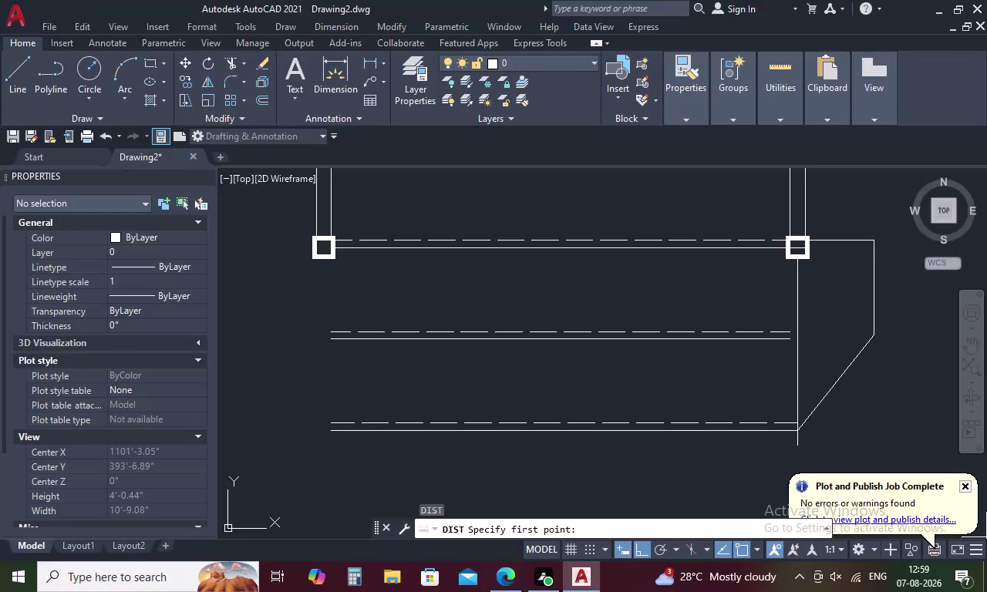
Cancel the distance check and undo the old chamfer diagonal, edge extension and earlier lines.
click(875, 335)
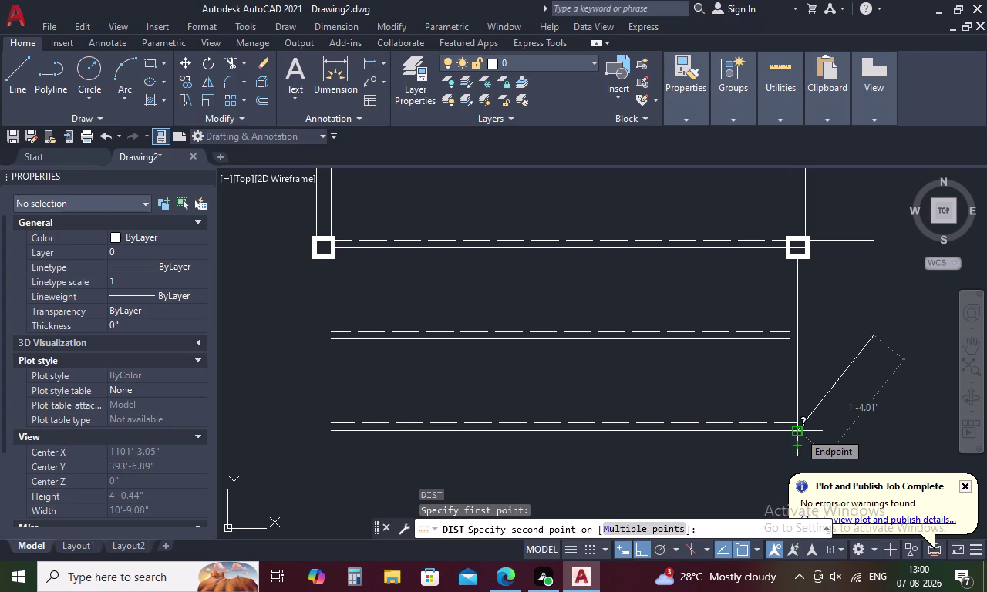
key(Escape)
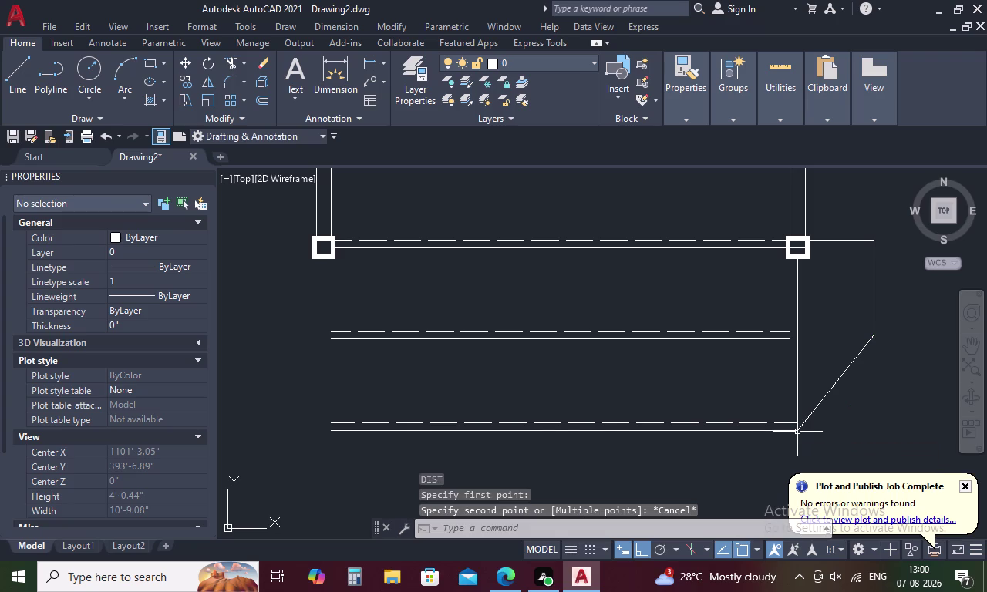
key(ctrl+z)
key(ctrl+z)
key(ctrl+z)
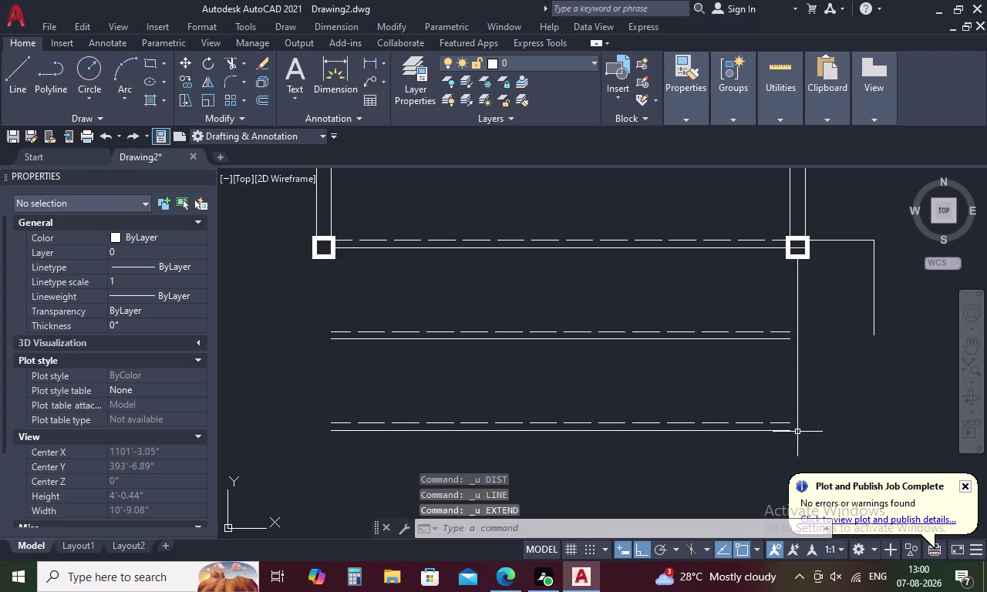
key(ctrl+z)
key(ctrl+z)
key(ctrl+z)
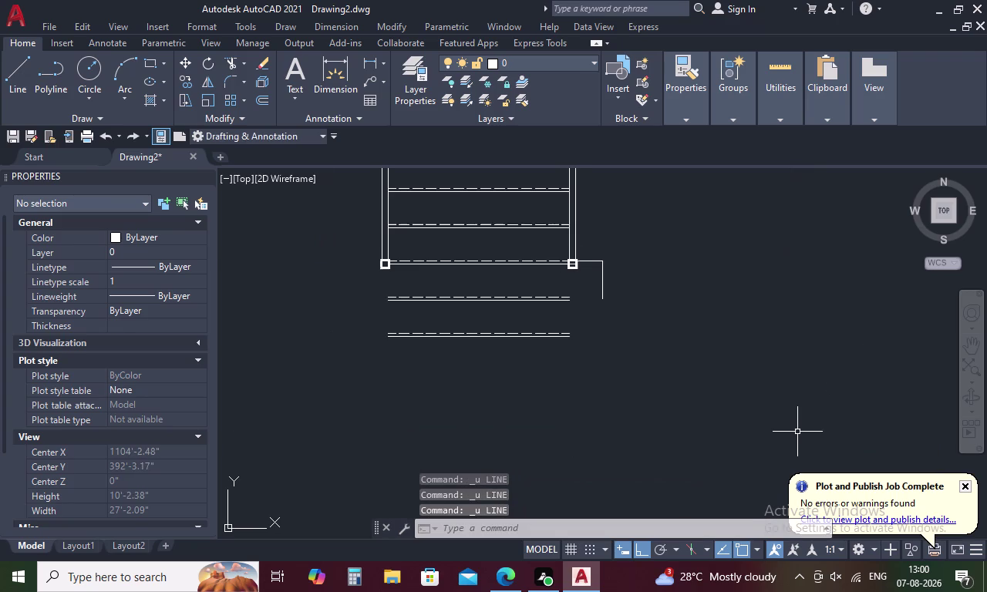
Start a line near the base corner, then abandon it.
text(L)
key(space)
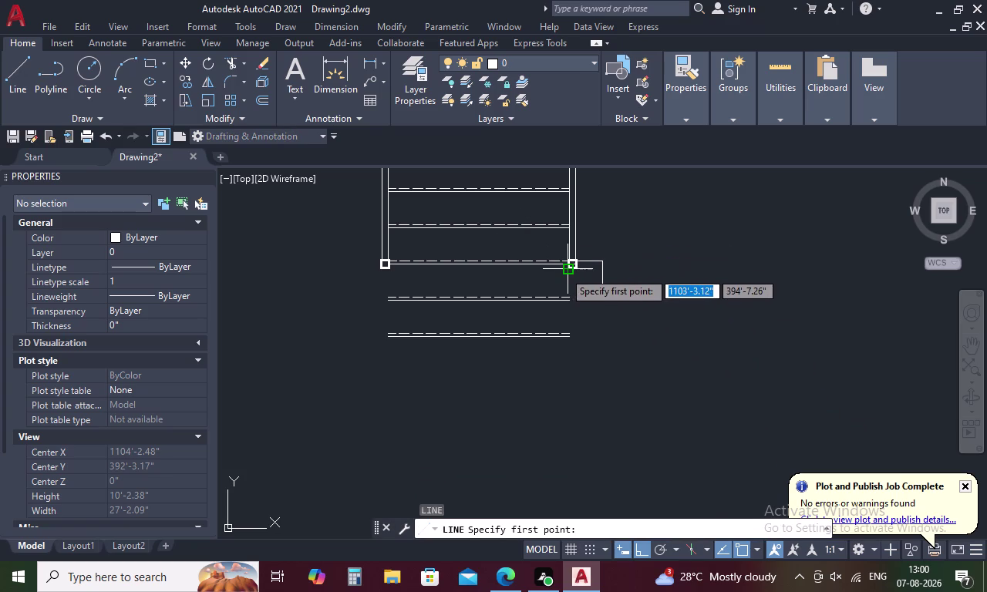
scroll(up, 3)
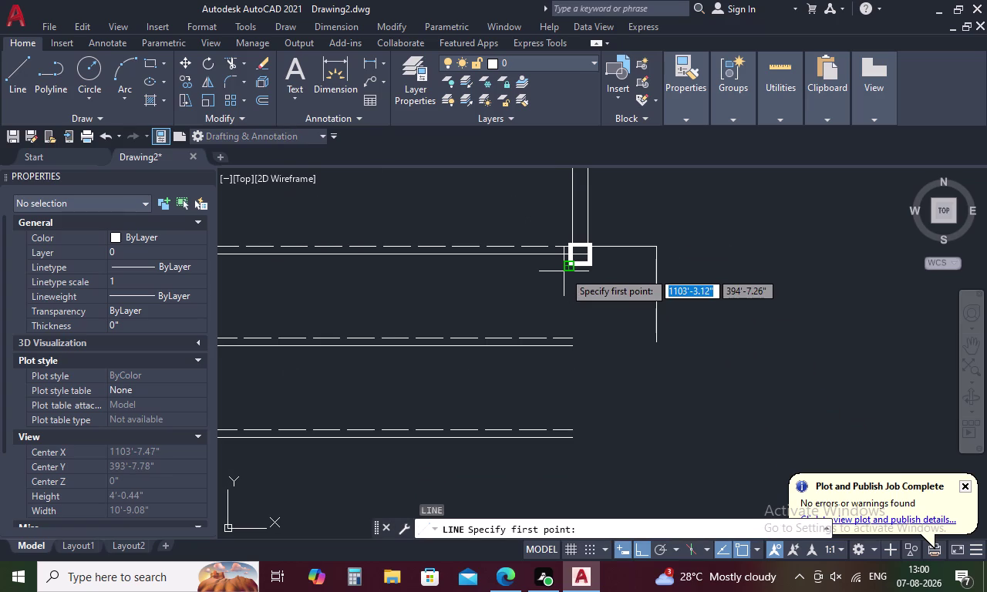
scroll(up, 3)
click(574, 262)
middle_drag(579, 385, 579, 248)
middle_drag(579, 474, 579, 272)
click(586, 437)
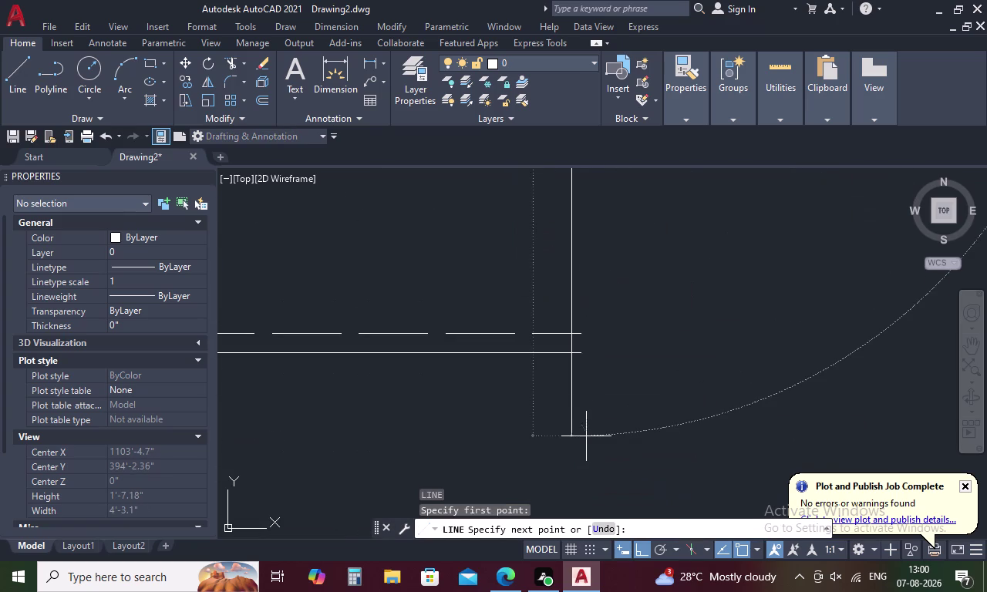
key(Escape)
Draw the diagonal from the right edge line to the lower flight's corner.
text(L)
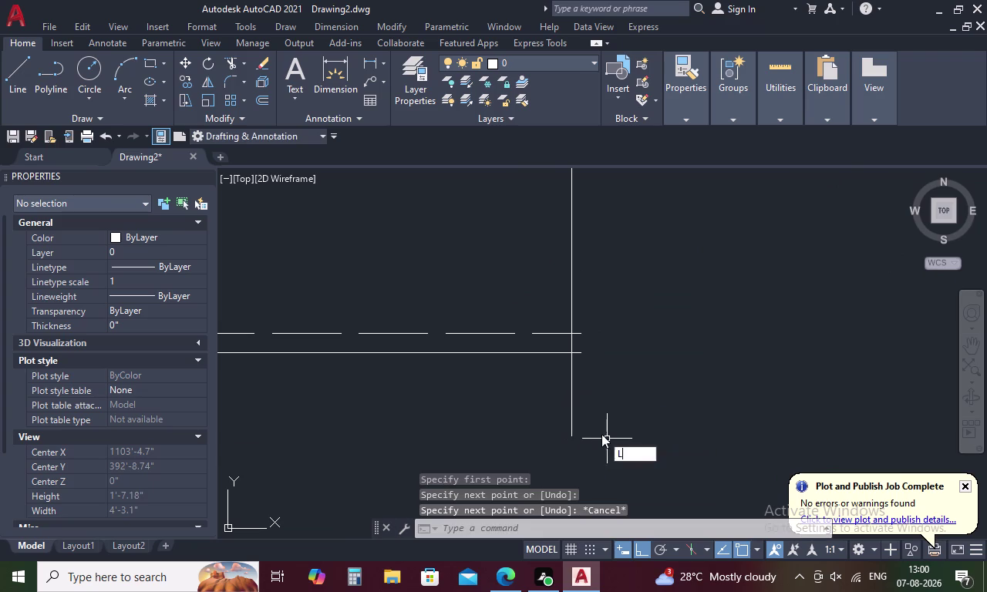
key(space)
middle_drag(622, 424, 602, 455)
scroll(down, 3)
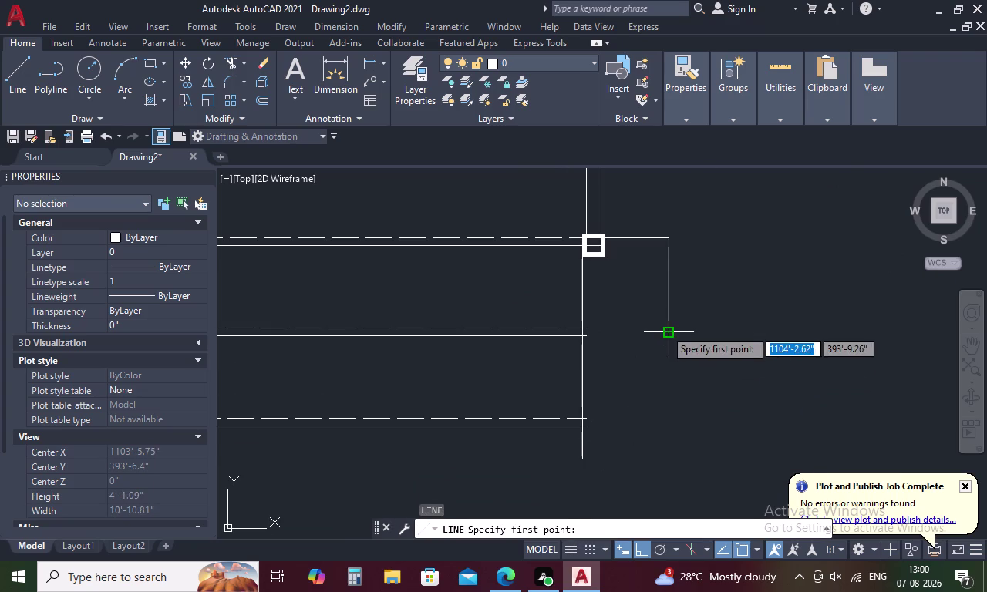
click(664, 329)
scroll(down, 3)
scroll(up, 3)
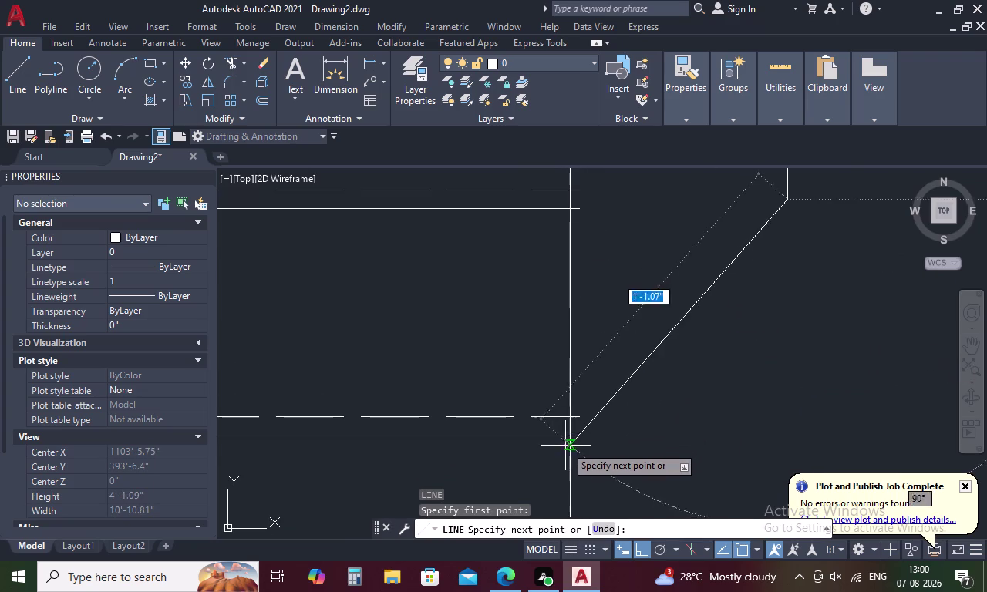
click(569, 437)
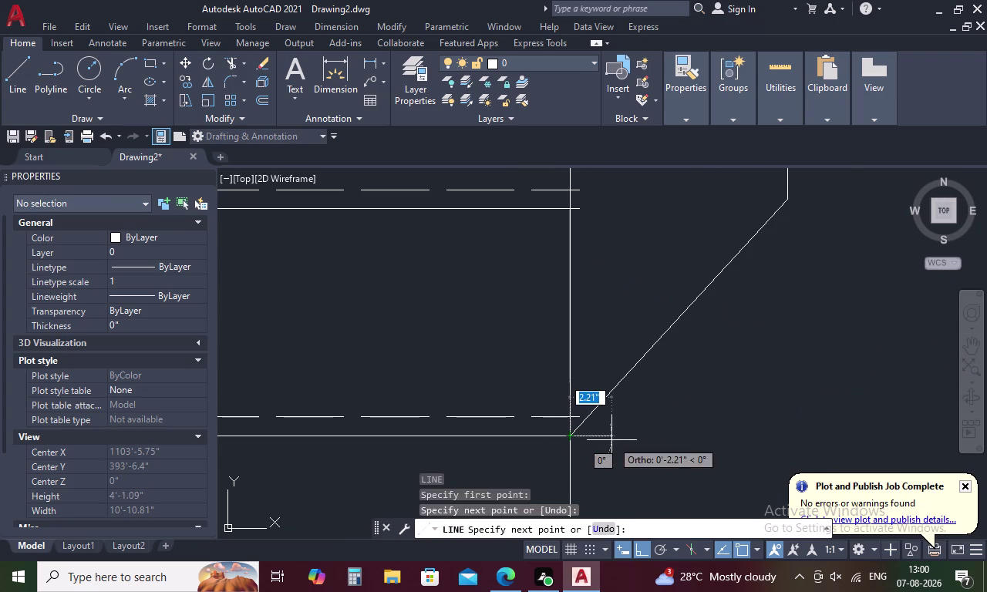
key(Escape)
Measure the new diagonal's length with DIST.
key(d)
key(i)
key(space)
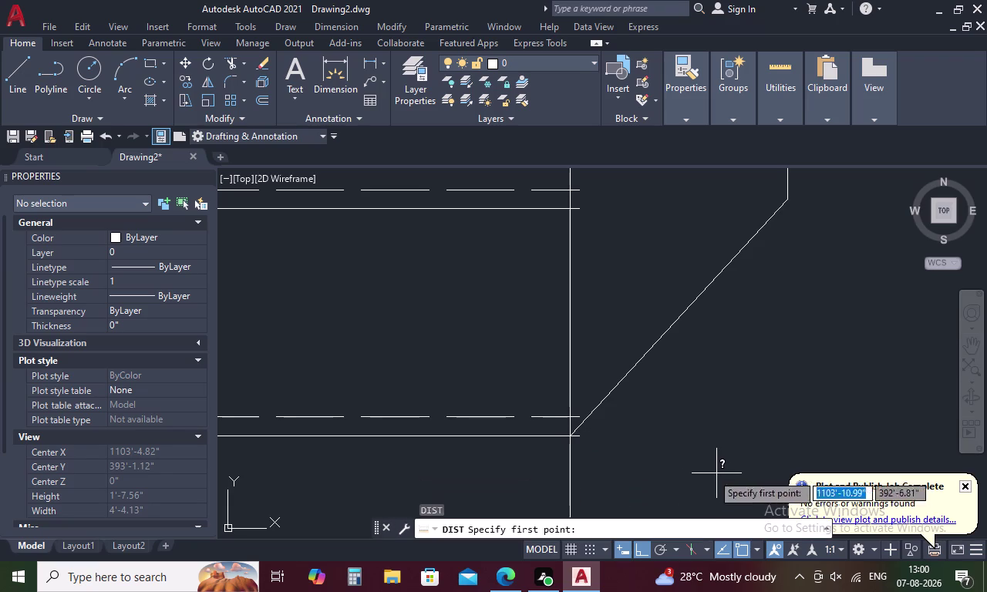
click(574, 438)
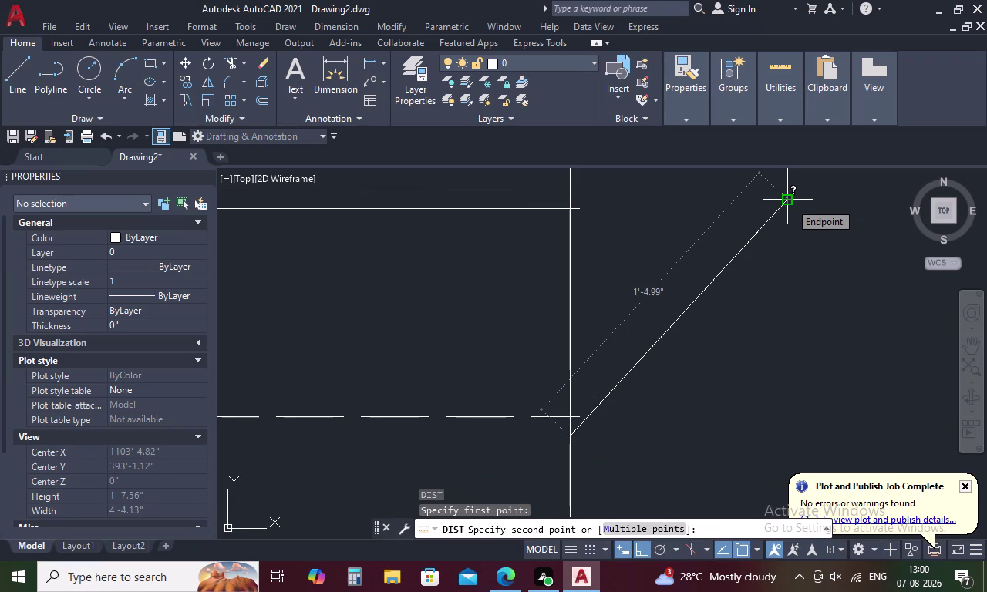
key(Escape)
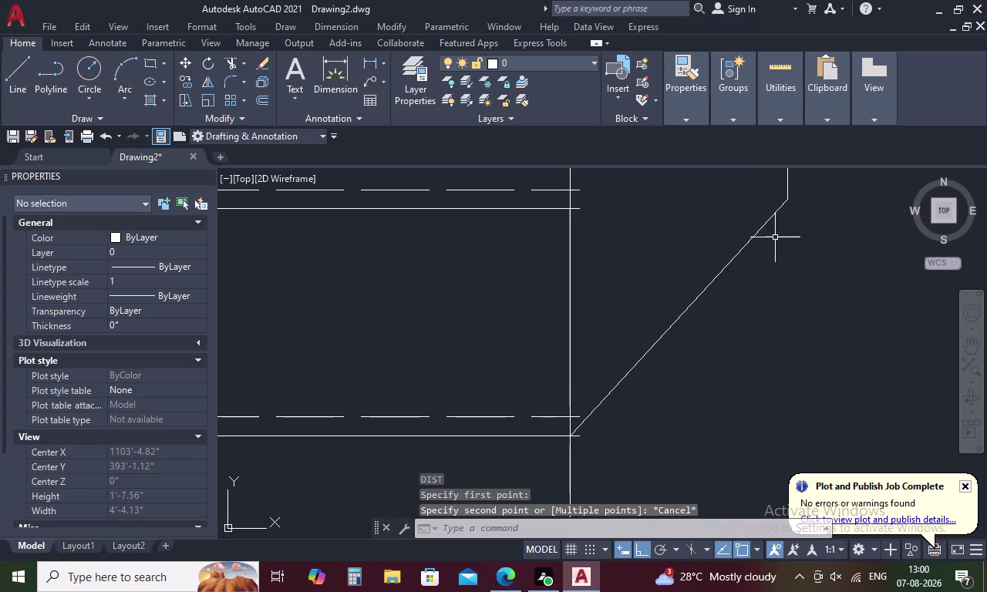
key(o)
key(space)
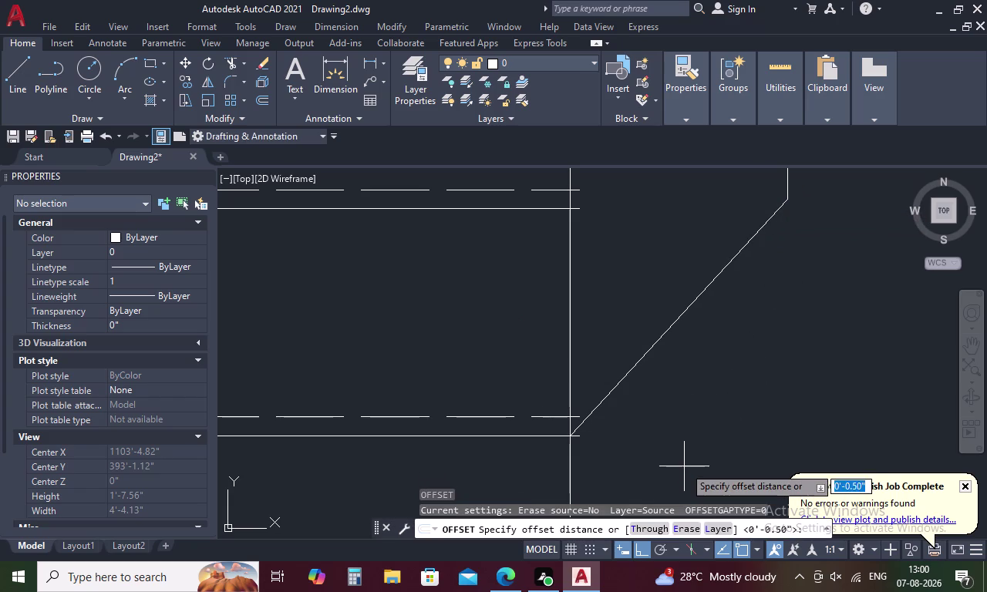
Offset the vertical edge line by 1 to both the right and the left.
text(1)
key(space)
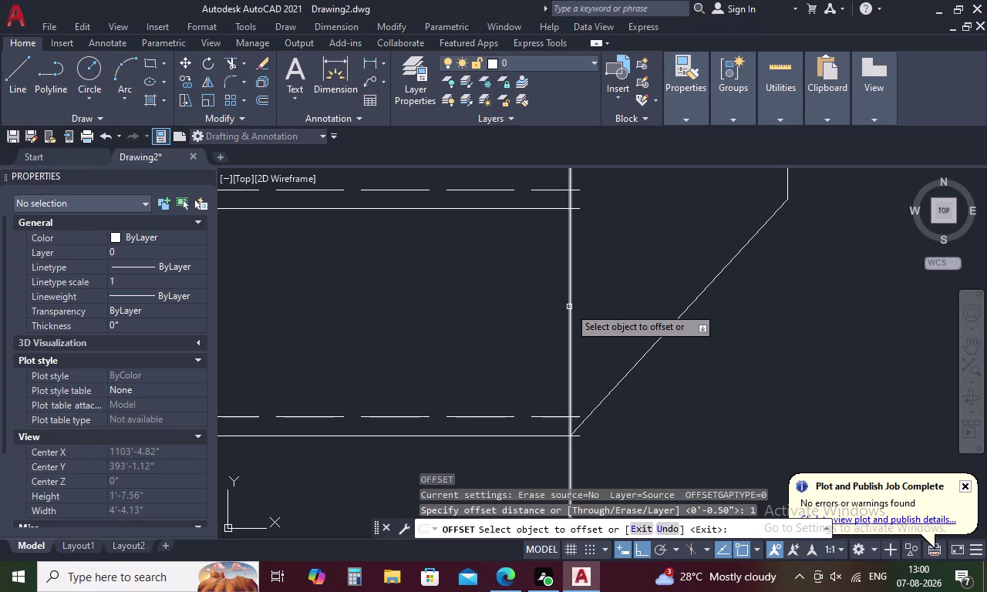
click(569, 306)
click(562, 307)
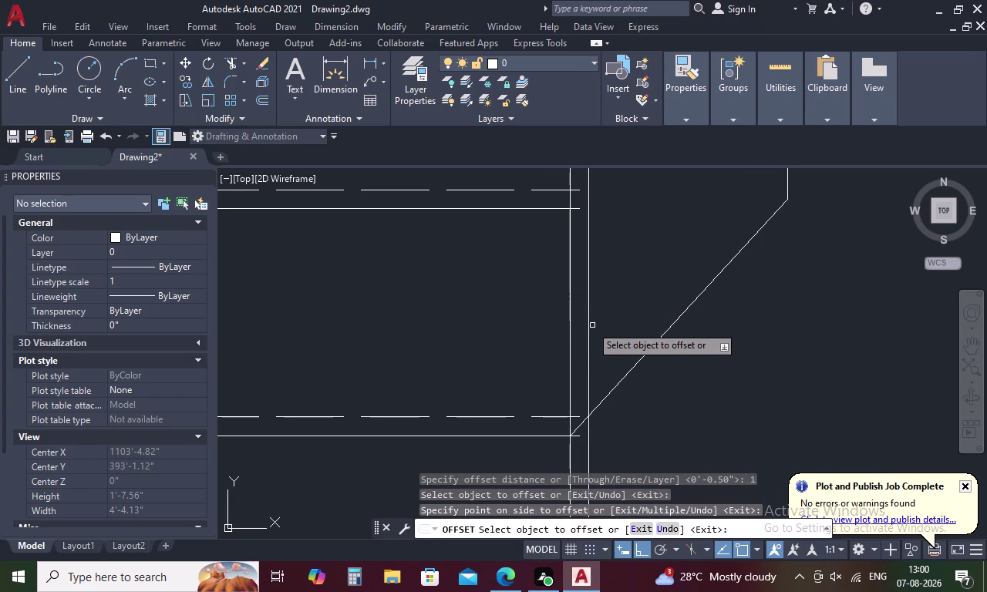
click(570, 337)
click(558, 338)
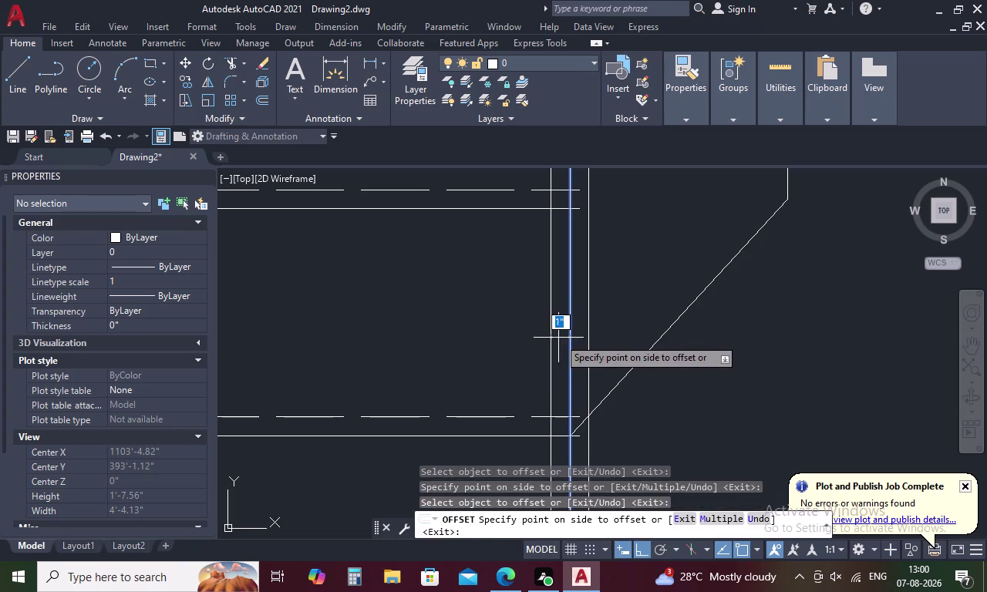
key(Escape)
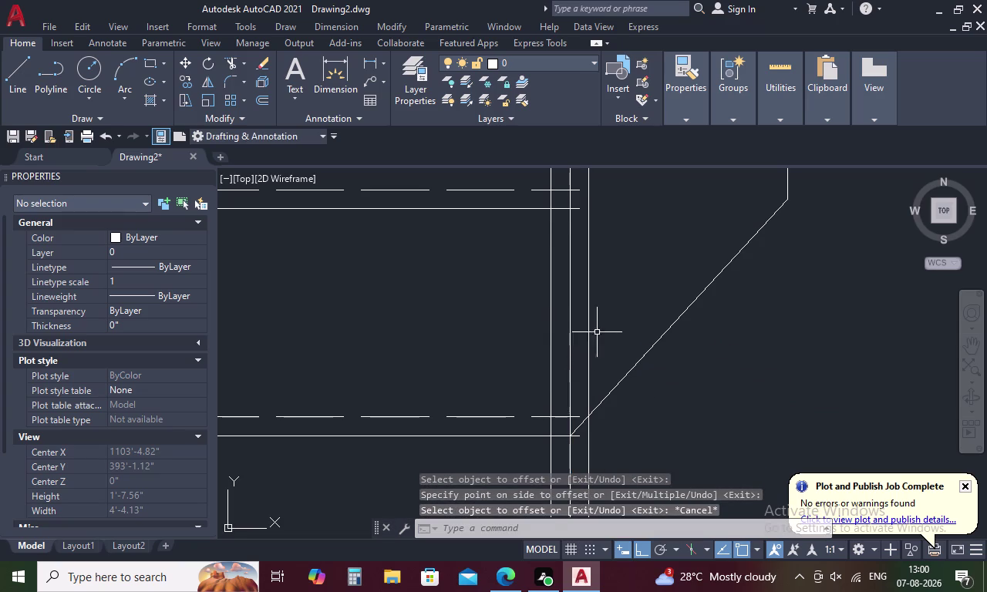
Delete the original and right-hand vertical lines and the old diagonal.
drag(603, 329, 566, 340)
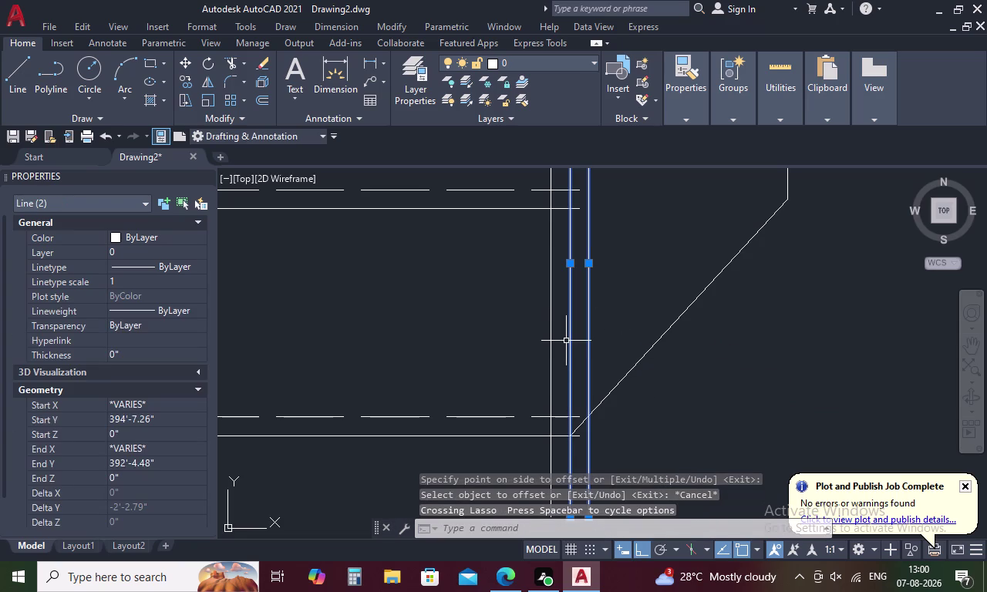
key(Delete)
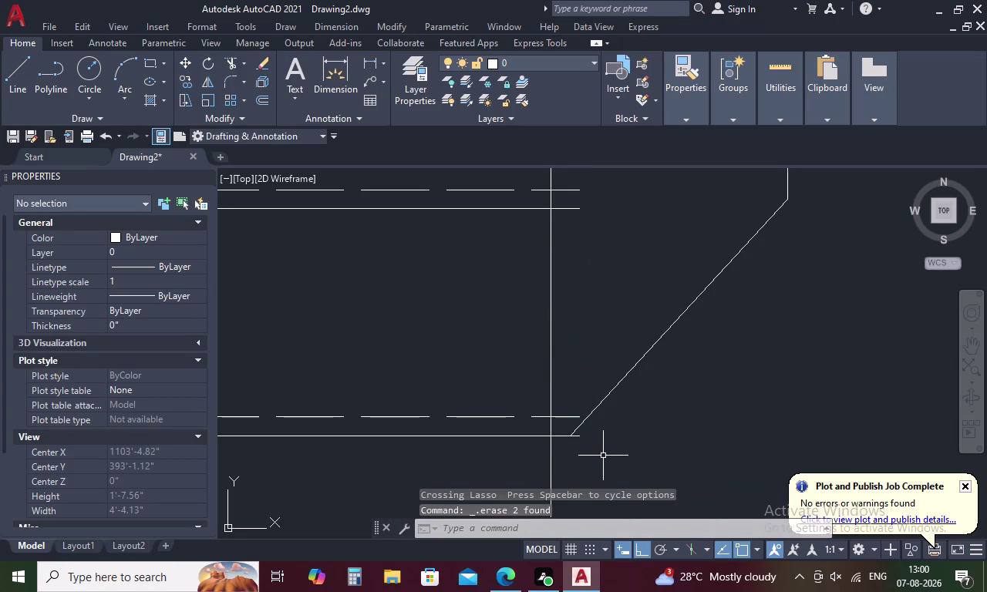
click(610, 396)
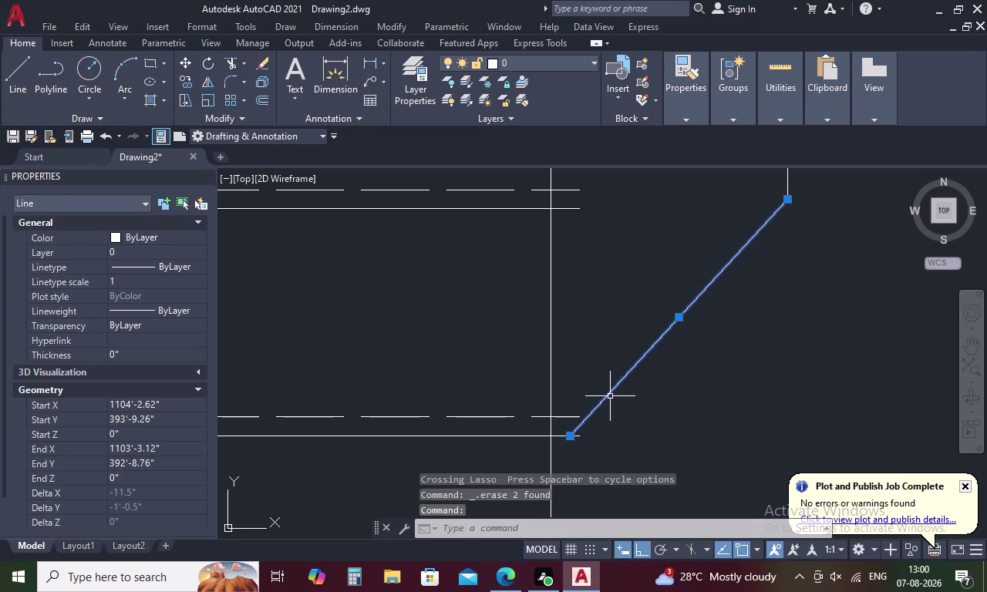
key(Delete)
Draw a diagonal from the lower flight's corner to the right edge's corner and measure it.
text(L)
key(space)
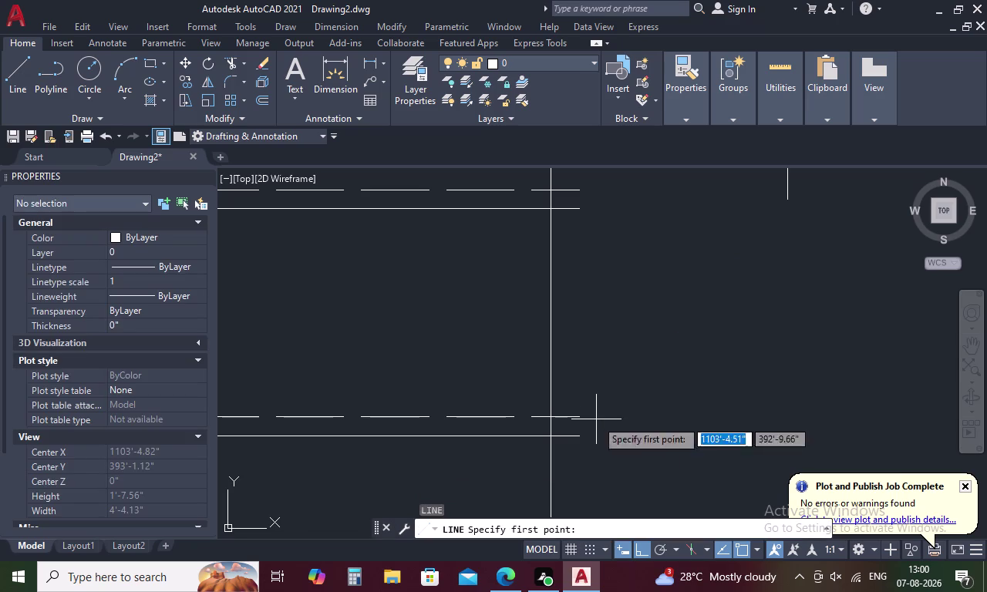
click(788, 196)
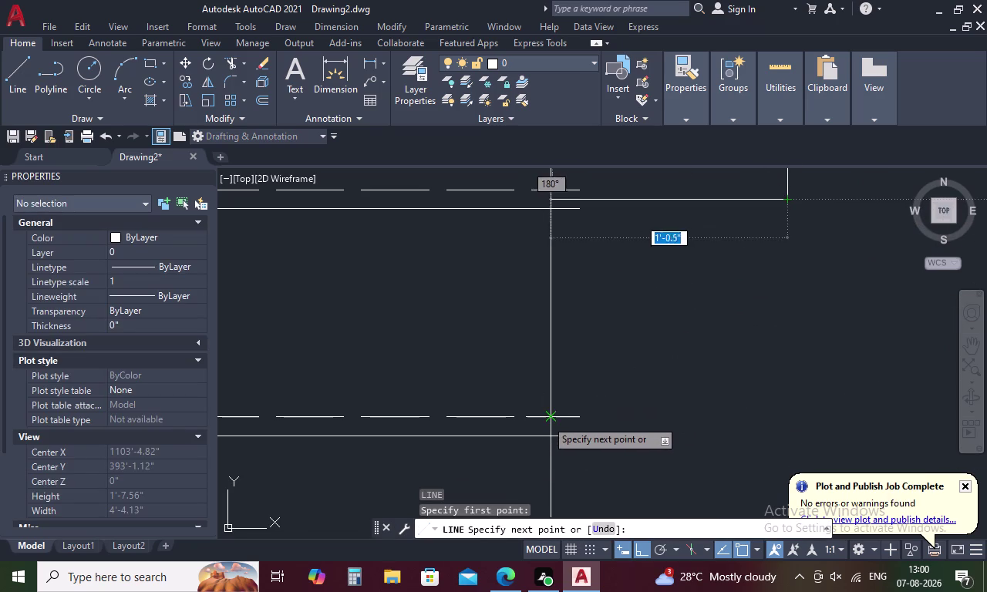
click(549, 420)
key(Escape)
text(D)
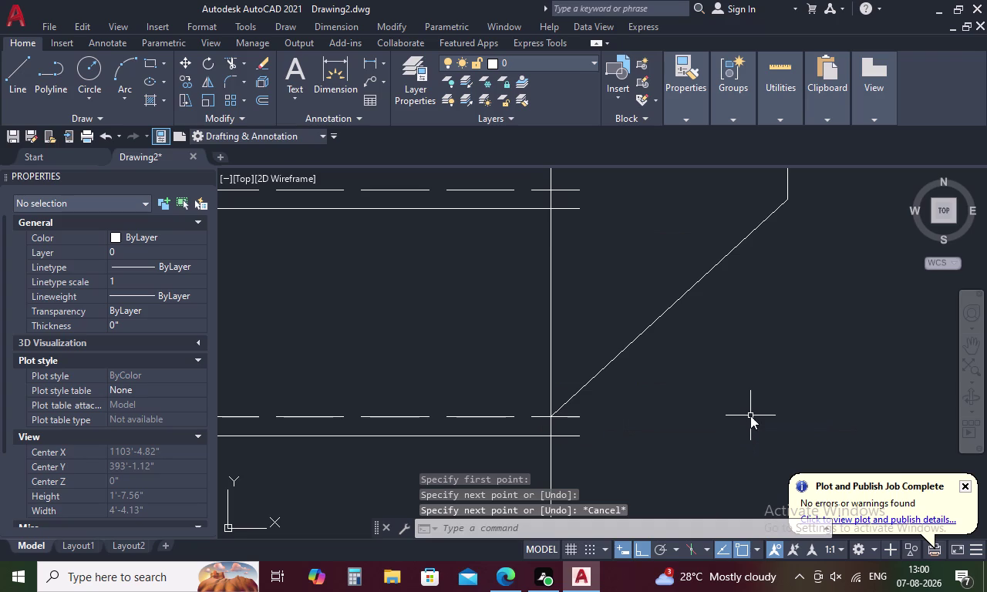
text(I)
key(space)
click(548, 418)
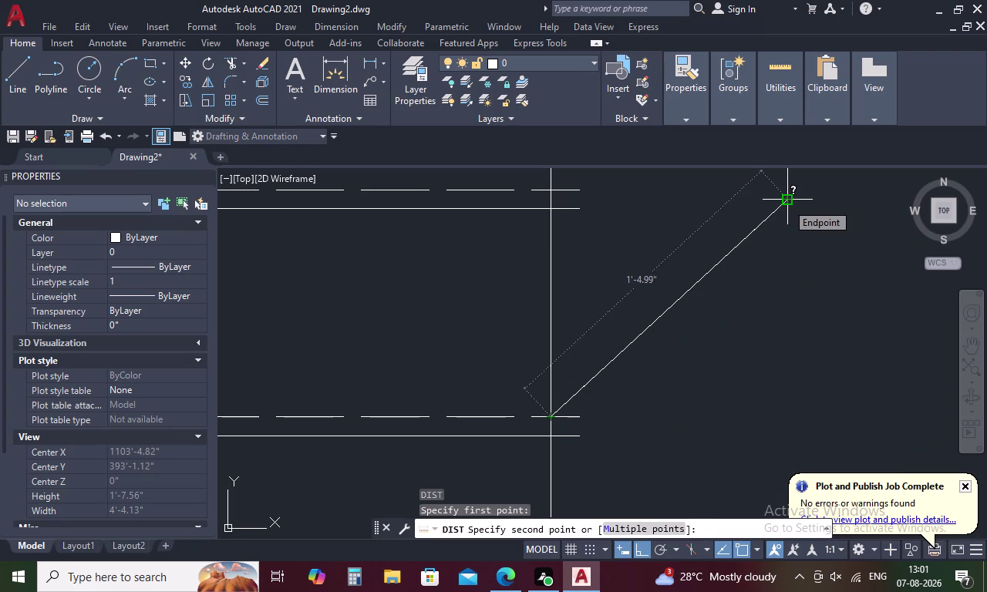
key(Escape)
Erase that diagonal and redraw it from the flight's lower corner to the top right corner.
click(728, 255)
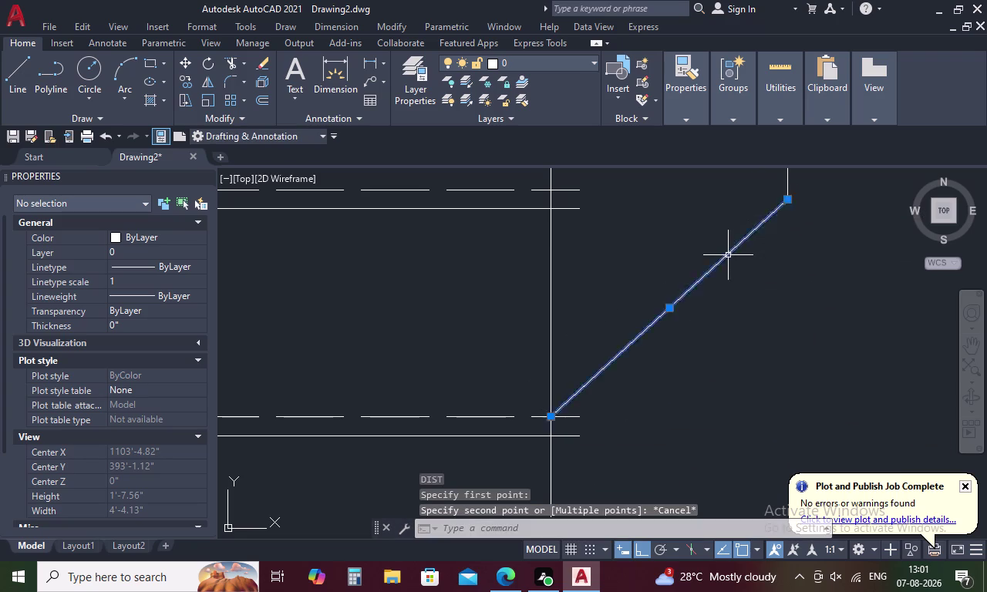
key(Delete)
key(space)
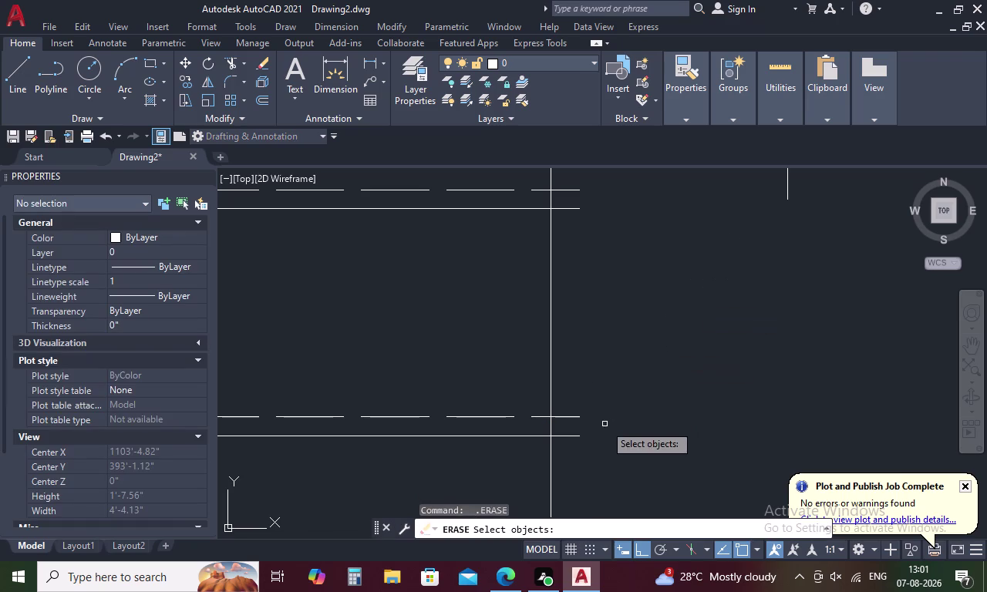
key(Escape)
key(l)
key(space)
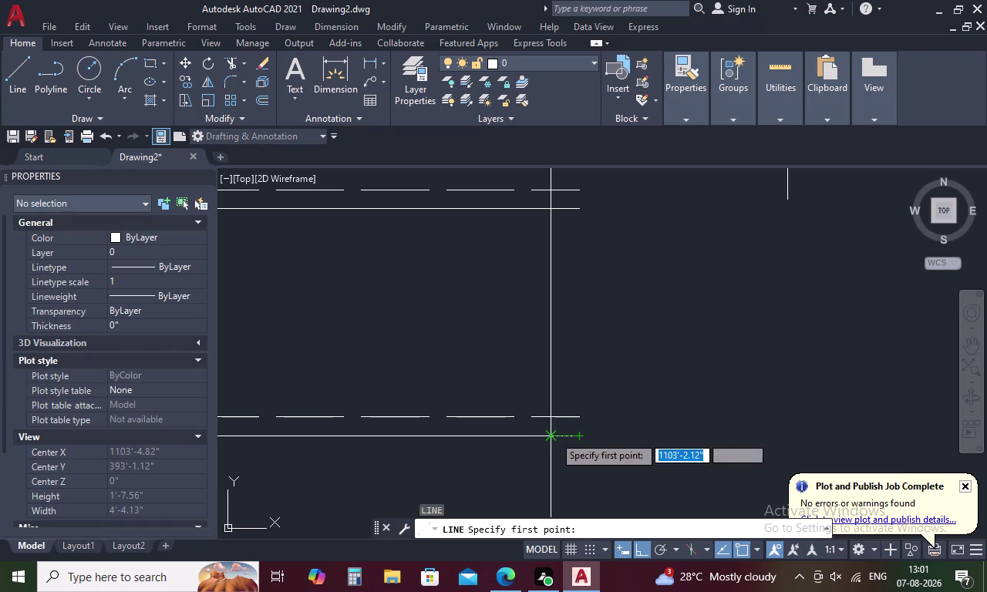
click(553, 436)
click(788, 195)
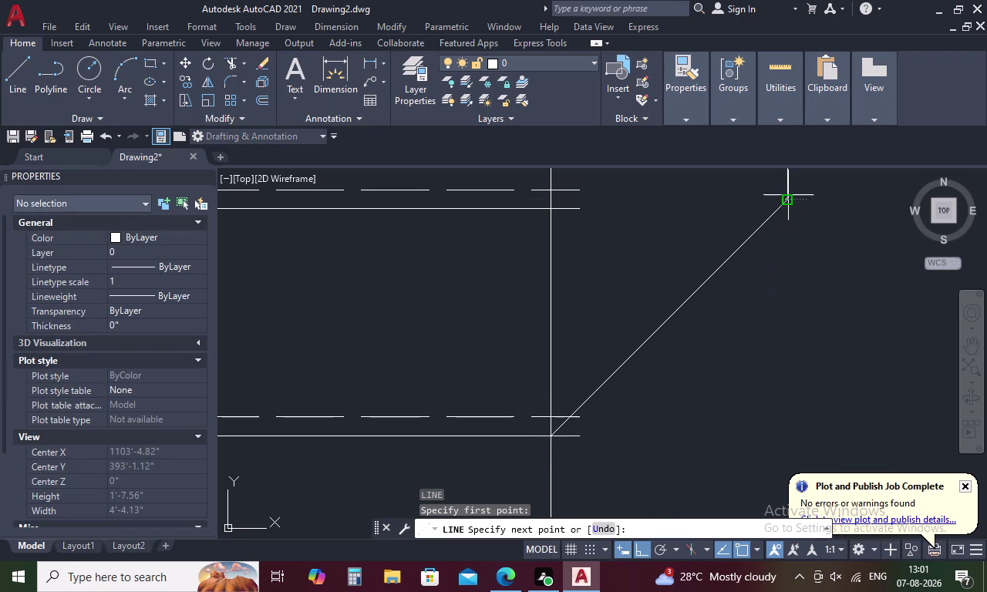
key(Escape)
Measure the redrawn diagonal with DIST, reading 1'-5.68".
key(d)
key(i)
key(space)
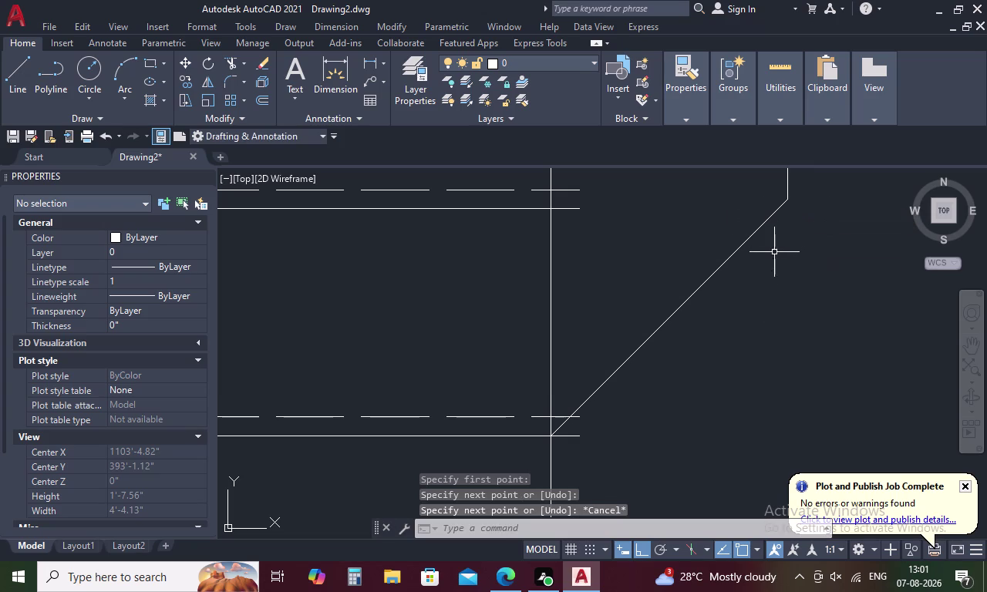
click(550, 433)
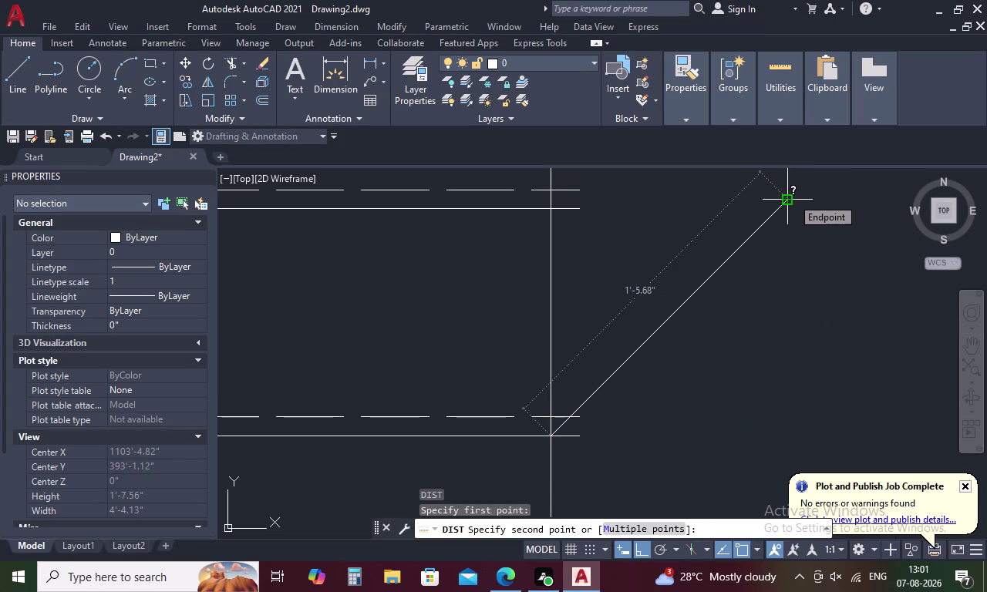
key(Escape)
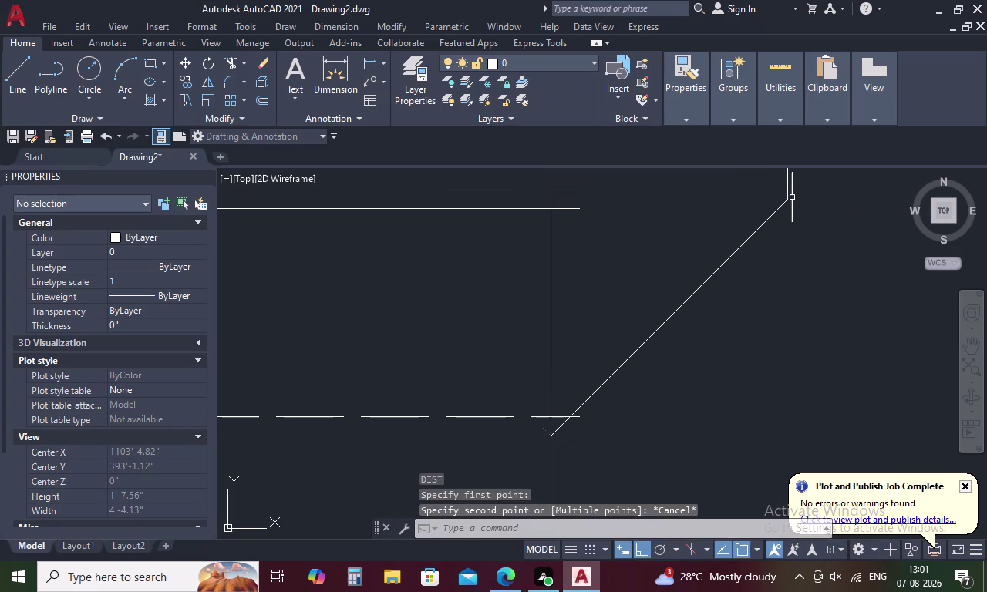
text(O)
key(space)
key(period)
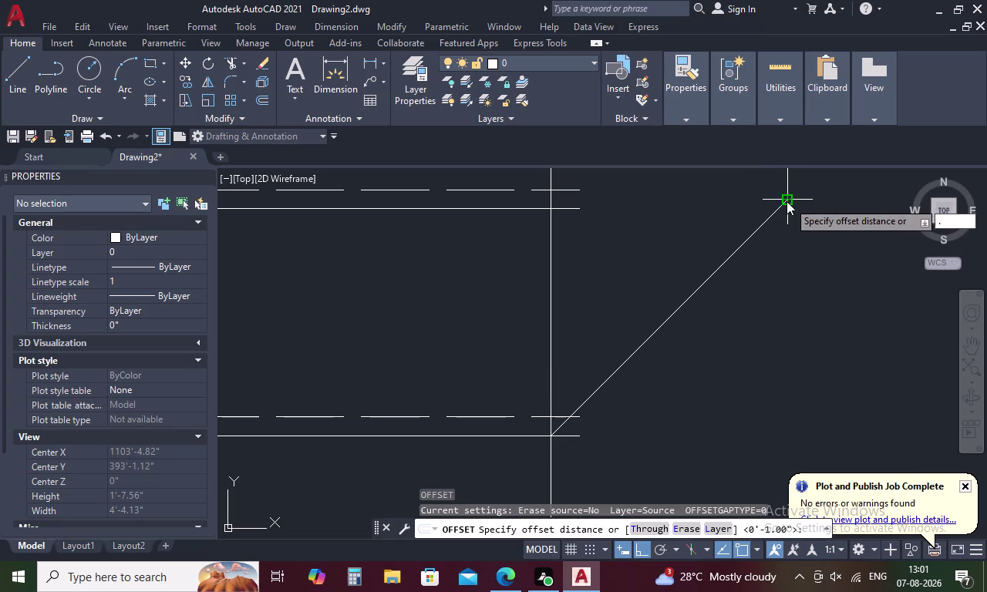
Offset the vertical edge 0.5 to the left, then delete the original edge and old diagonal.
text(5)
key(space)
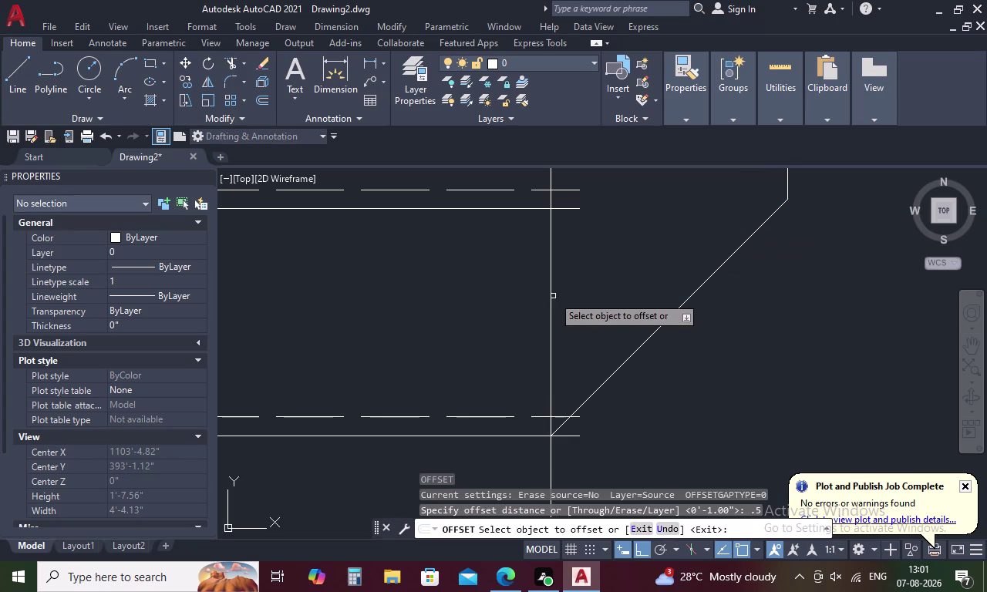
click(553, 297)
click(539, 301)
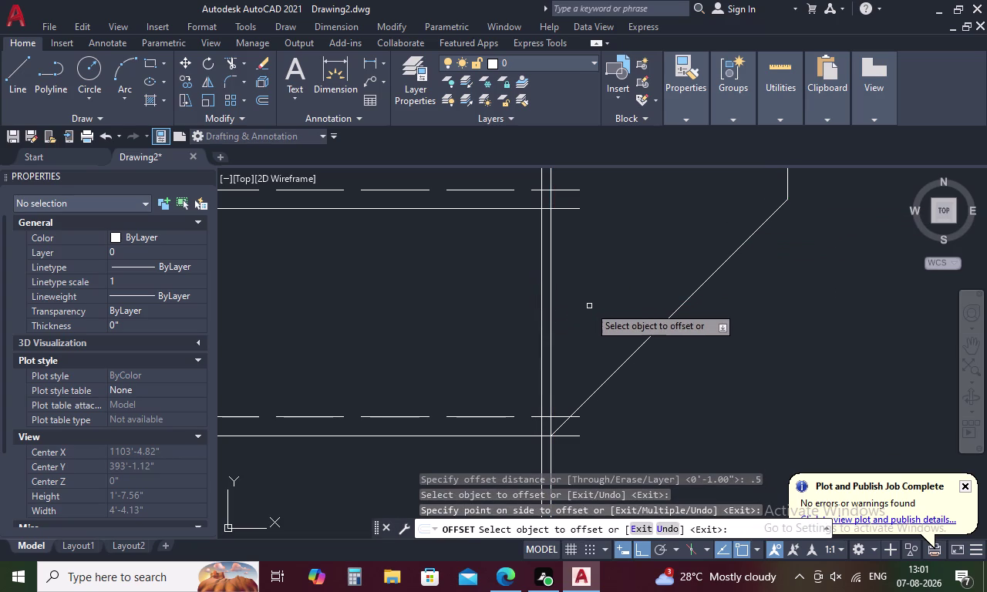
key(Escape)
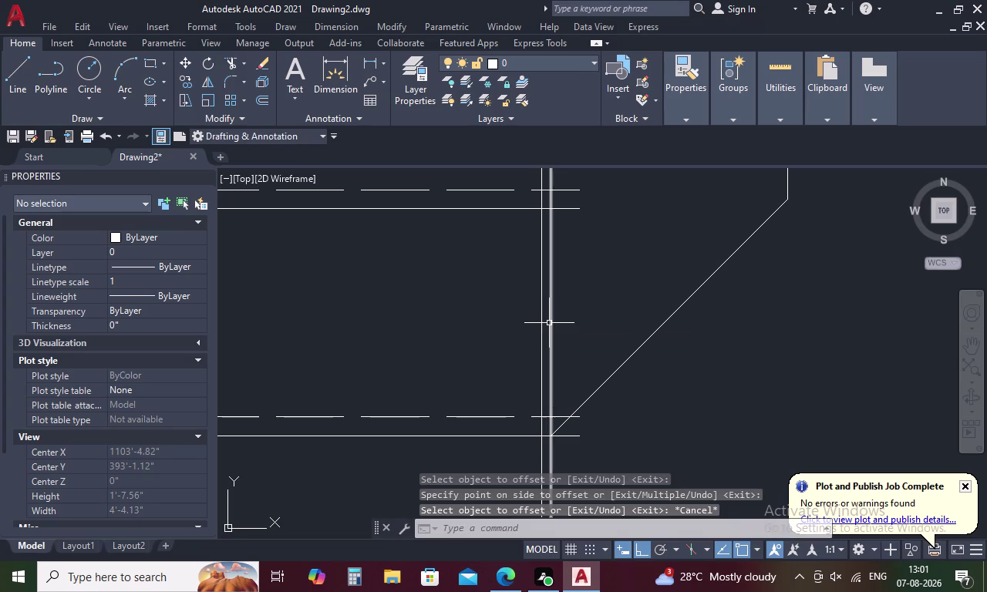
click(549, 323)
key(Delete)
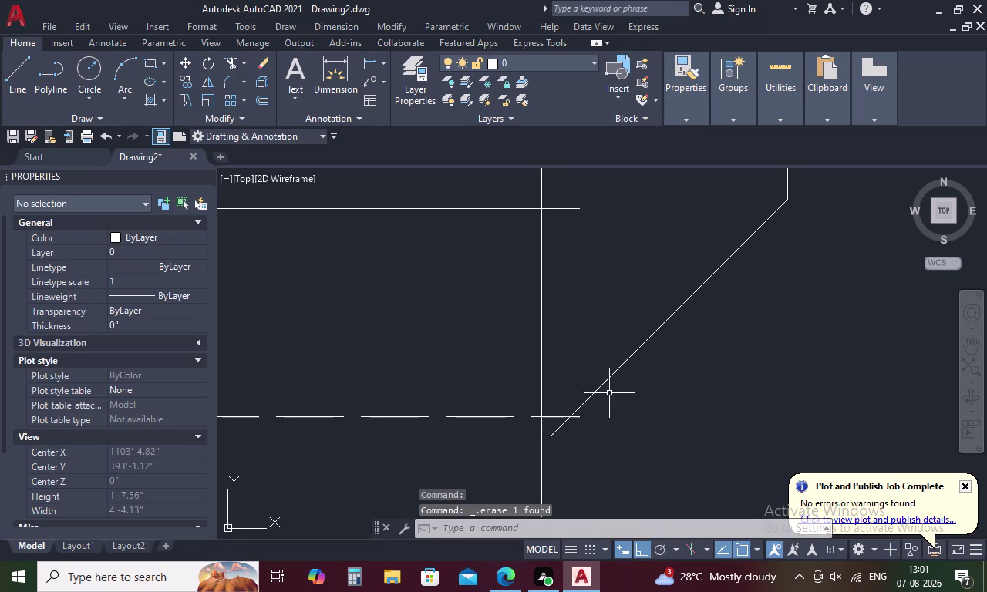
click(626, 358)
key(Delete)
Draw the new diagonal from the top right corner to the new bottom corner.
text(L)
key(space)
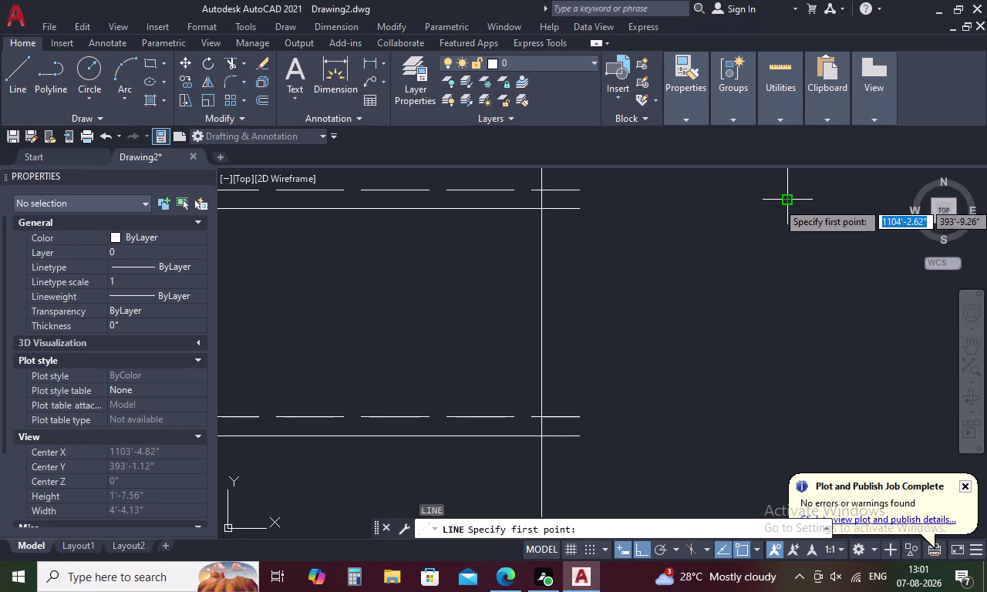
click(789, 202)
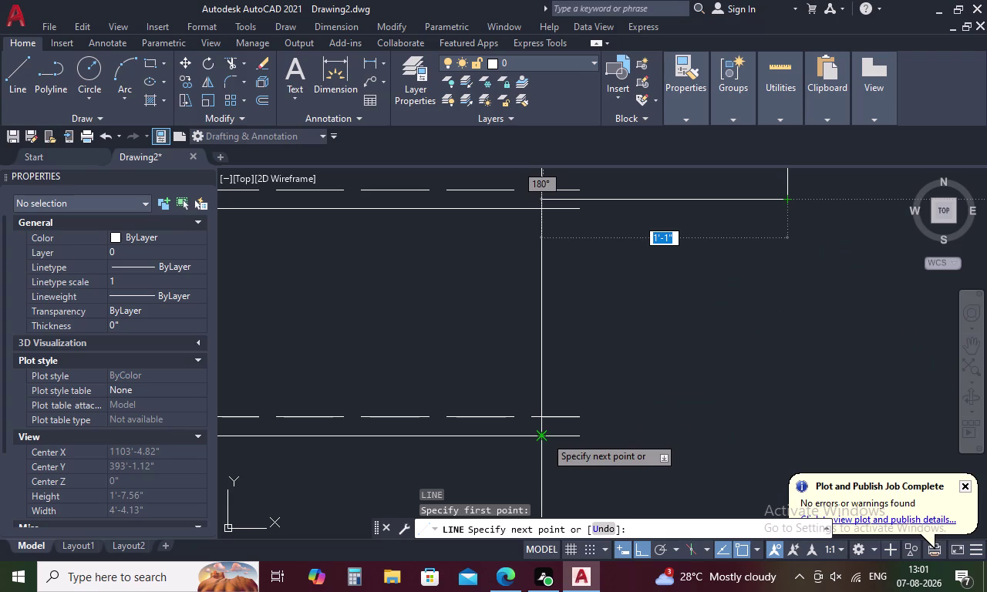
click(546, 436)
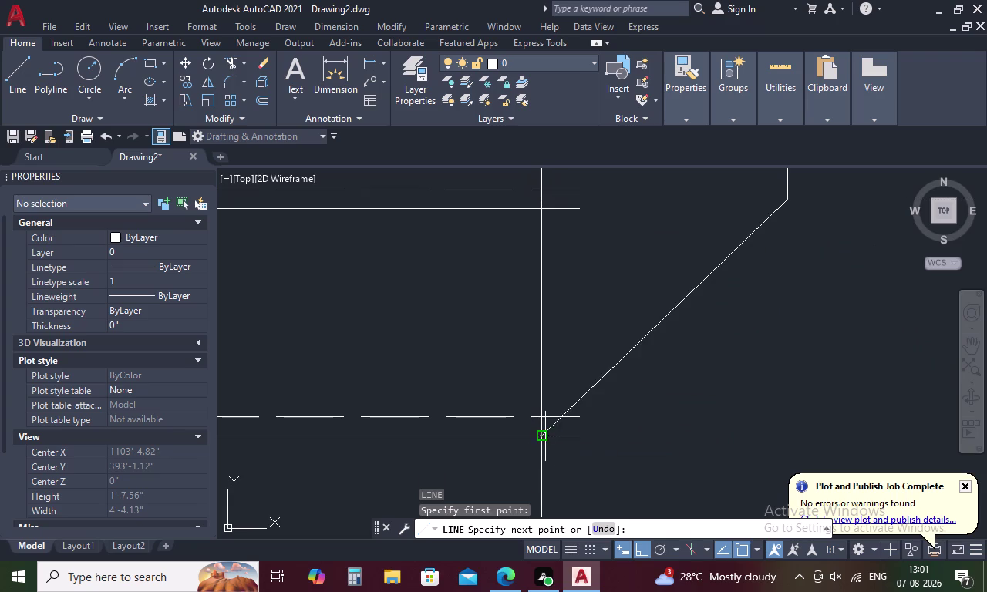
key(Escape)
text(L)
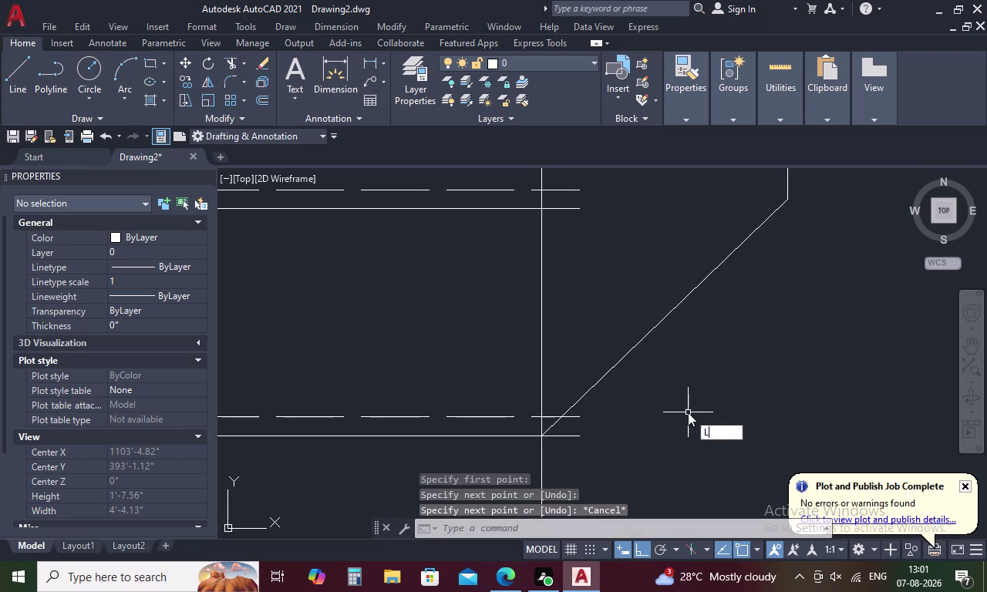
key(space)
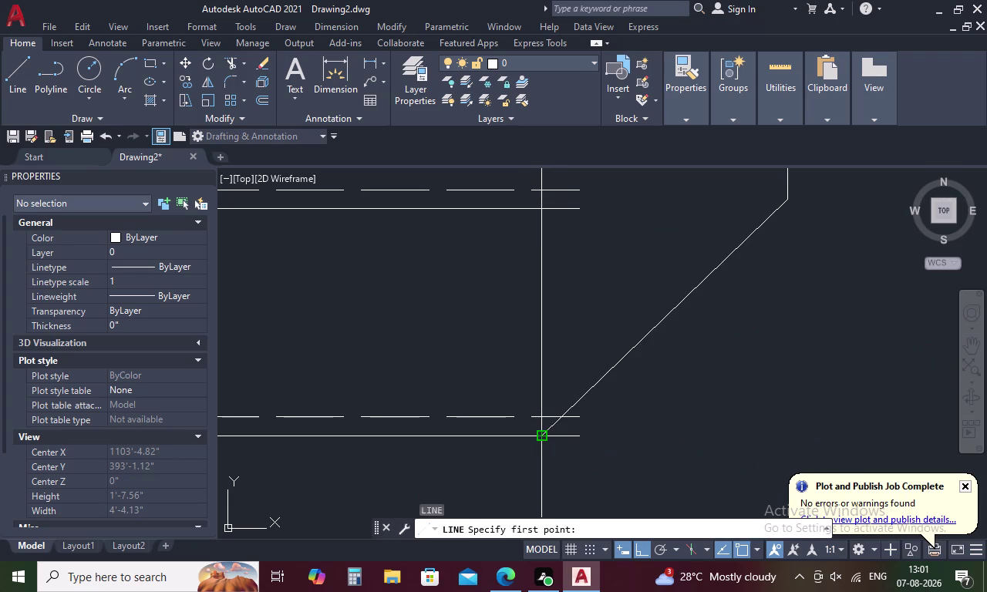
key(Escape)
Measure the new diagonal with DIST, reading 1'-6.04".
text(DI)
key(space)
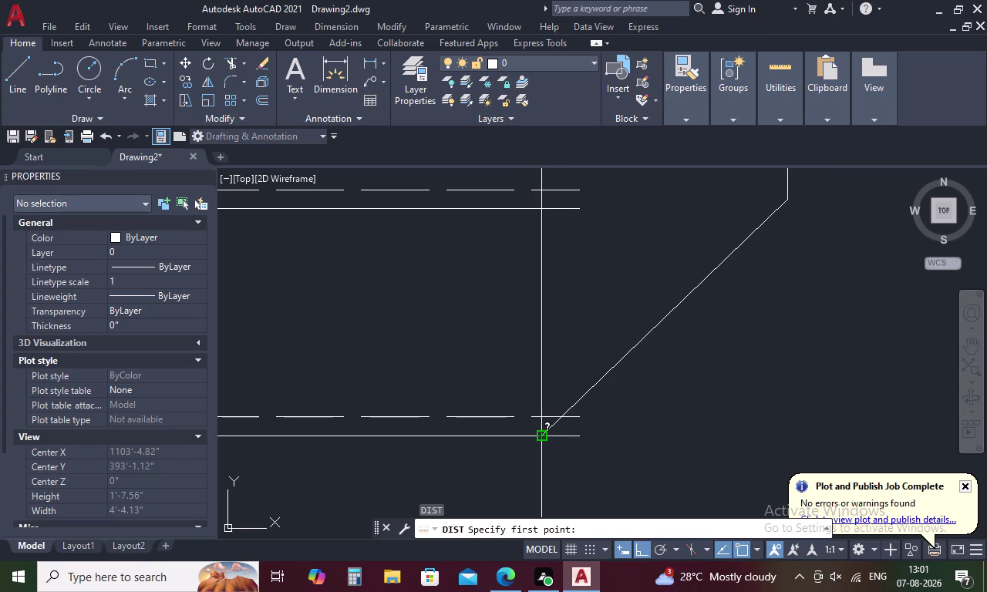
click(543, 436)
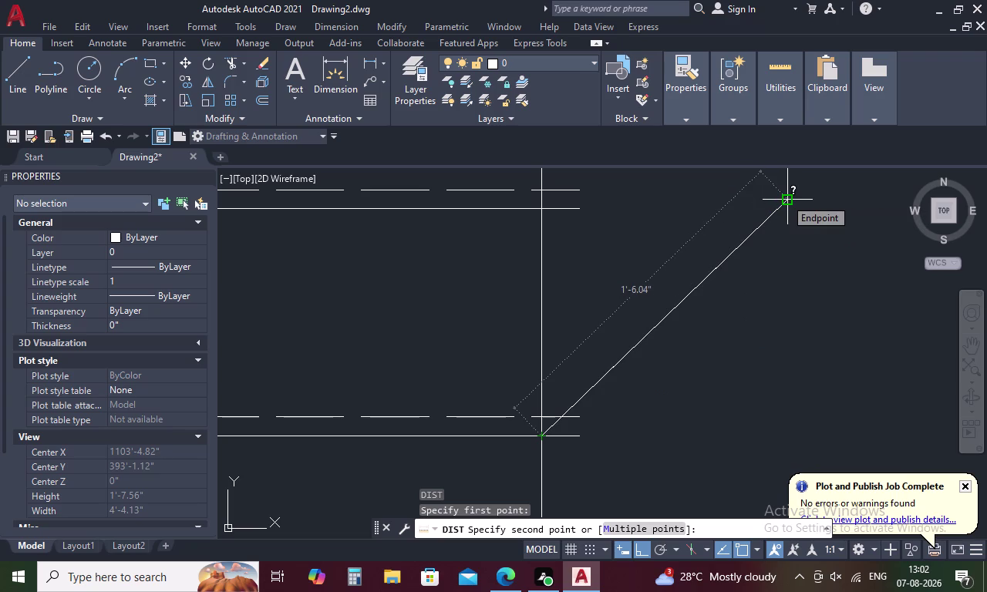
key(Escape)
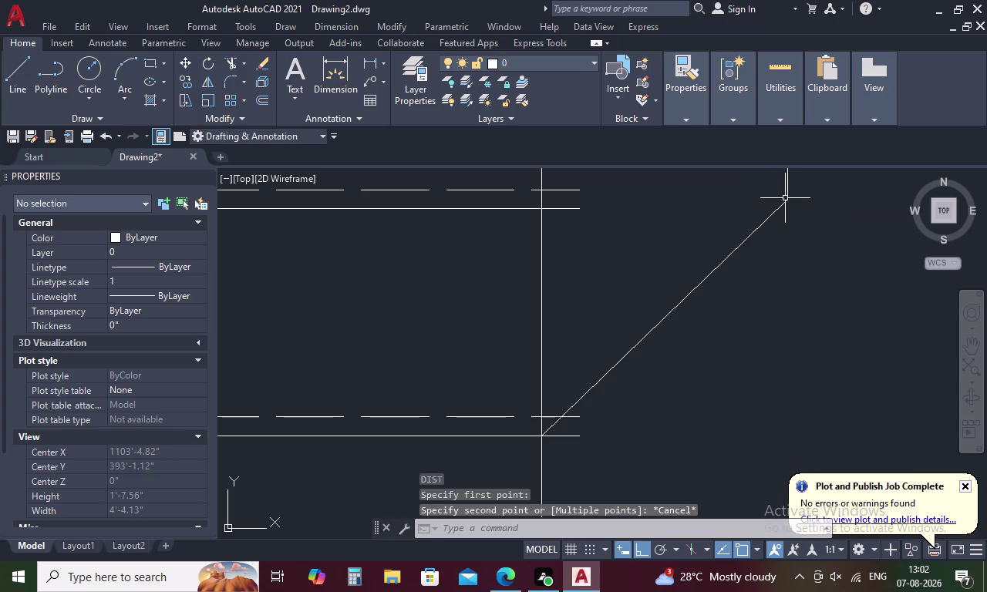
text(O)
key(space)
Offset the vertical edge 0.25 to the right, then delete the original edge and the diagonal.
key(period)
text(2)
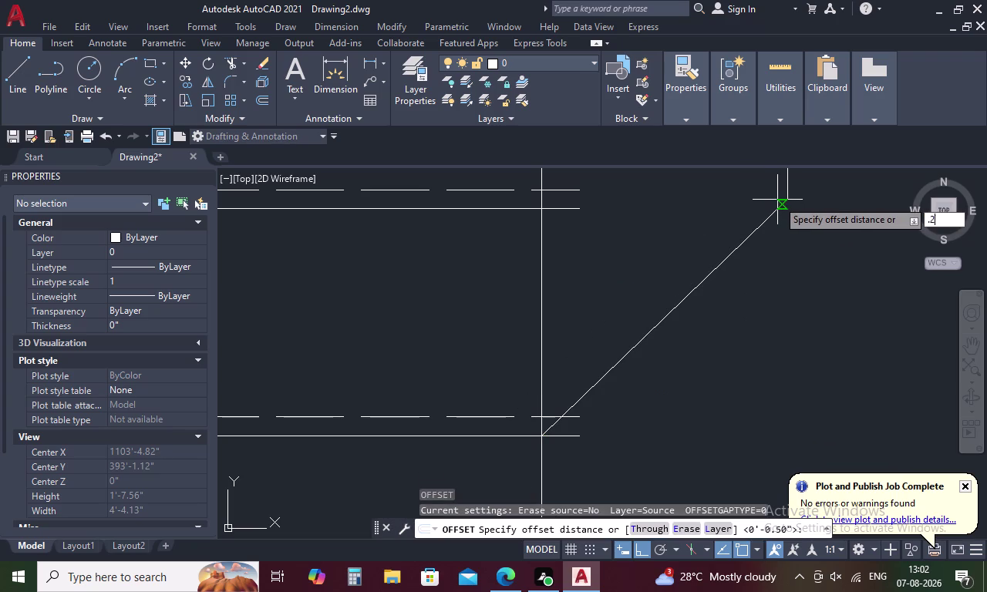
text(5)
key(space)
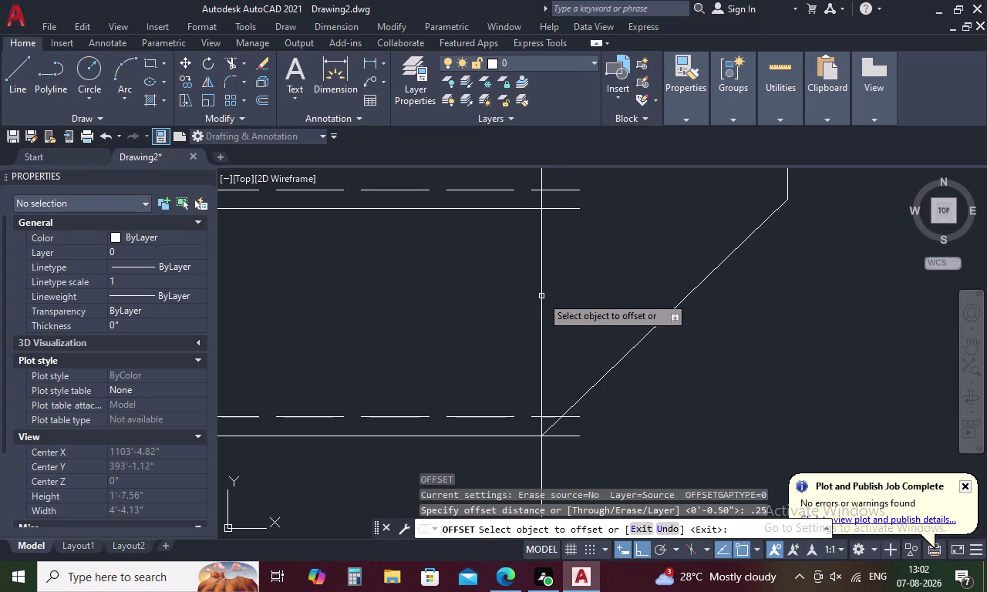
click(540, 298)
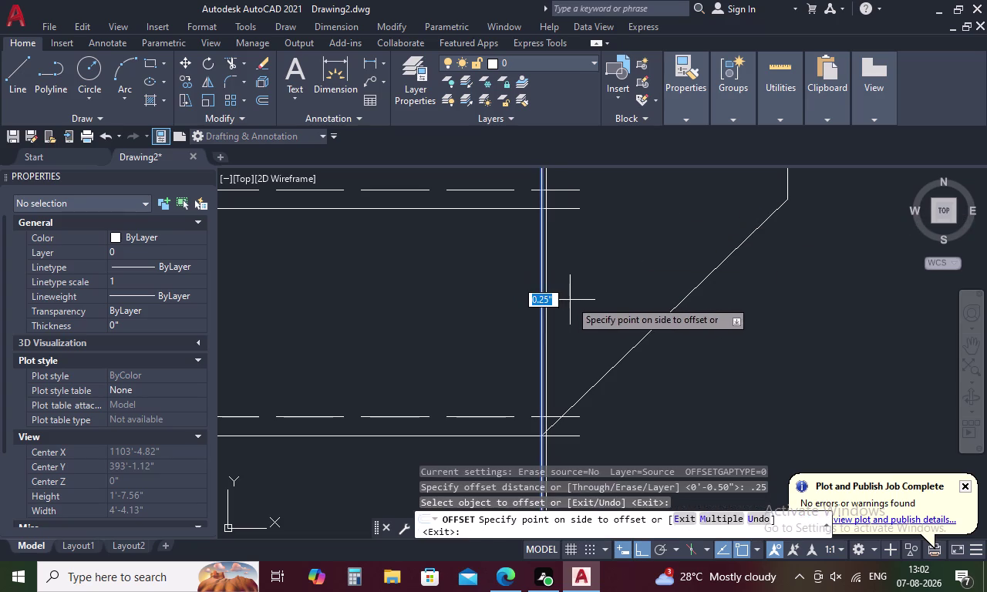
click(570, 300)
key(Escape)
click(539, 331)
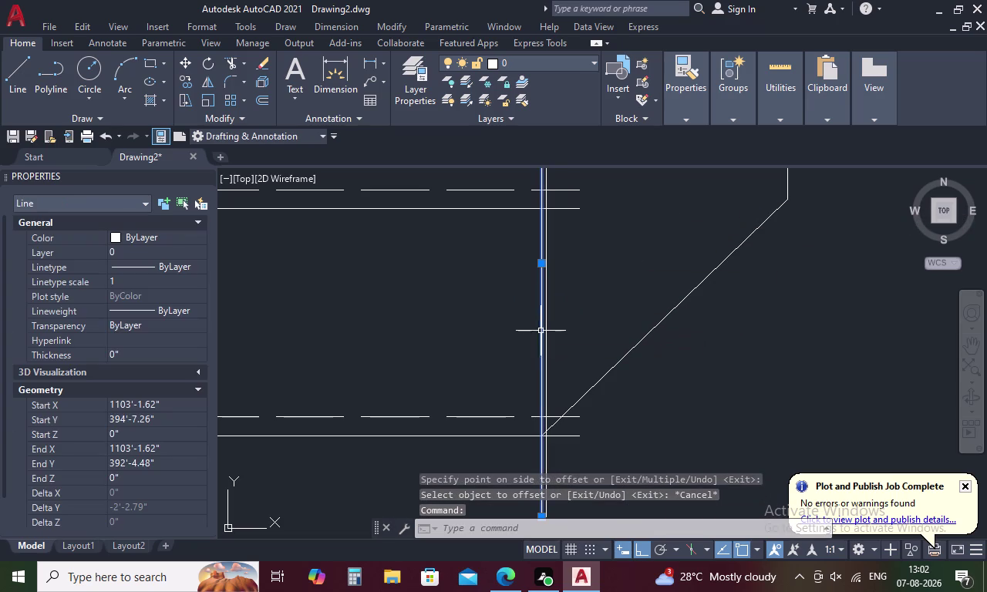
key(Delete)
click(584, 392)
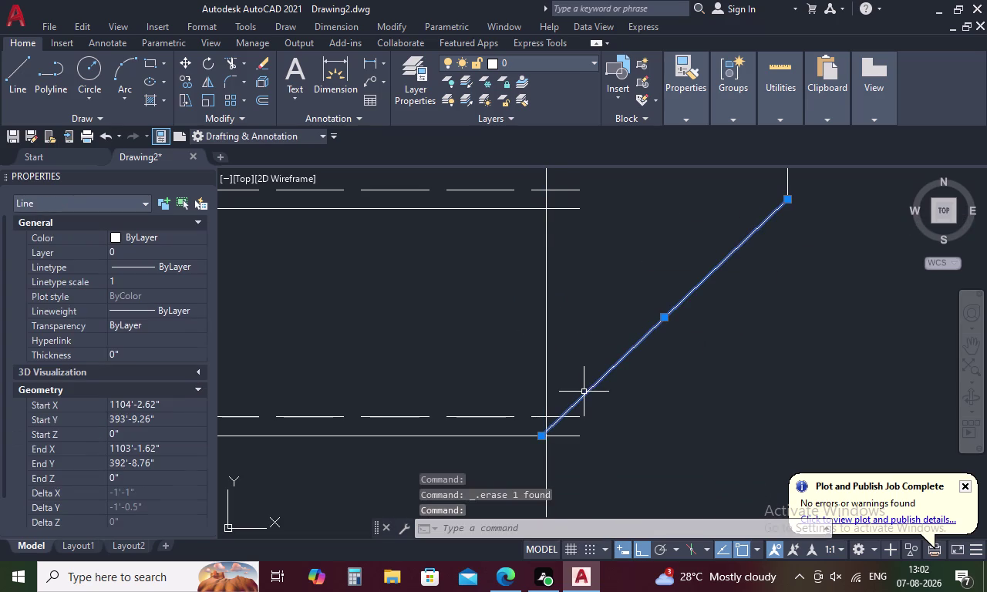
key(Delete)
Redraw the diagonal from the bottom corner to the top right corner.
text(L)
key(space)
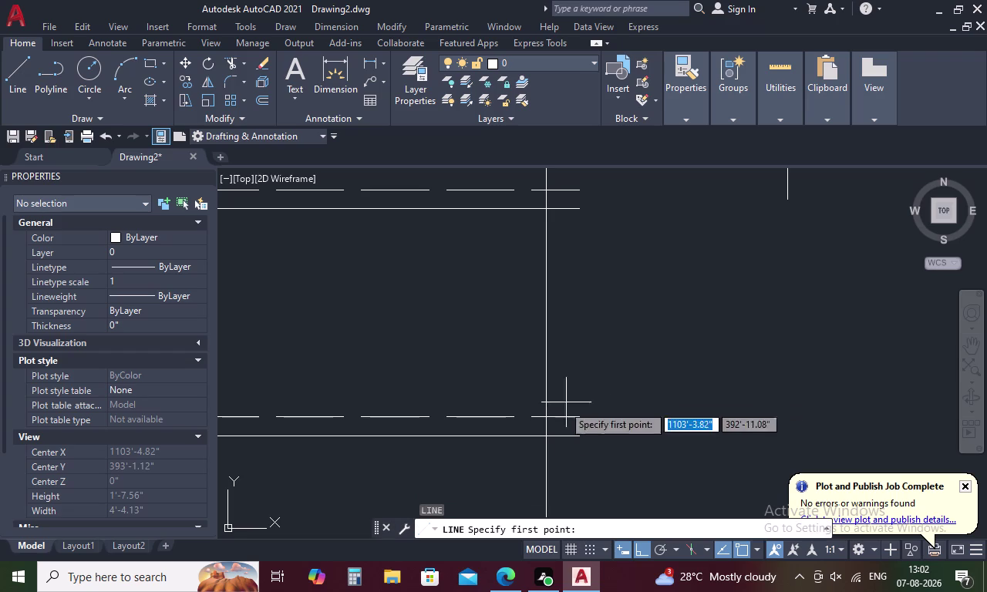
click(546, 438)
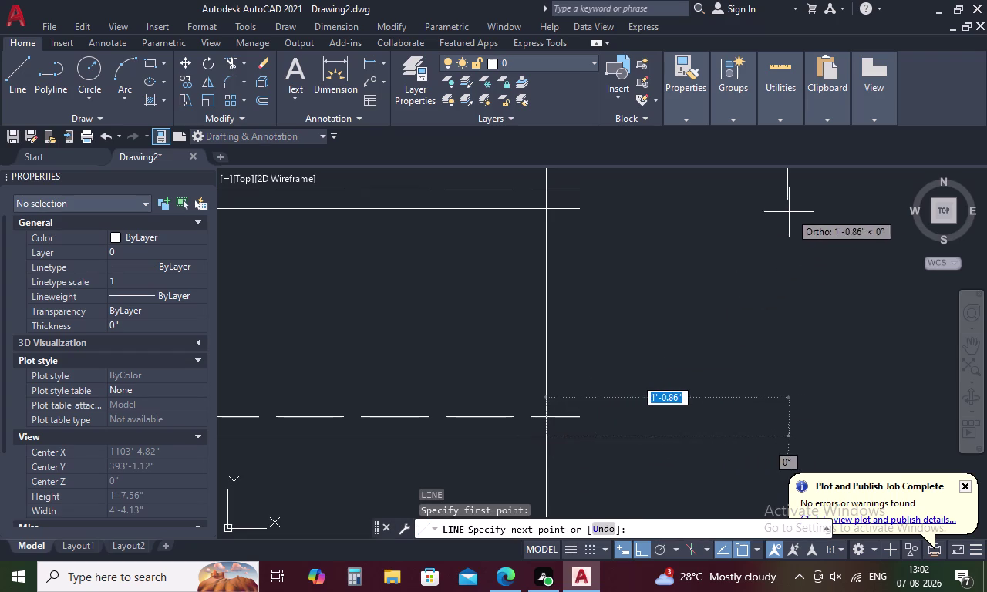
click(789, 199)
key(Escape)
Measure the redrawn diagonal with DIST, reading 1'-5.86".
text(D)
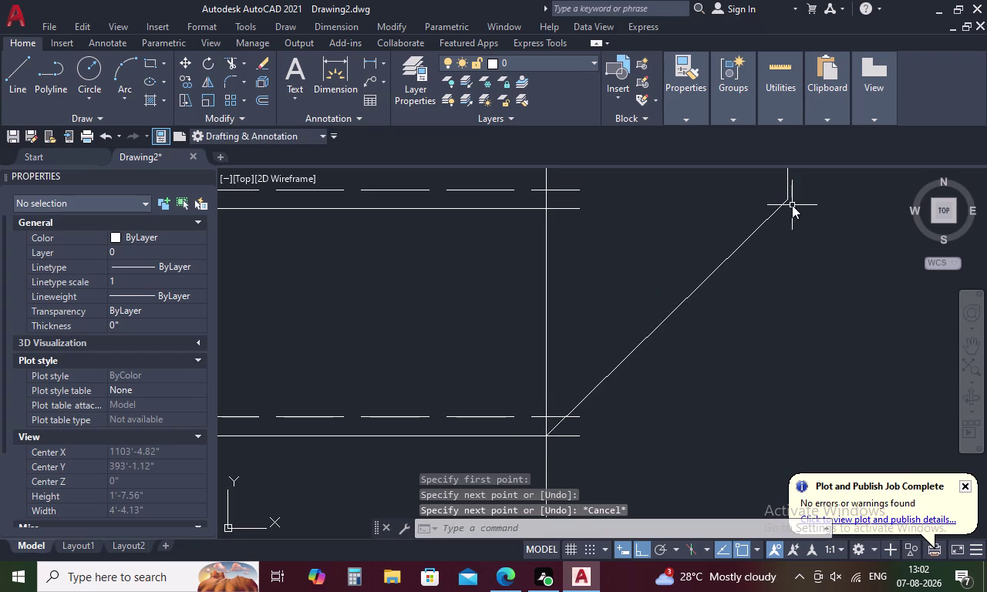
text(I)
key(space)
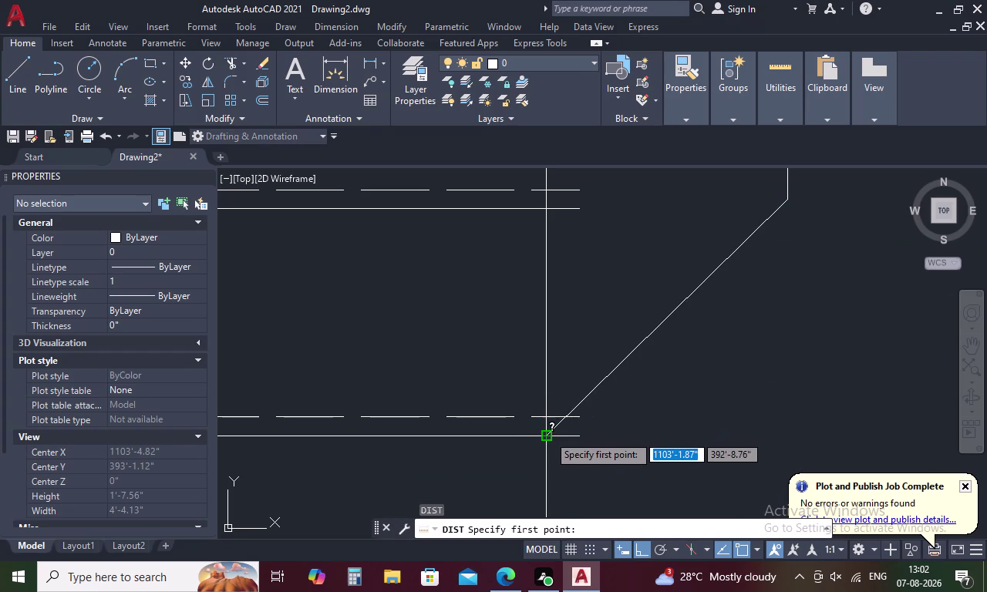
click(548, 435)
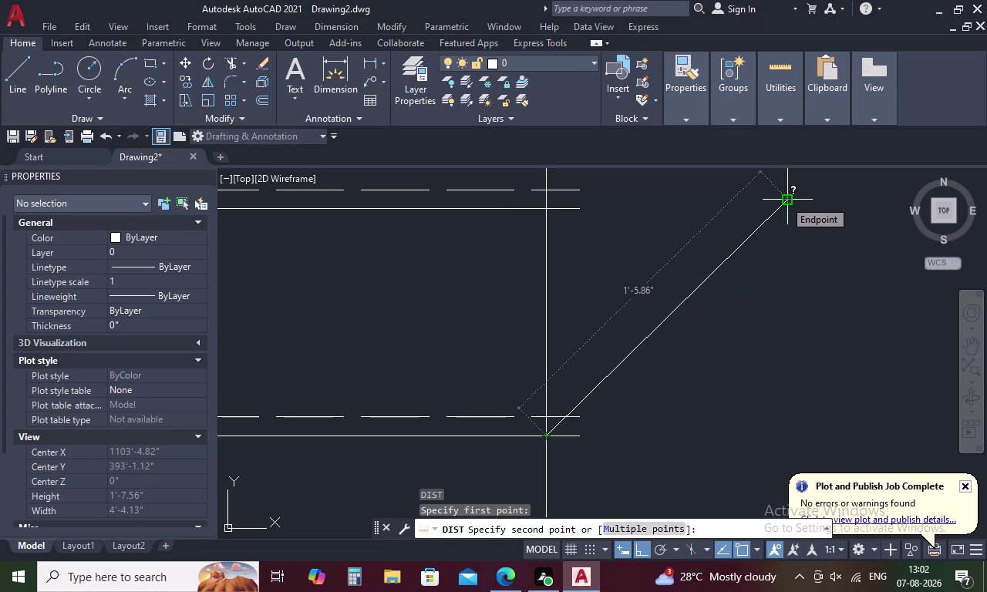
key(Escape)
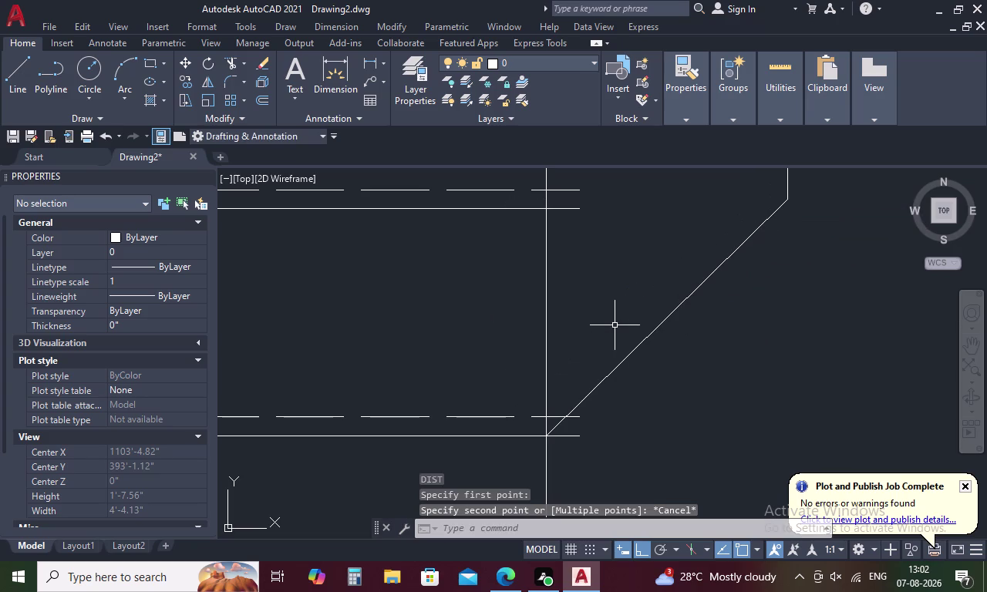
text(O)
key(space)
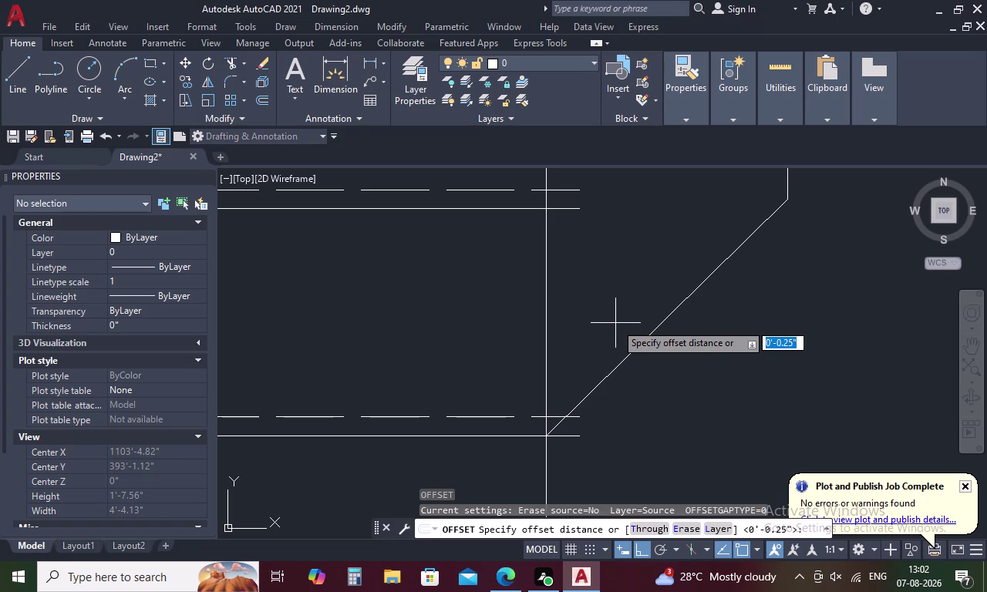
Offset the vertical edge by 0.15, then delete the extra offset line and another selected object.
key(period)
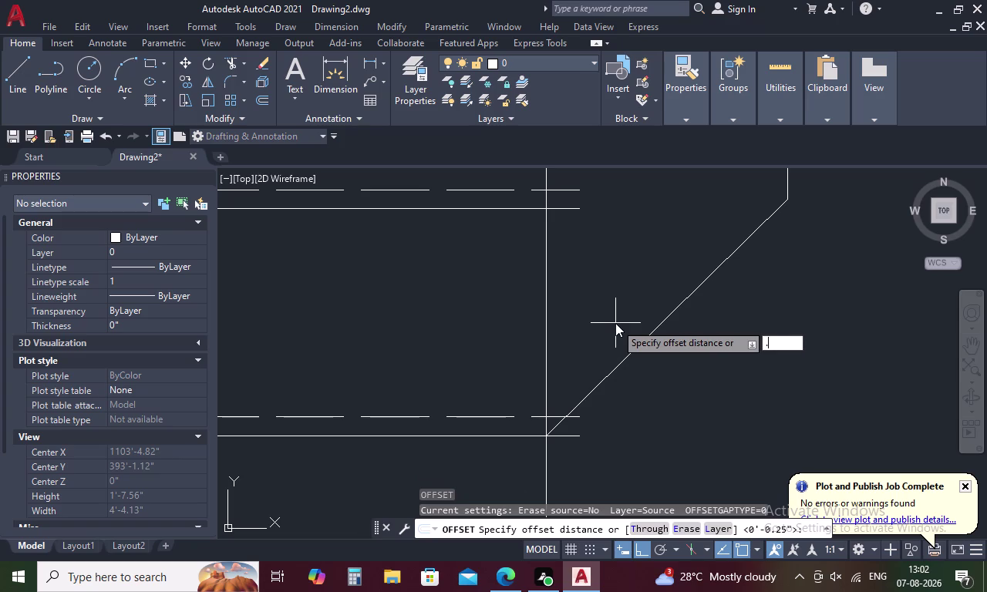
key(1)
text(5)
key(space)
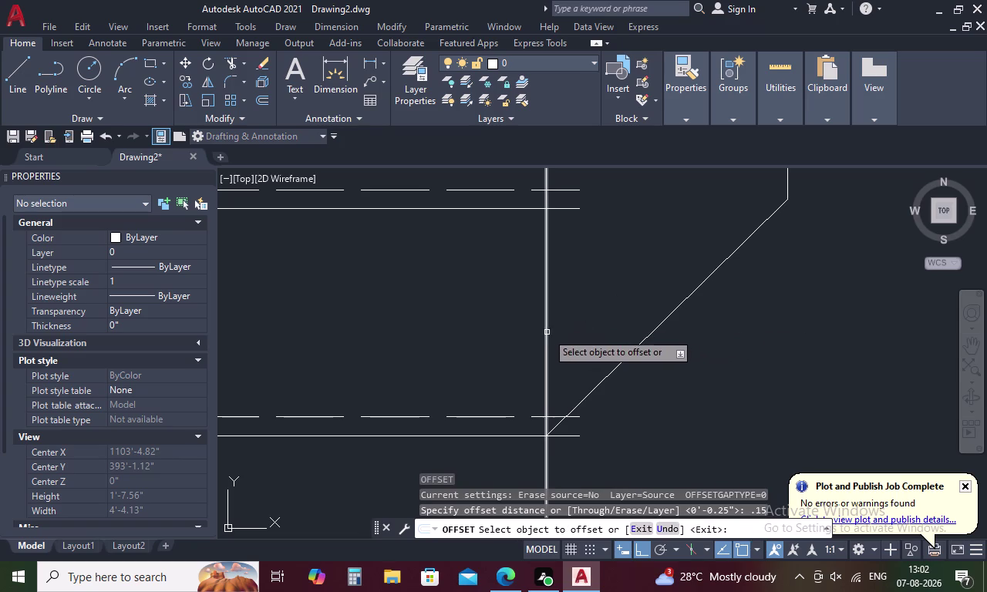
click(546, 334)
click(523, 334)
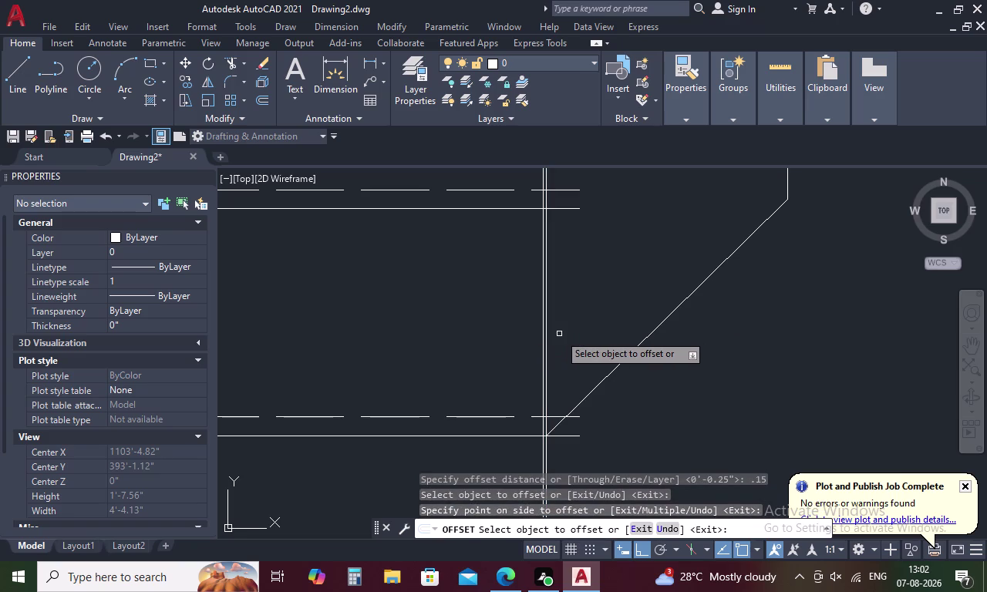
key(Escape)
click(547, 342)
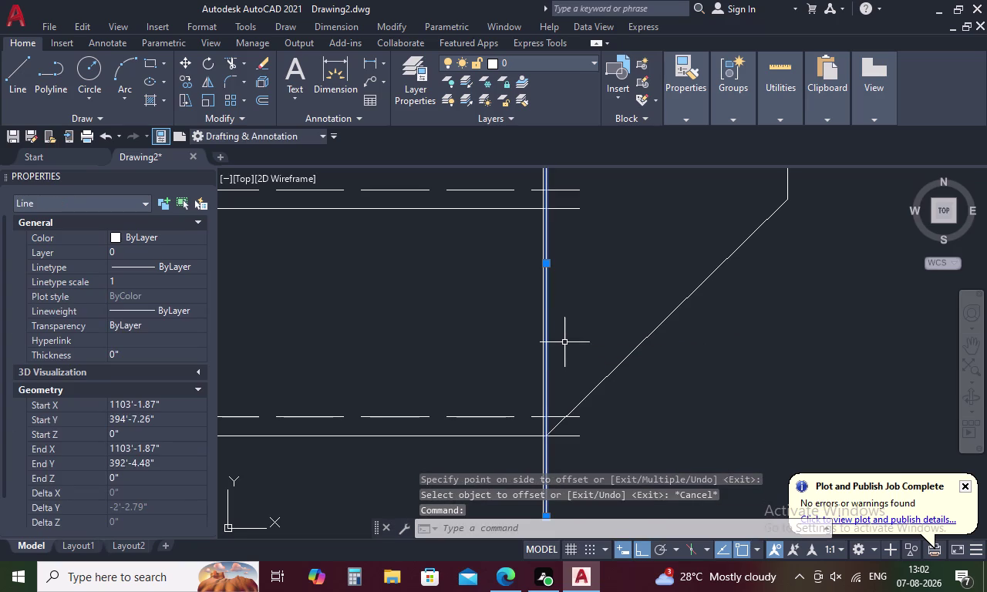
key(Delete)
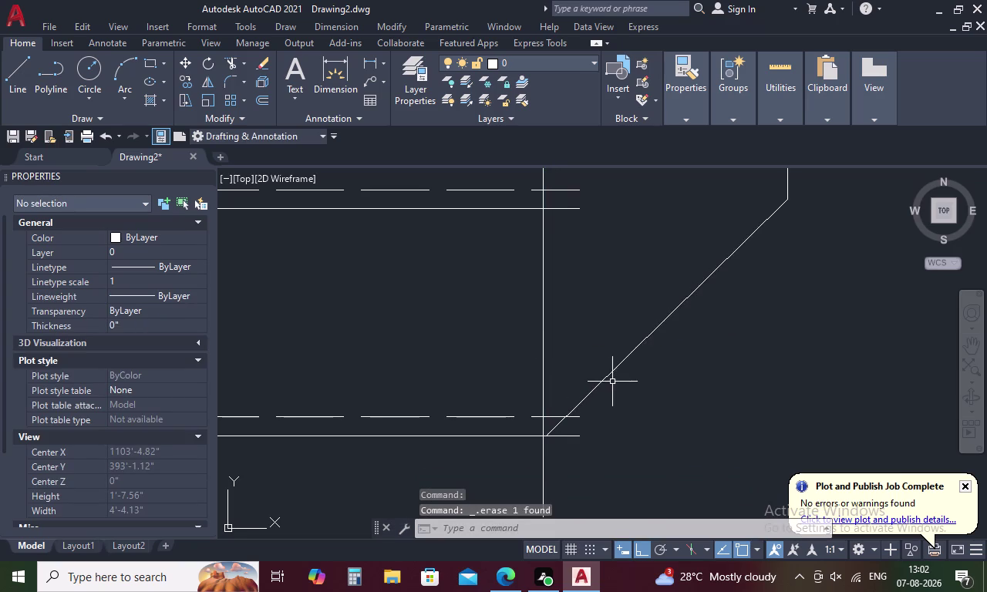
click(613, 371)
key(Delete)
Draw a line from the top right corner to the bottom corner, then cancel it.
text(L)
key(space)
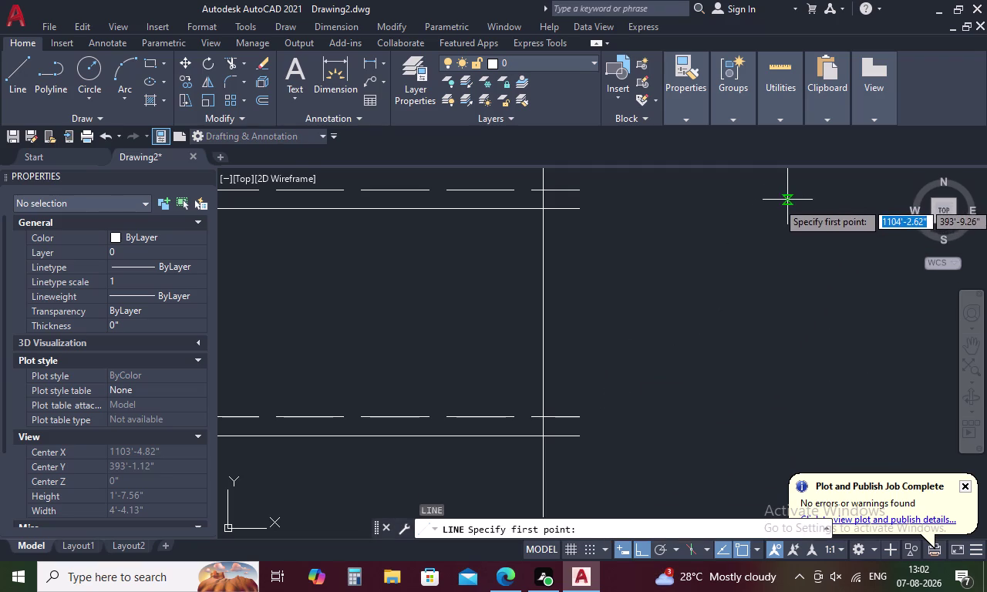
click(787, 202)
click(539, 437)
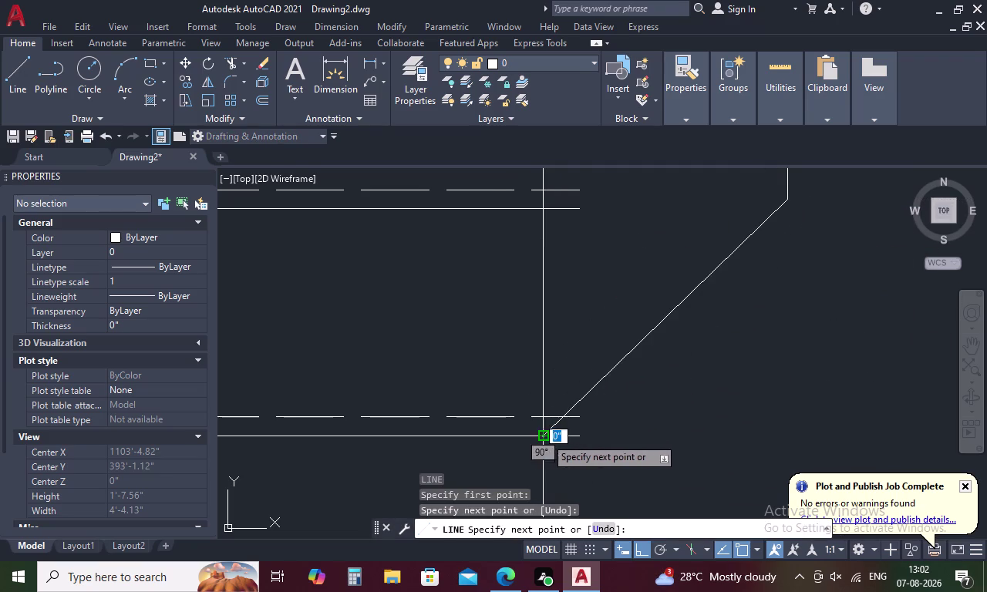
key(Escape)
Measure the diagonal base edge with DIST, reading 1'-5.96".
text(DI)
key(space)
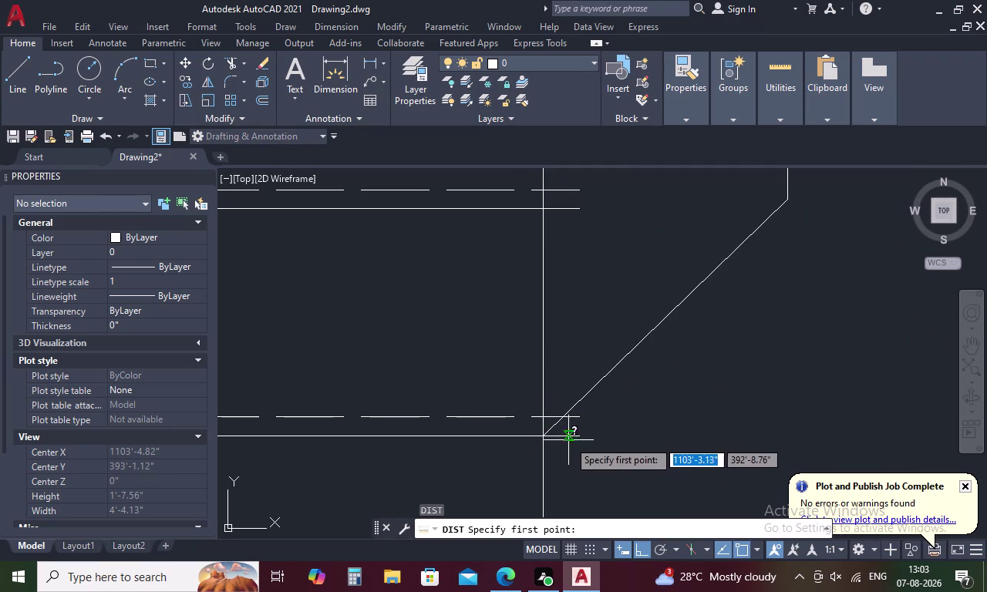
click(546, 434)
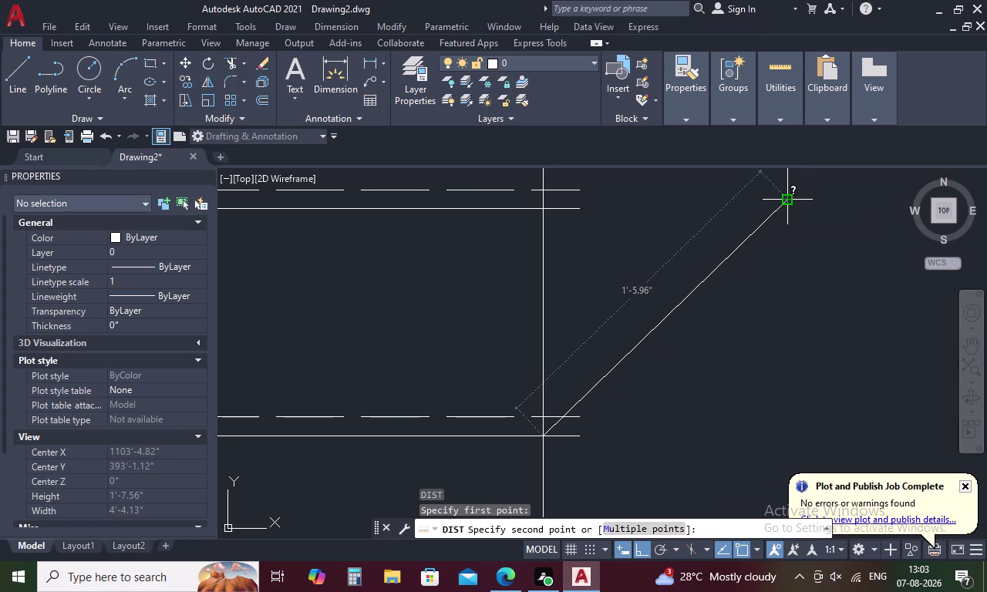
key(Escape)
text(O)
key(space)
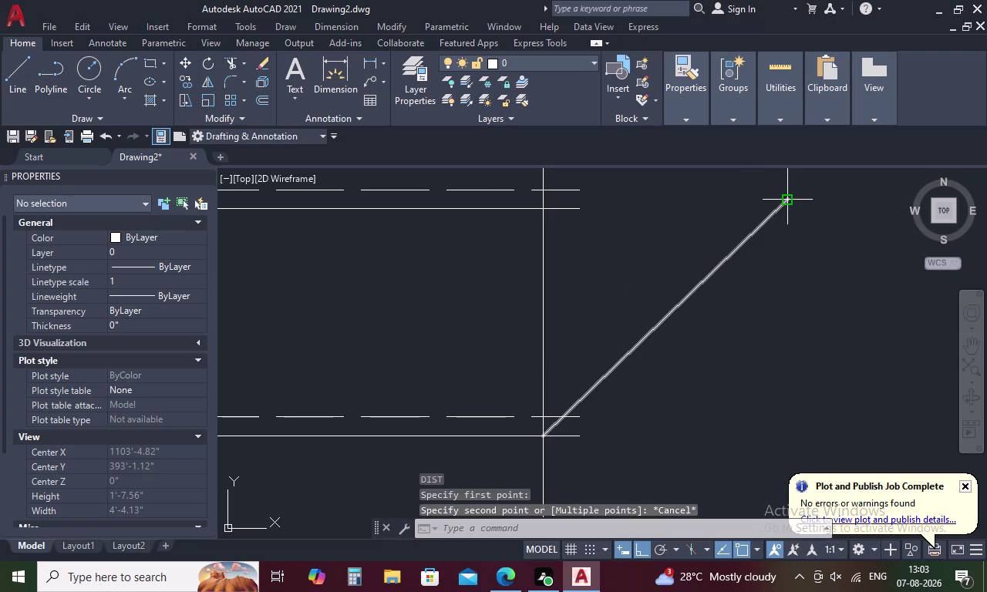
key(period)
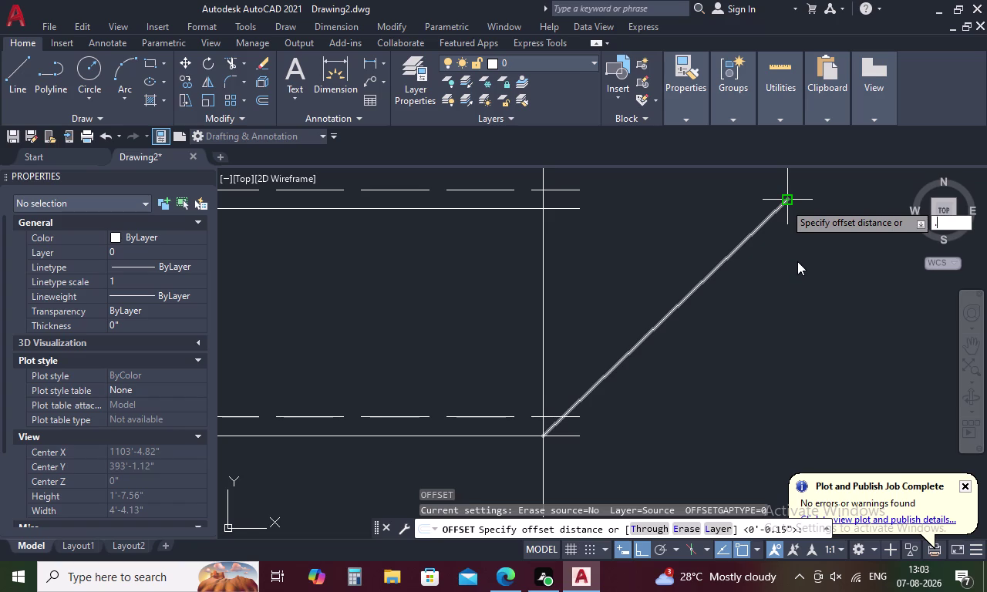
Erase the diagonal edge at the lower right of the base.
key(Escape)
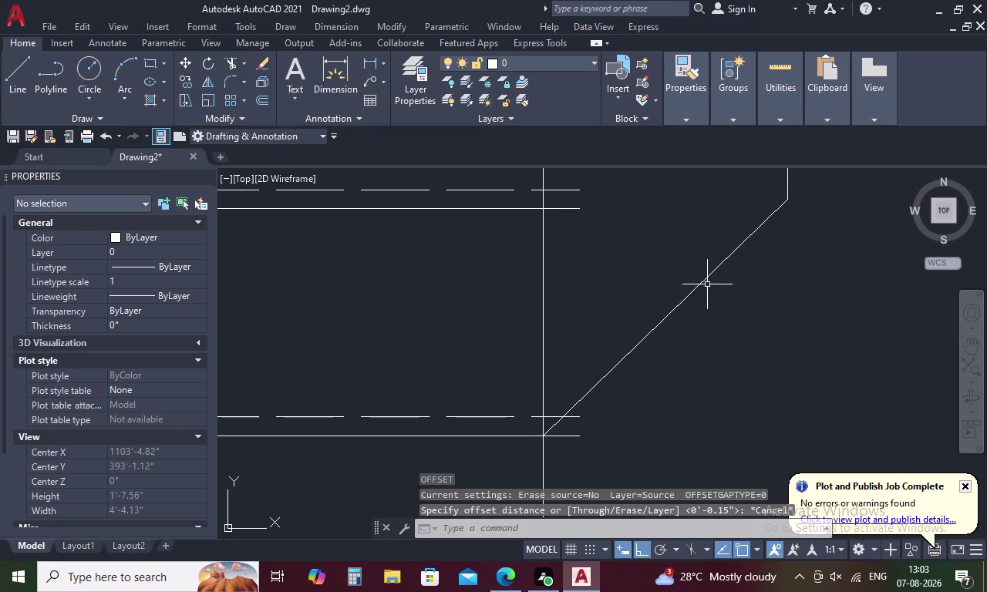
click(700, 282)
key(Delete)
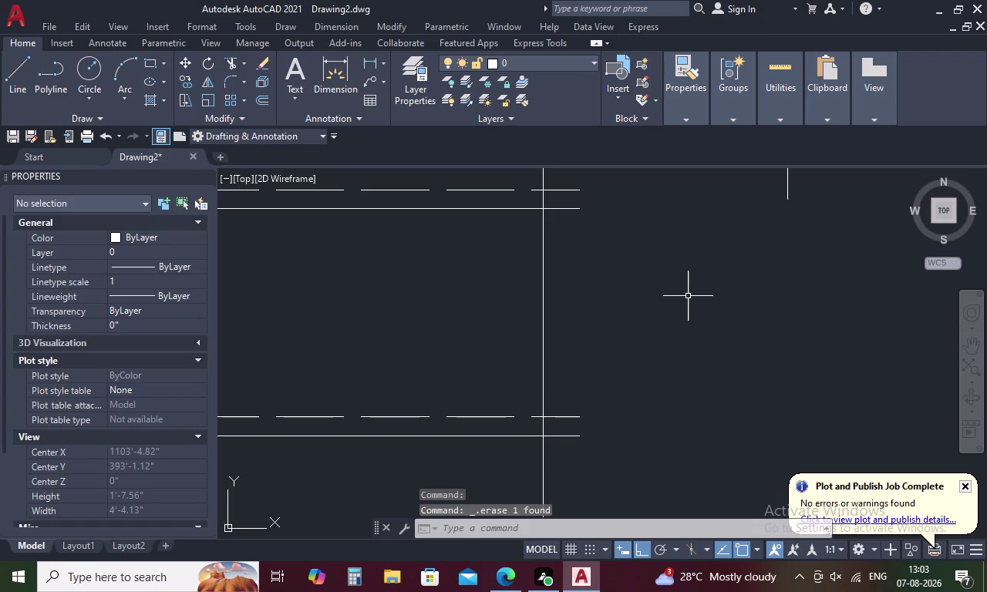
Make a trial 0.05 offset copy of the vertical edge, then erase it.
text(O)
key(space)
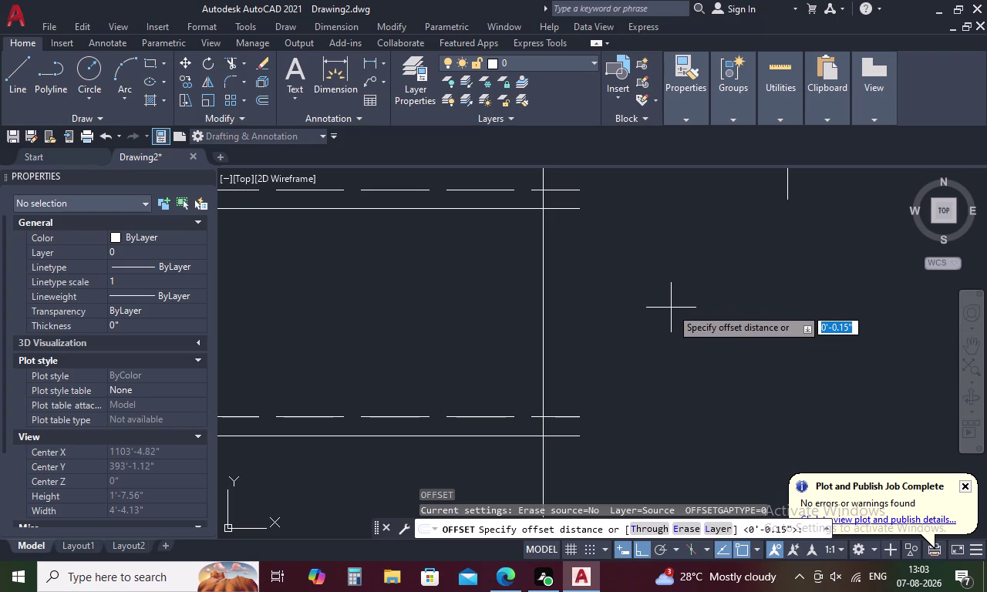
key(period)
key(0)
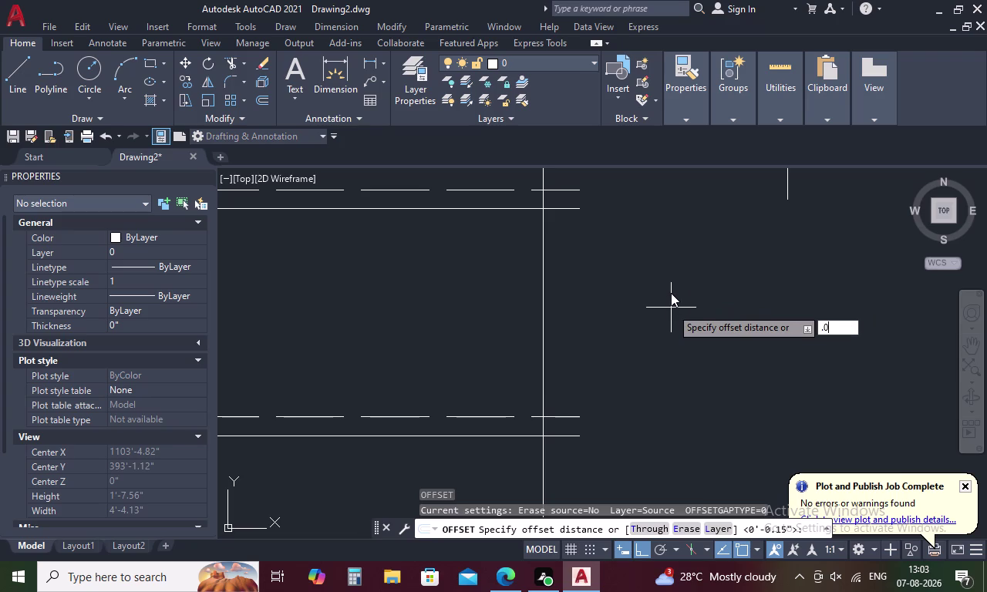
text(5)
key(space)
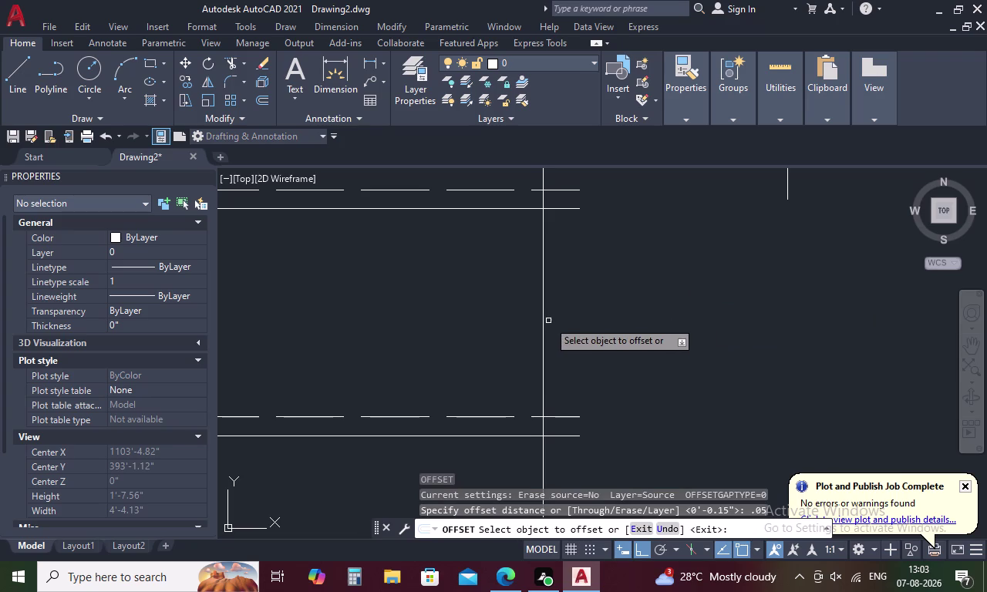
click(542, 330)
click(503, 327)
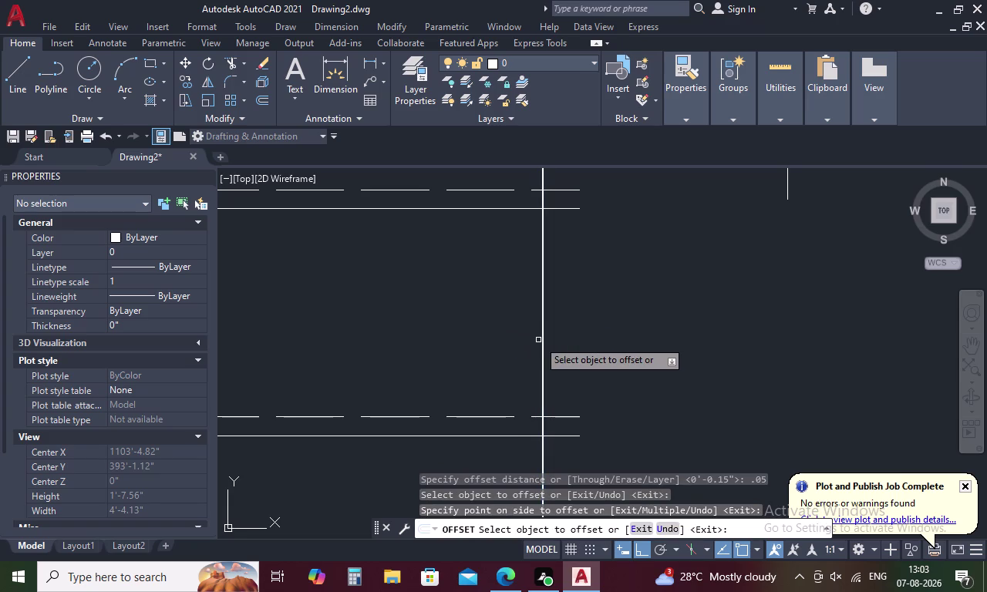
scroll(up, 3)
key(Escape)
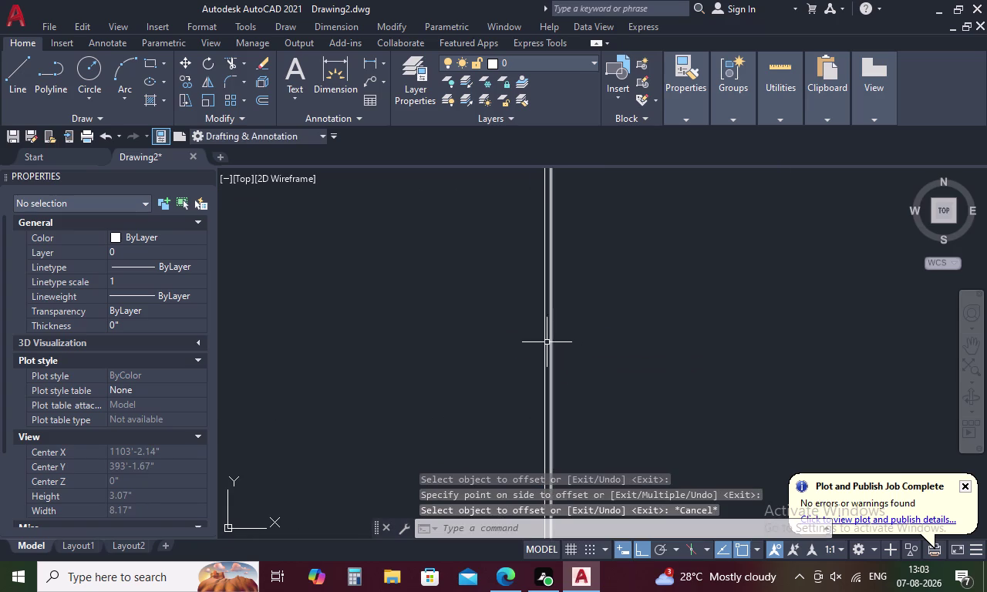
click(552, 337)
key(Delete)
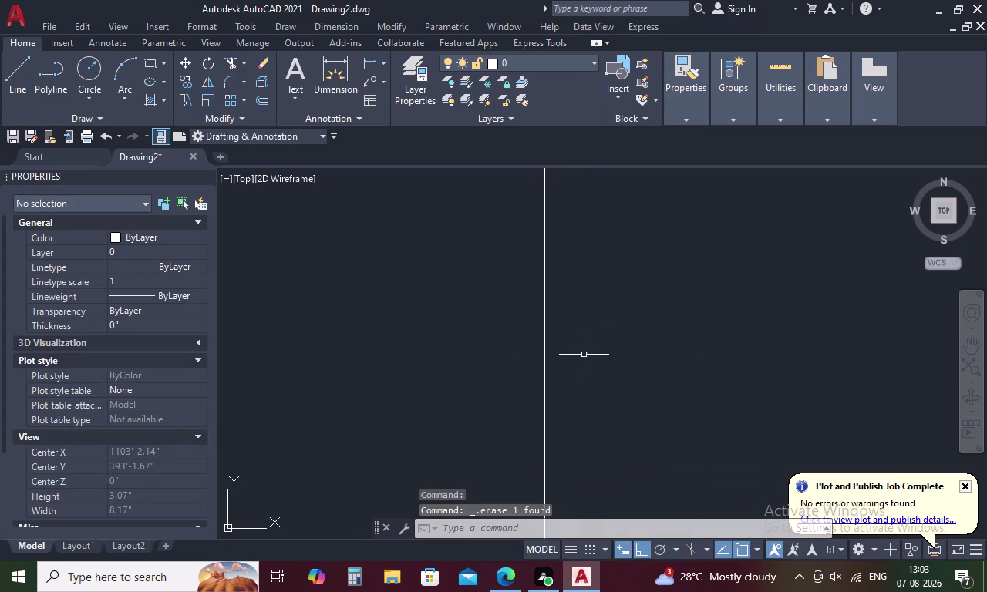
scroll(down, 3)
Draw a new corner diagonal line ending at the top of the right edge.
key(l)
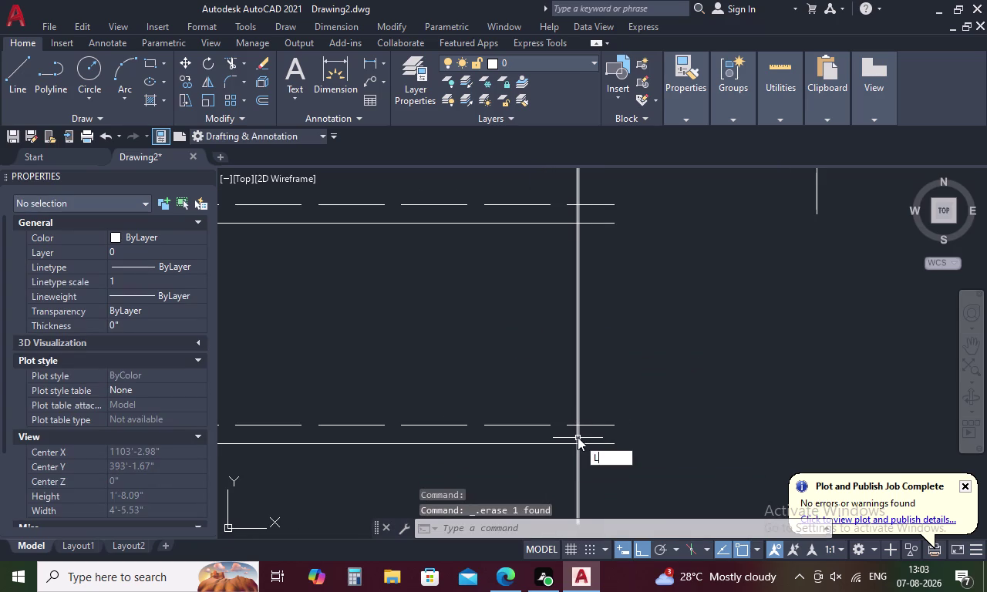
key(space)
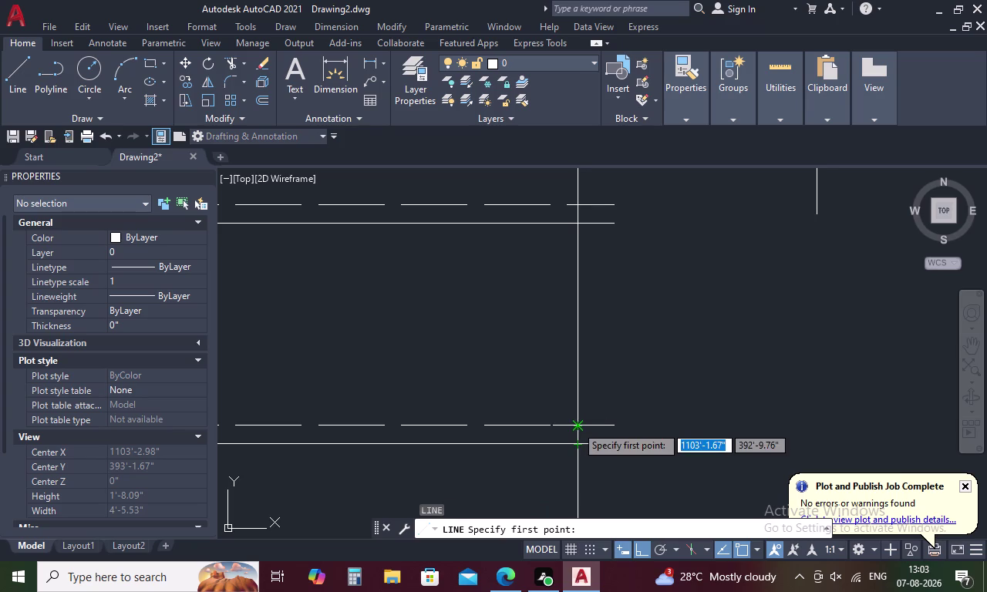
key(Escape)
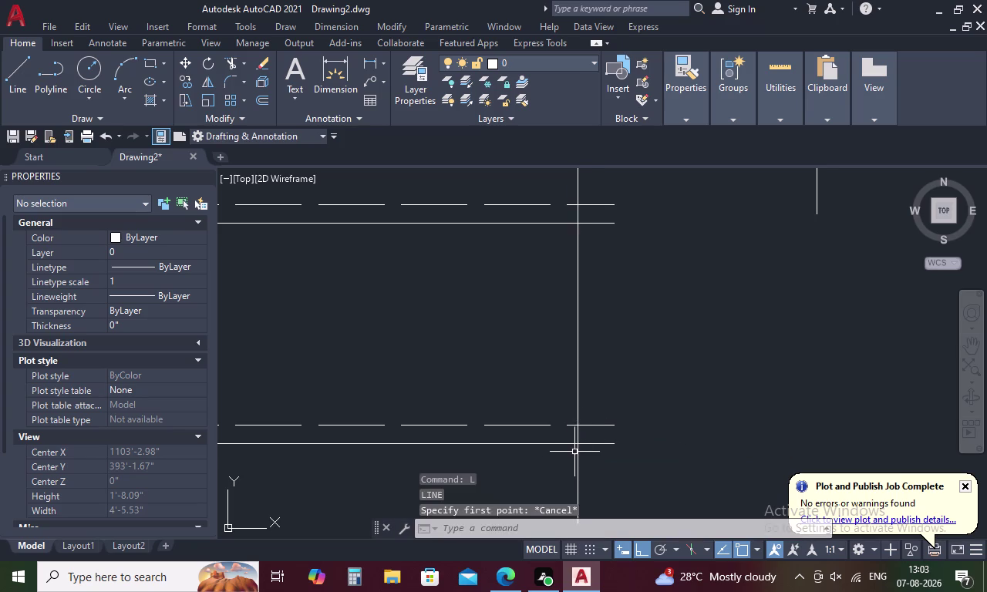
key(space)
click(576, 445)
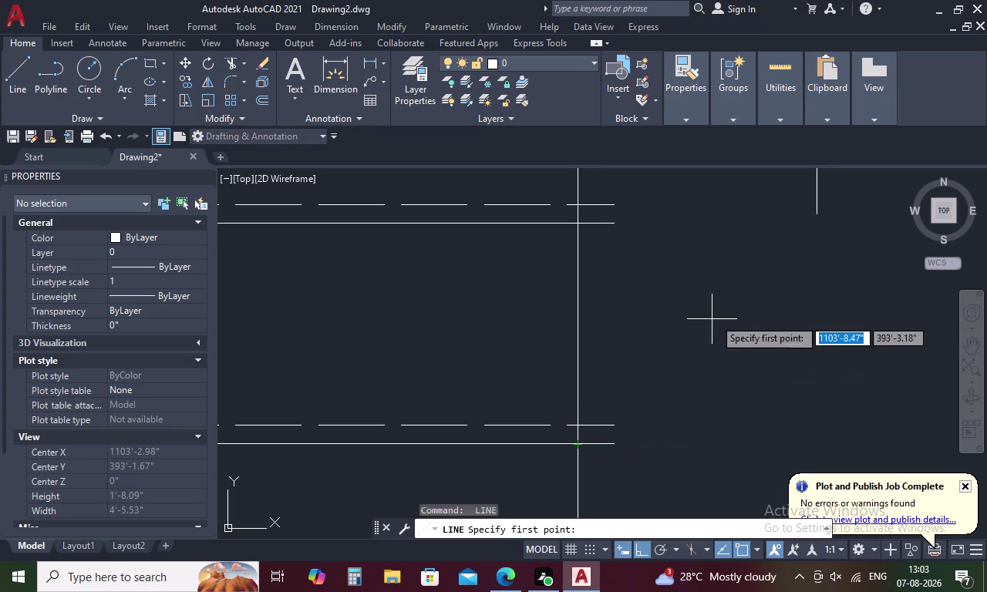
key(Escape)
text(L)
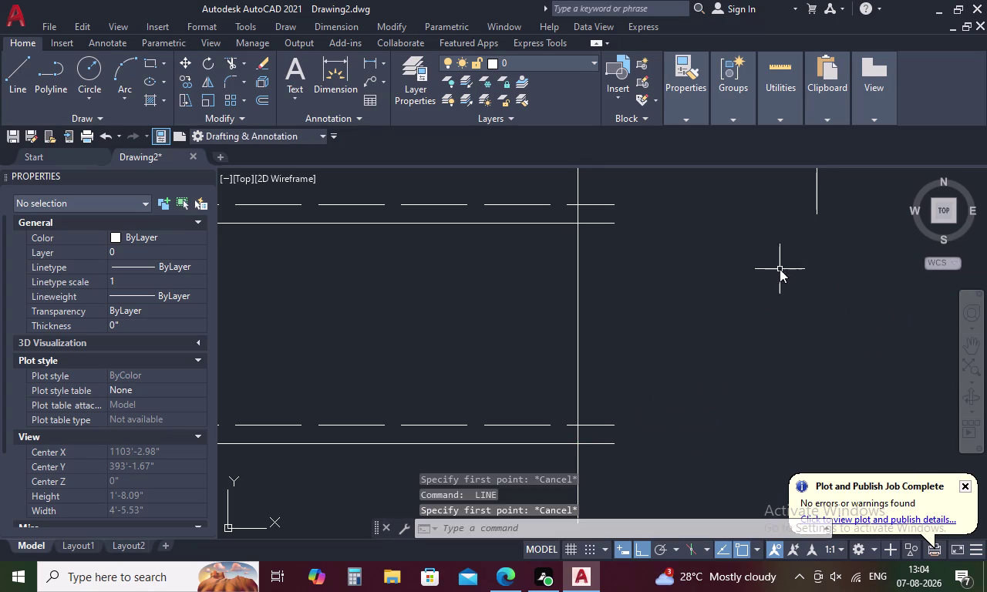
key(space)
drag(577, 444, 585, 442)
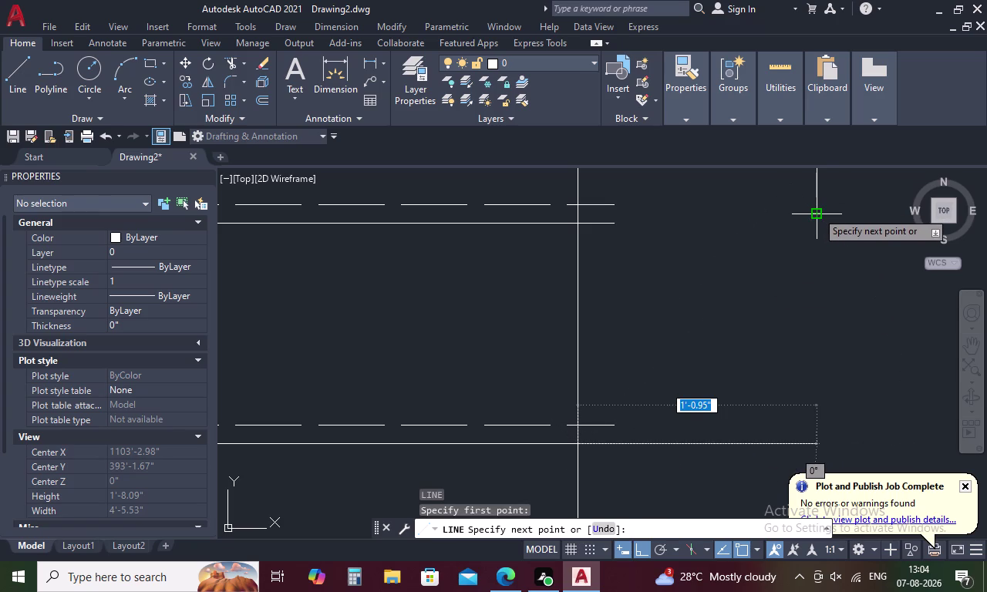
scroll(up, 3)
click(801, 220)
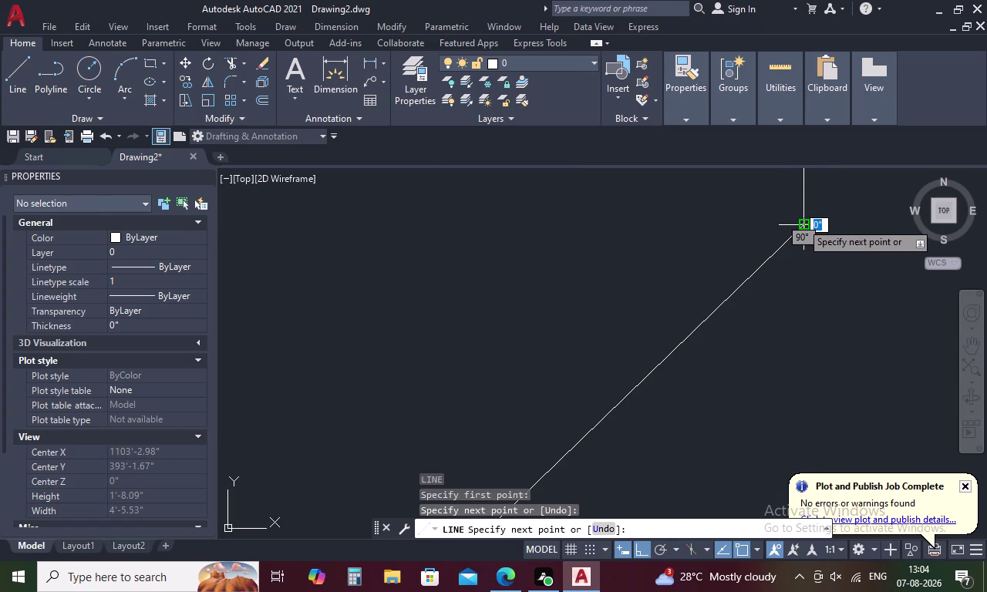
key(Escape)
Measure the new corner diagonal with DIST, about 1'-6".
text(DI)
key(space)
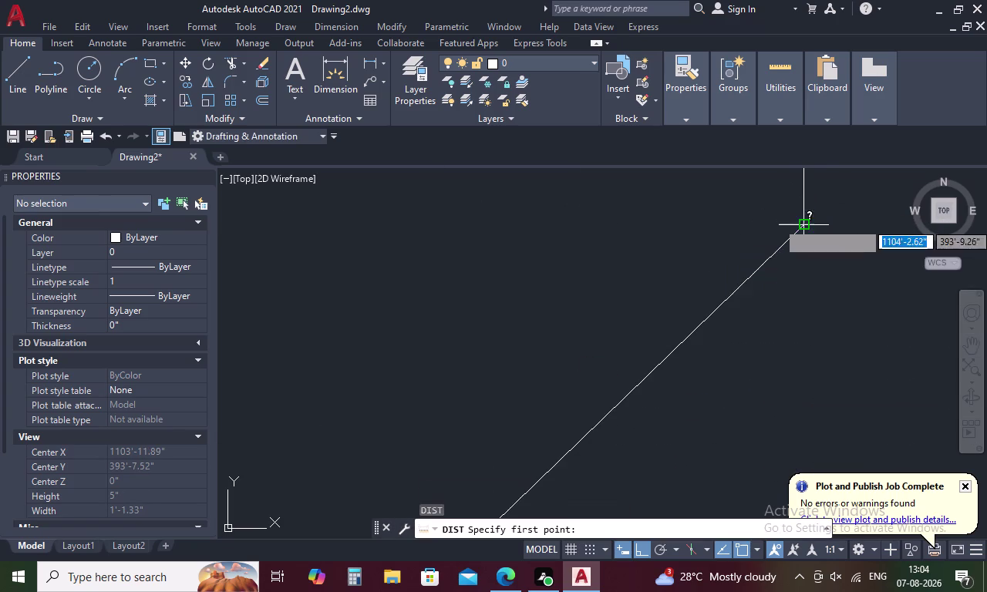
scroll(down, 3)
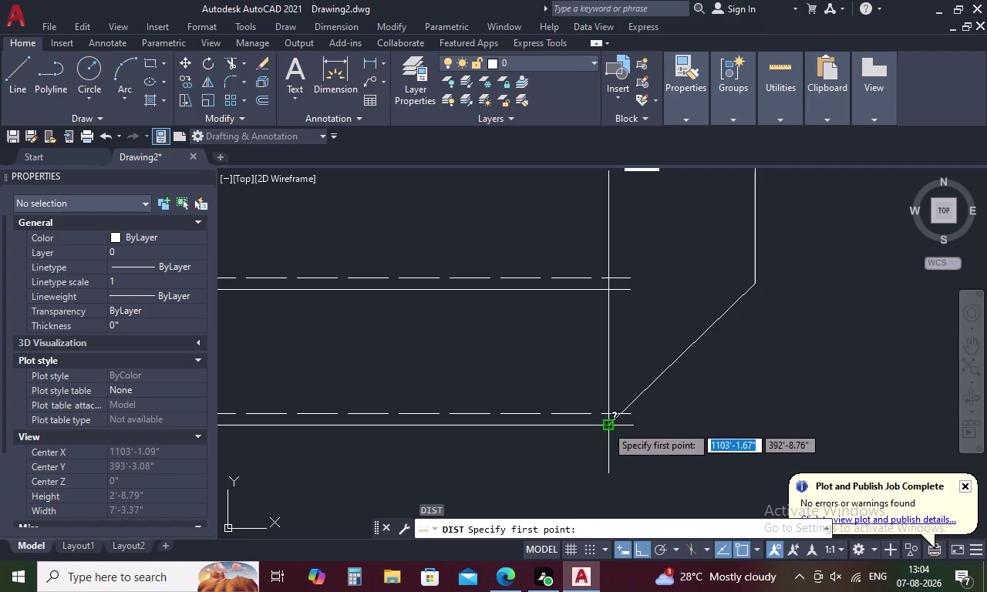
drag(606, 425, 614, 418)
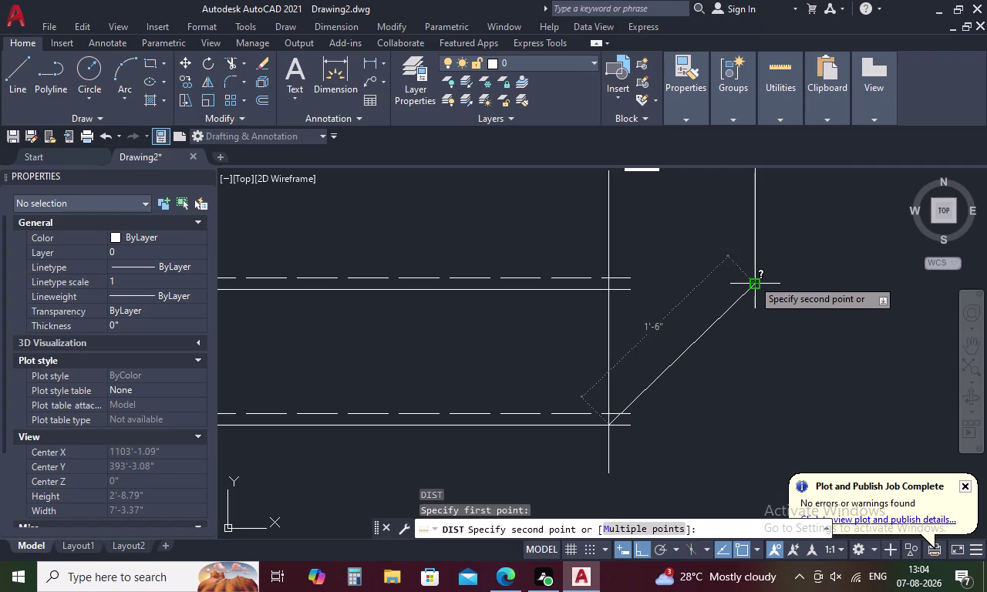
scroll(up, 3)
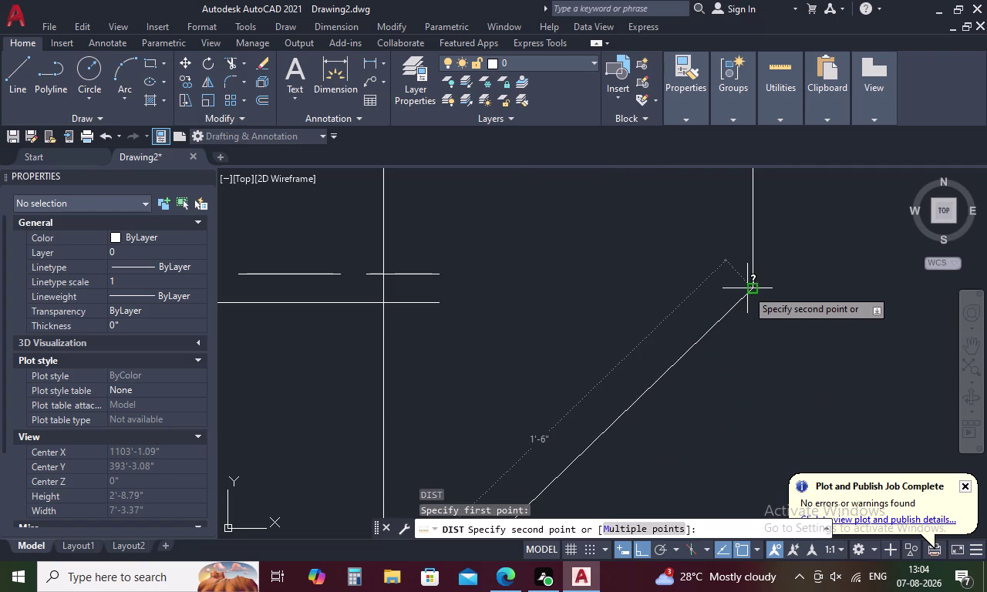
key(Escape)
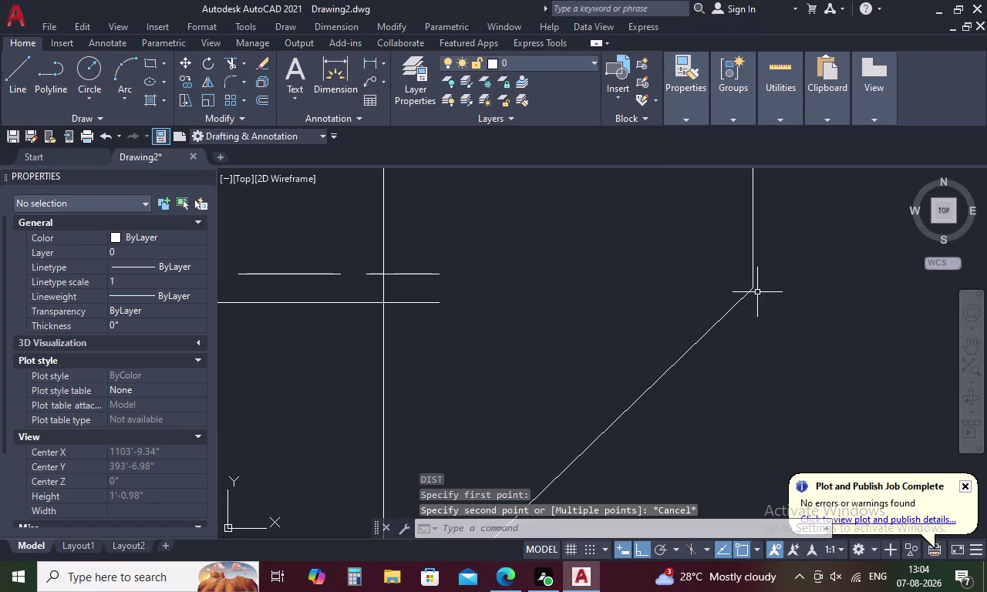
scroll(down, 3)
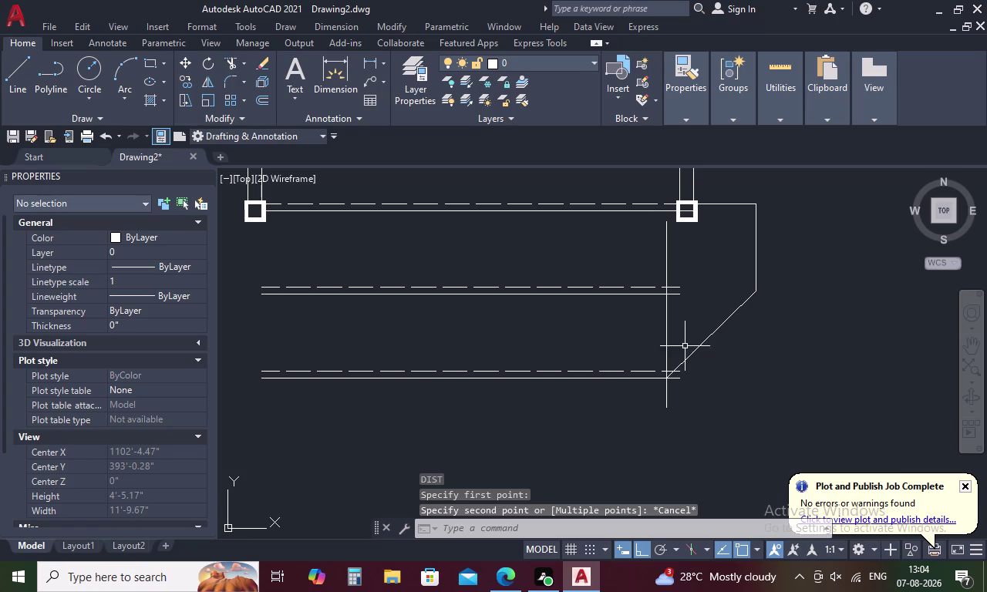
Start a second distance check from the chamfer line's lower end (about 1.95").
key(Escape)
key(d)
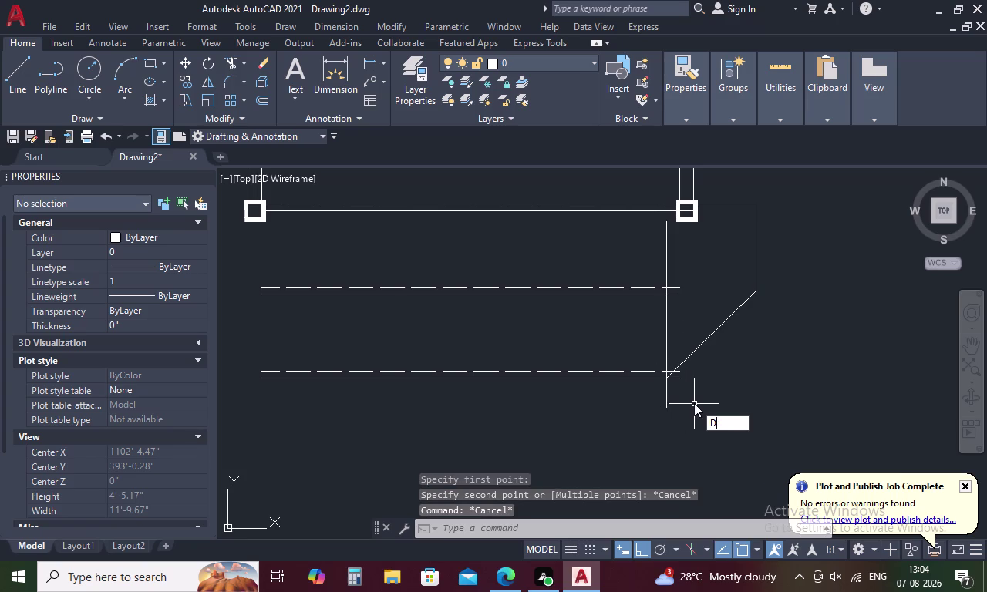
key(i)
key(space)
scroll(up, 3)
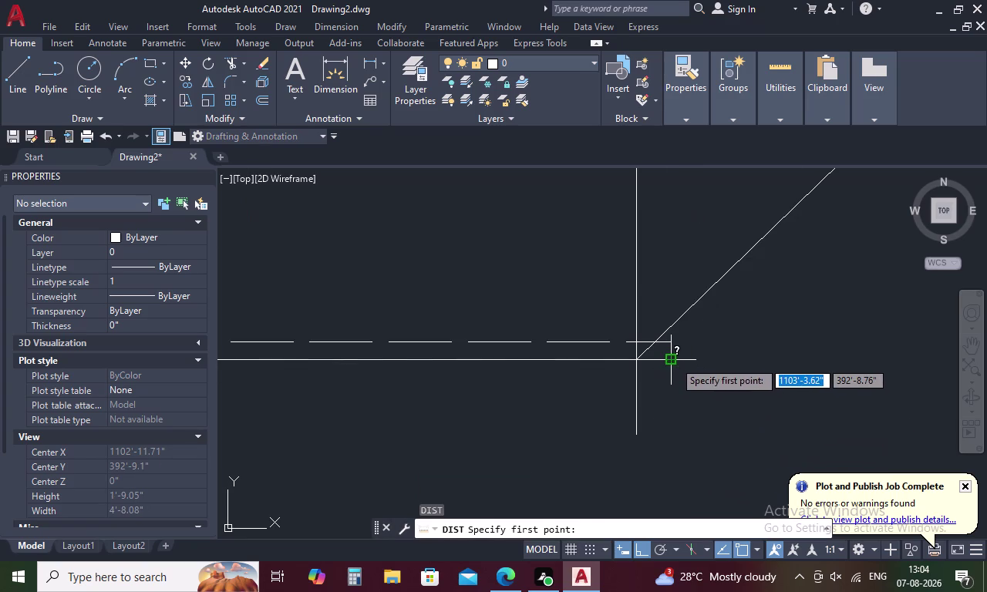
click(667, 359)
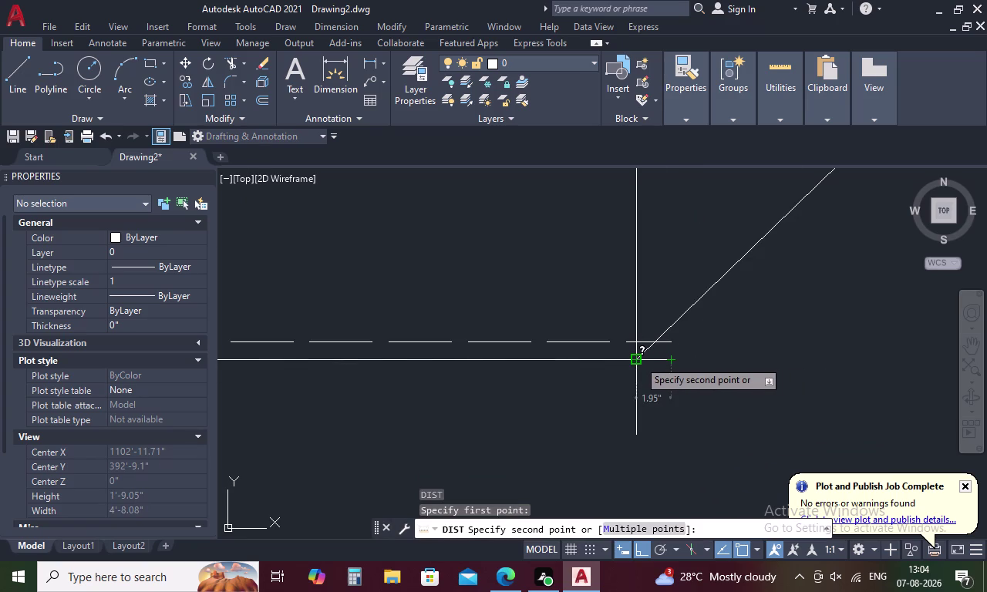
scroll(up, 3)
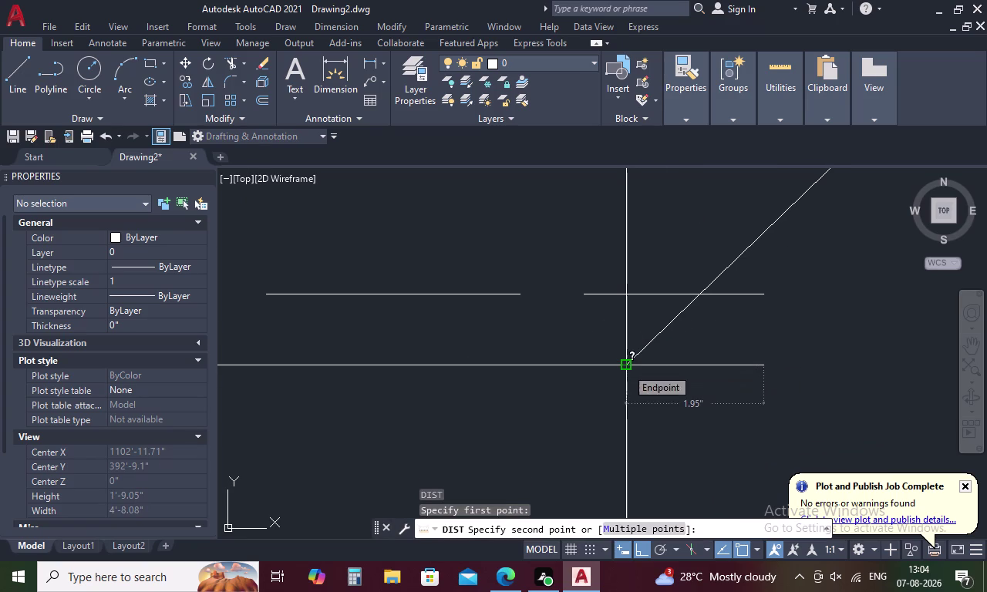
Erase the stray vertical line at the right chamfer.
key(Escape)
scroll(down, 3)
scroll(down, 3)
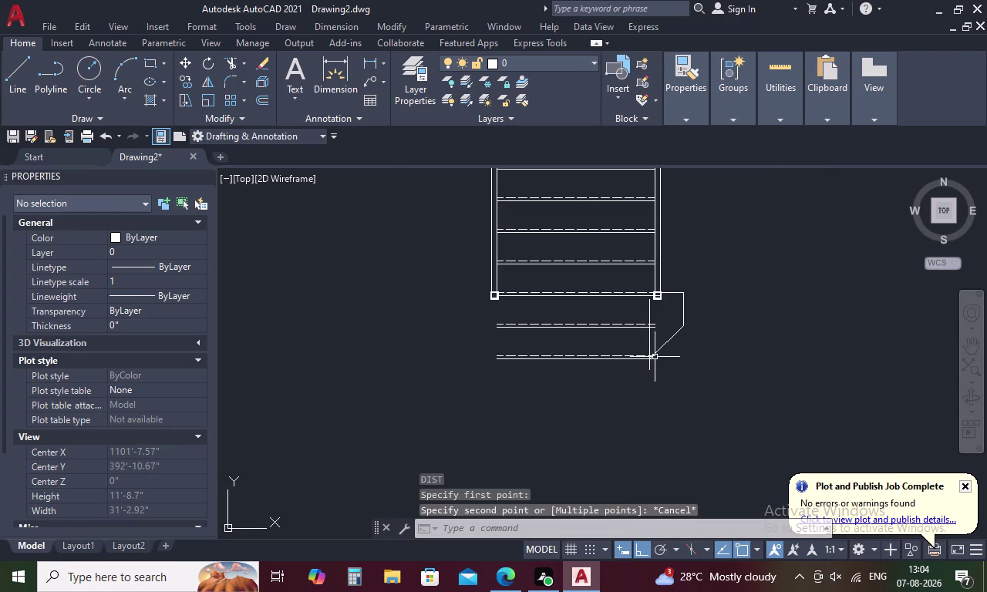
scroll(up, 3)
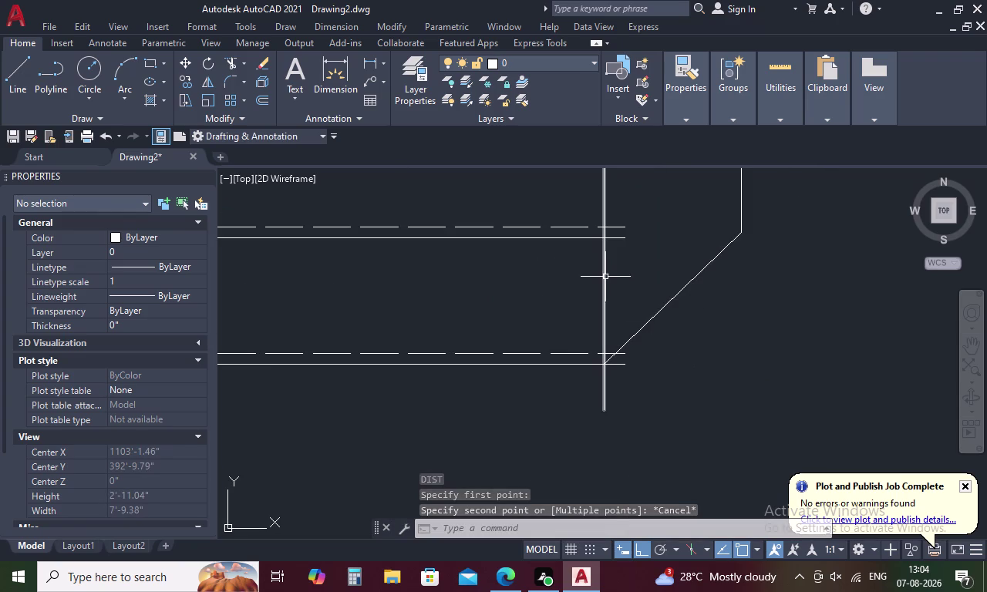
click(604, 276)
key(Delete)
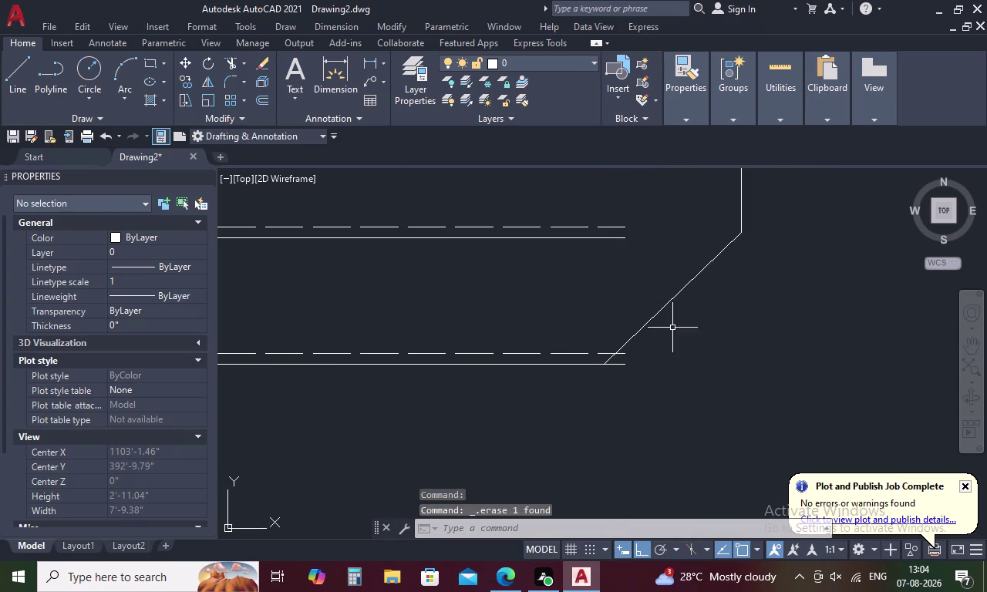
Trim the step line pieces overhanging the right chamfer.
key(t)
key(r)
key(space)
click(622, 356)
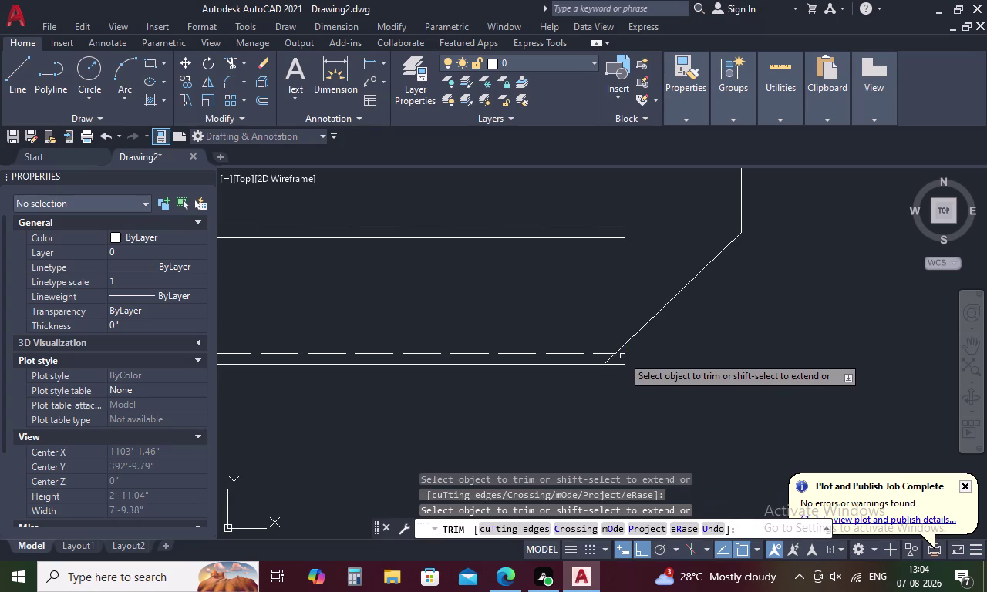
click(621, 364)
scroll(down, 3)
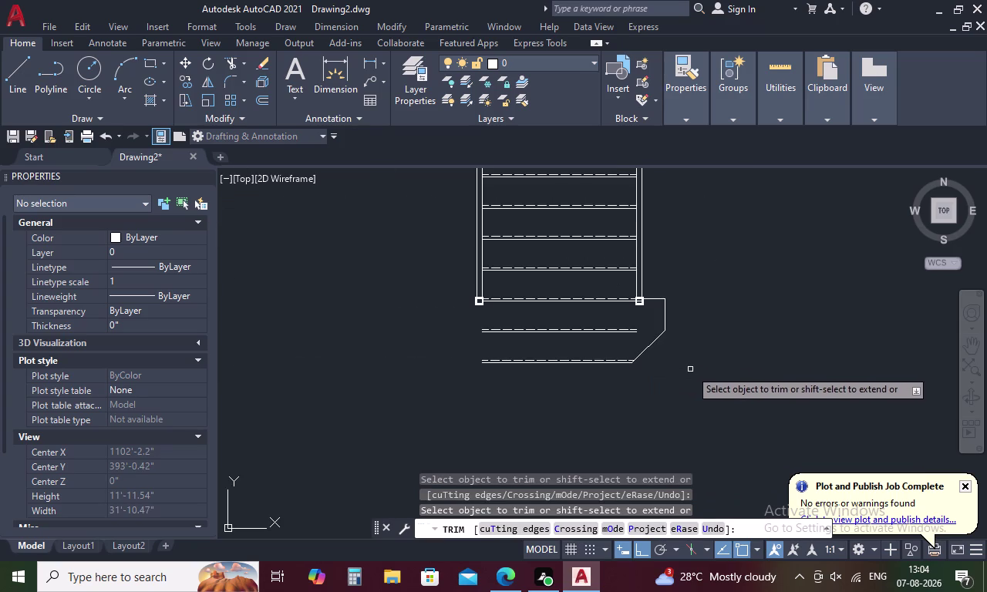
key(Escape)
Select the three right base edges, including the chamfer and short top edge.
drag(662, 285, 653, 358)
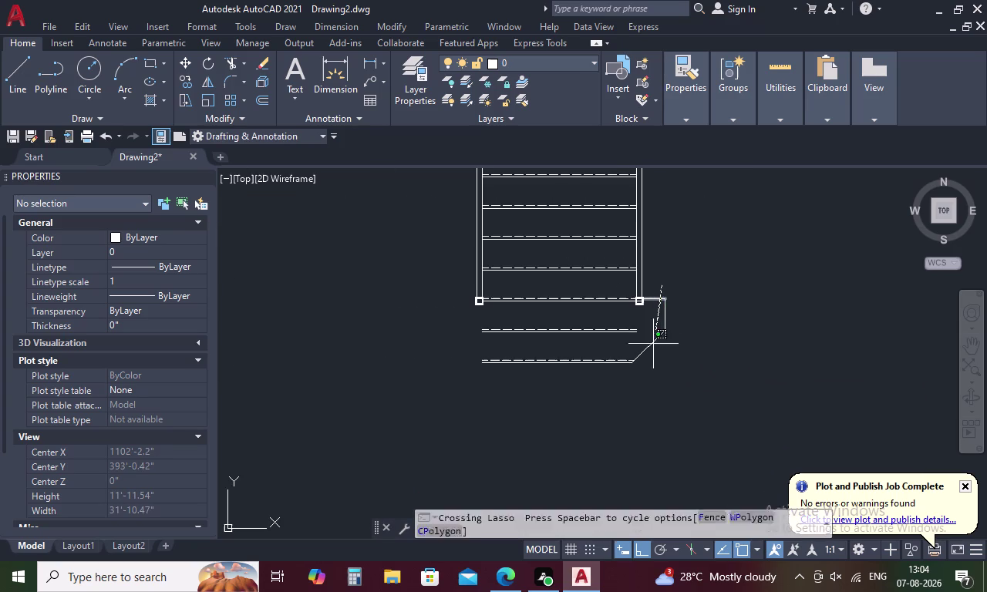
drag(653, 358, 651, 363)
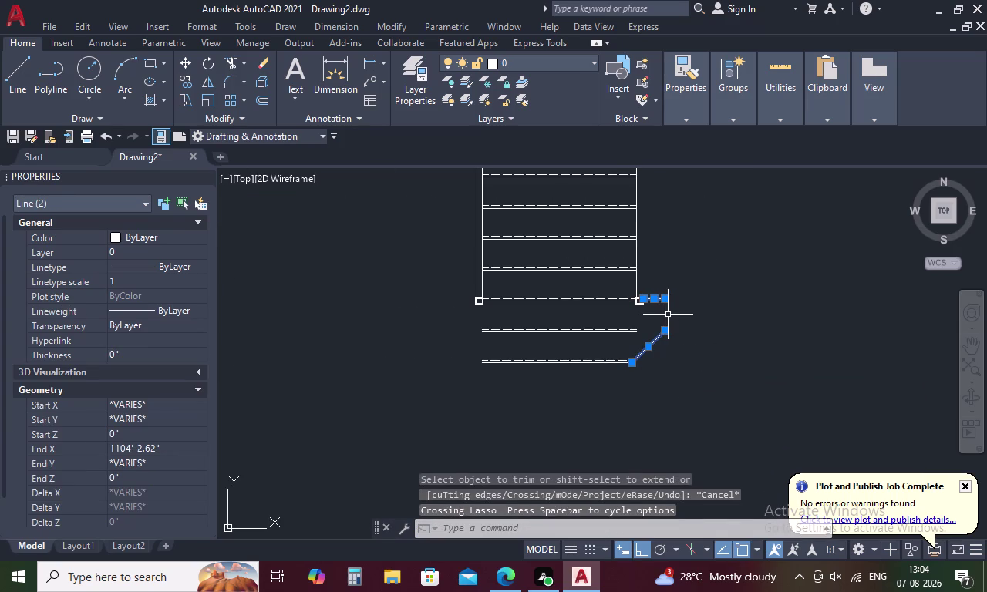
click(663, 312)
Mirror the three right base edges about a vertical centre axis, keeping the originals.
key(m)
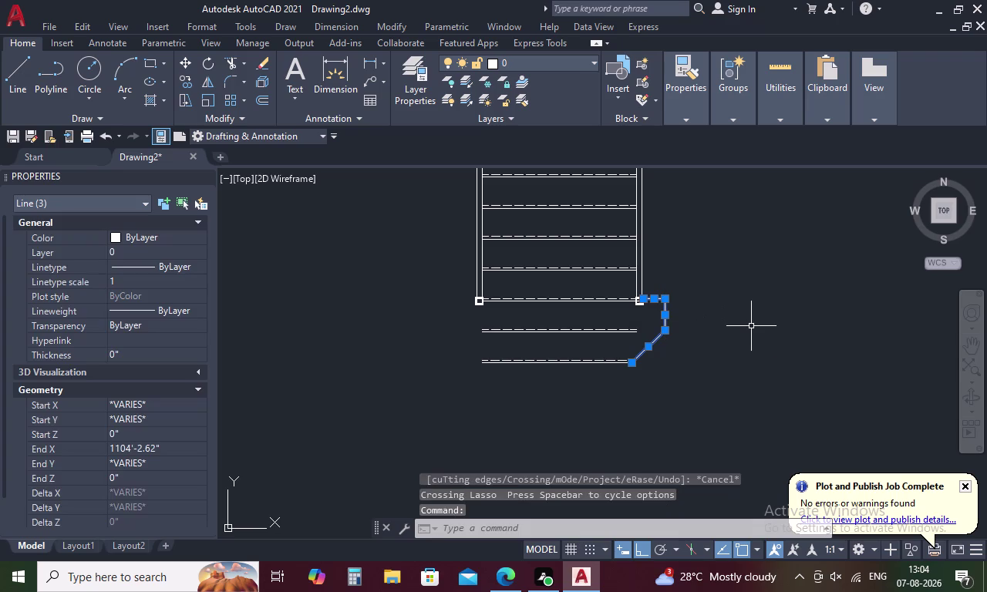
key(i)
key(space)
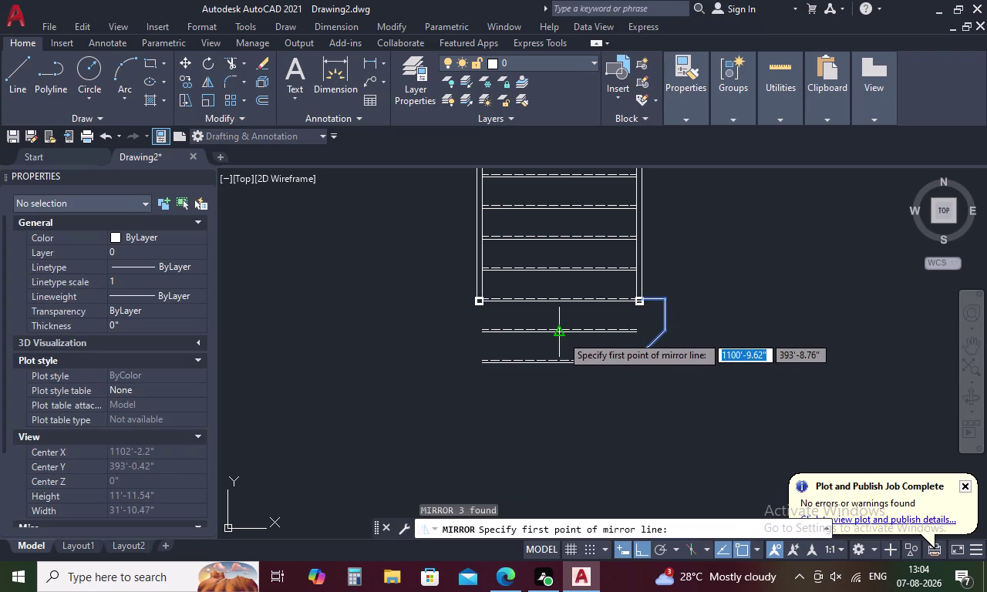
click(565, 332)
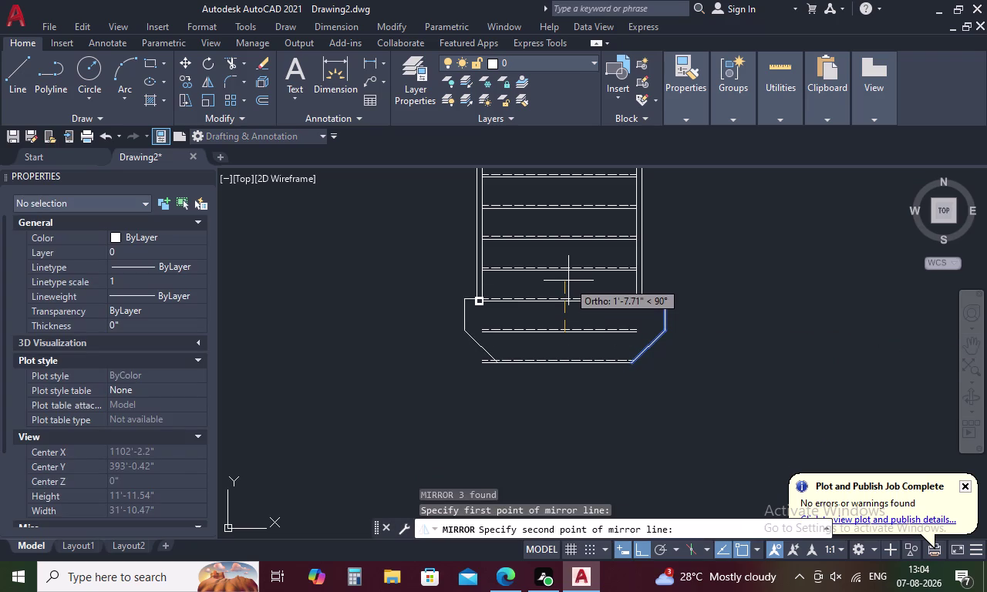
click(569, 281)
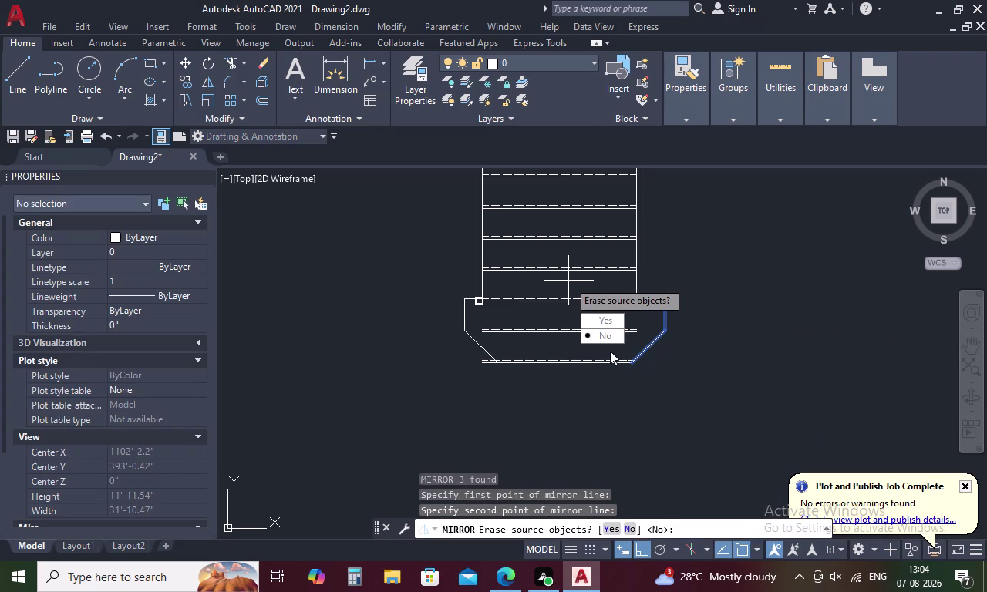
drag(618, 335, 568, 281)
Fence-trim the step lines overhanging the new left chamfer.
key(t)
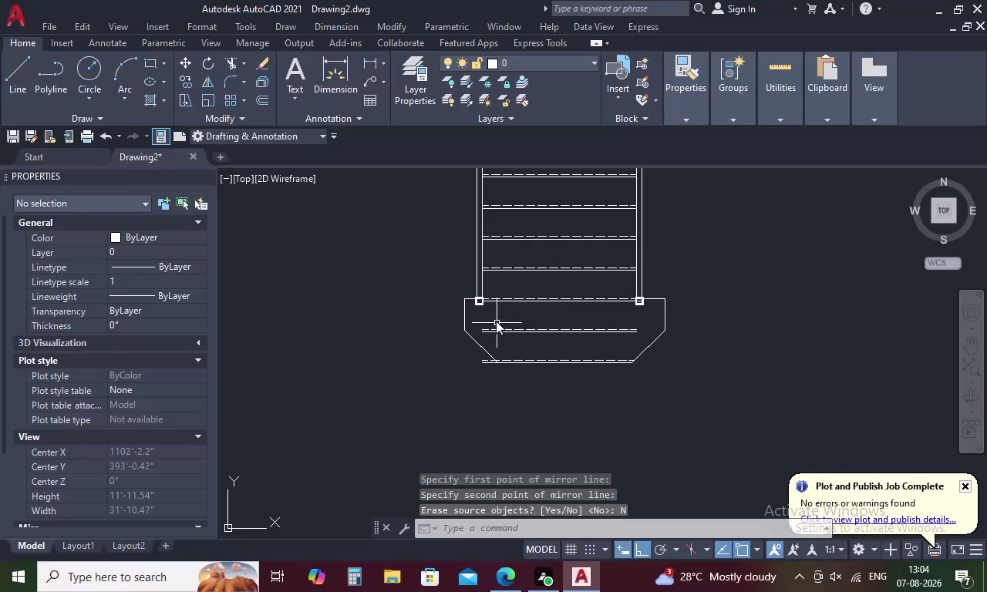
text(R)
key(space)
scroll(up, 3)
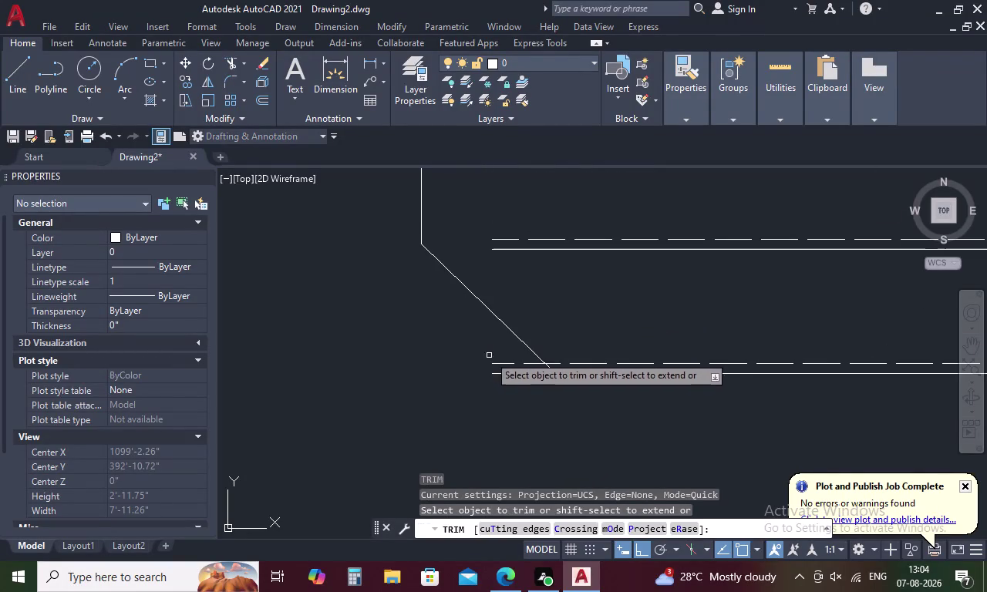
drag(503, 347, 511, 406)
scroll(down, 3)
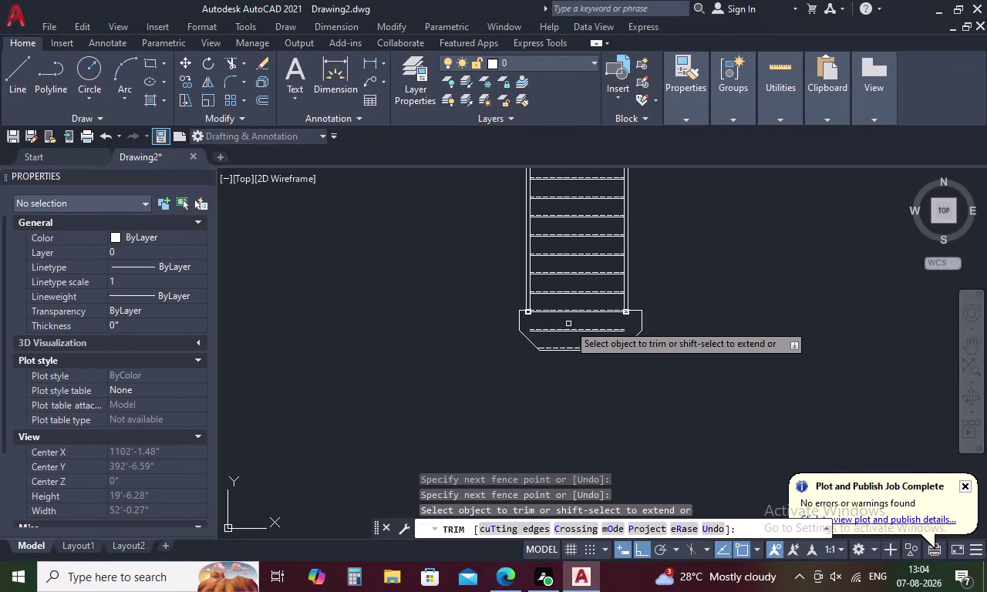
key(Escape)
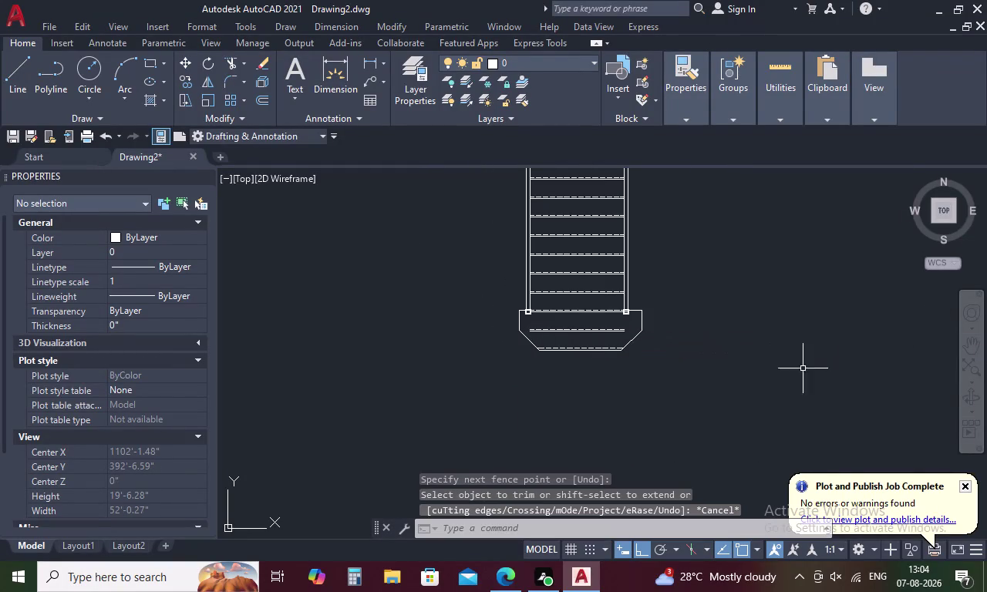
scroll(up, 3)
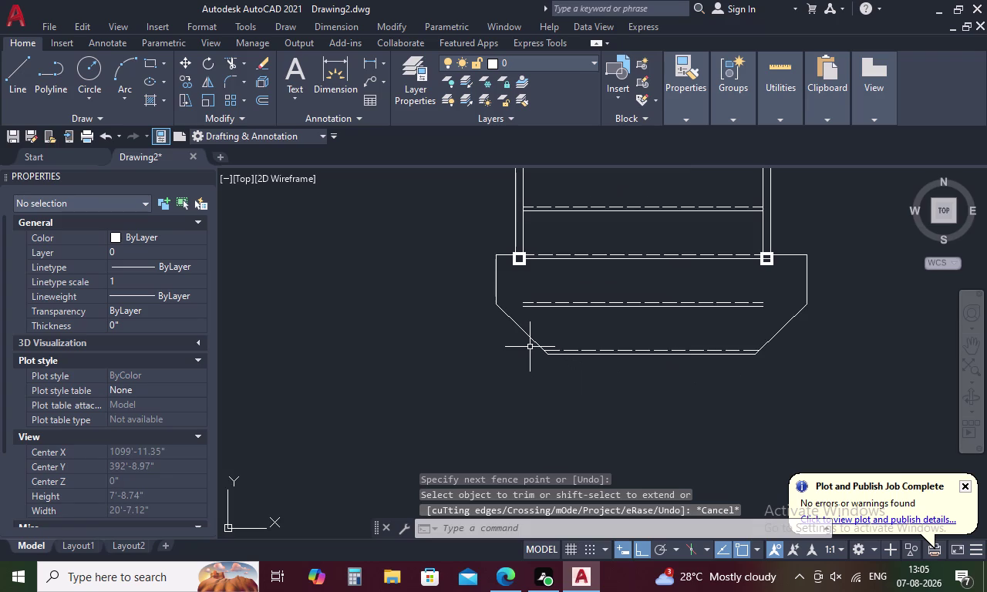
Offset the base's left side and left chamfer 1 unit outward.
key(Escape)
text(O)
key(space)
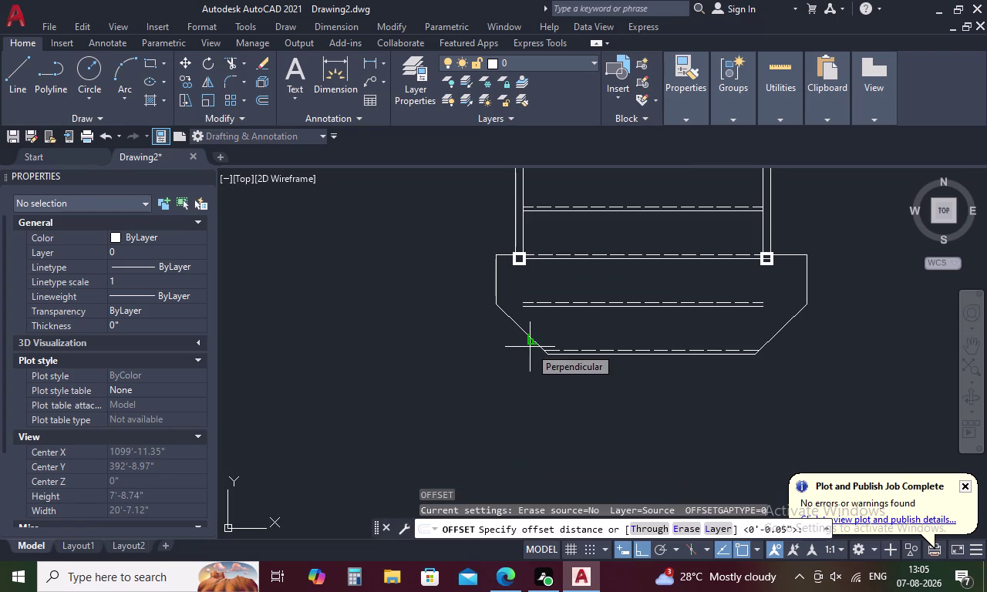
key(1)
key(space)
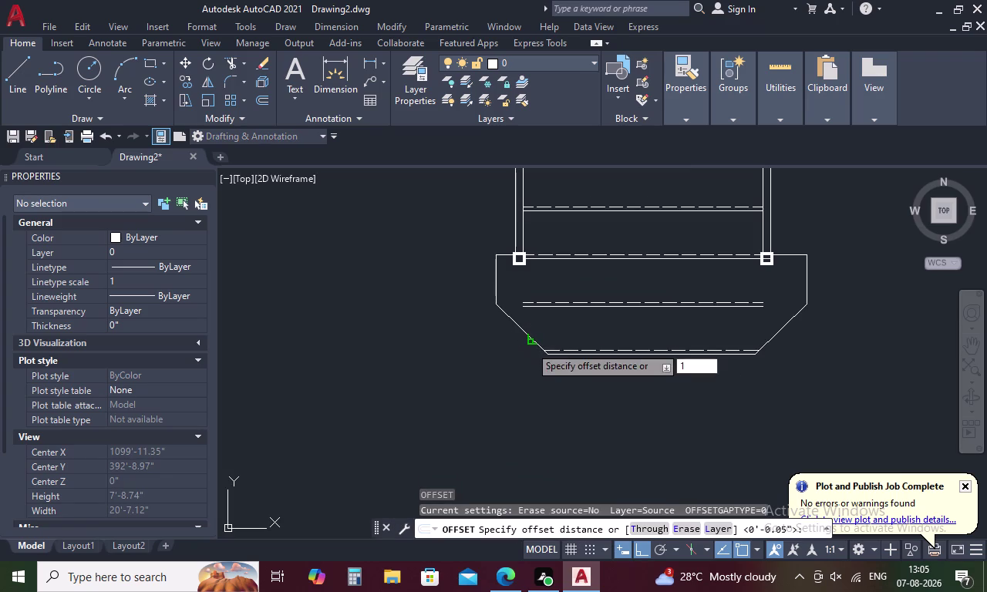
click(504, 256)
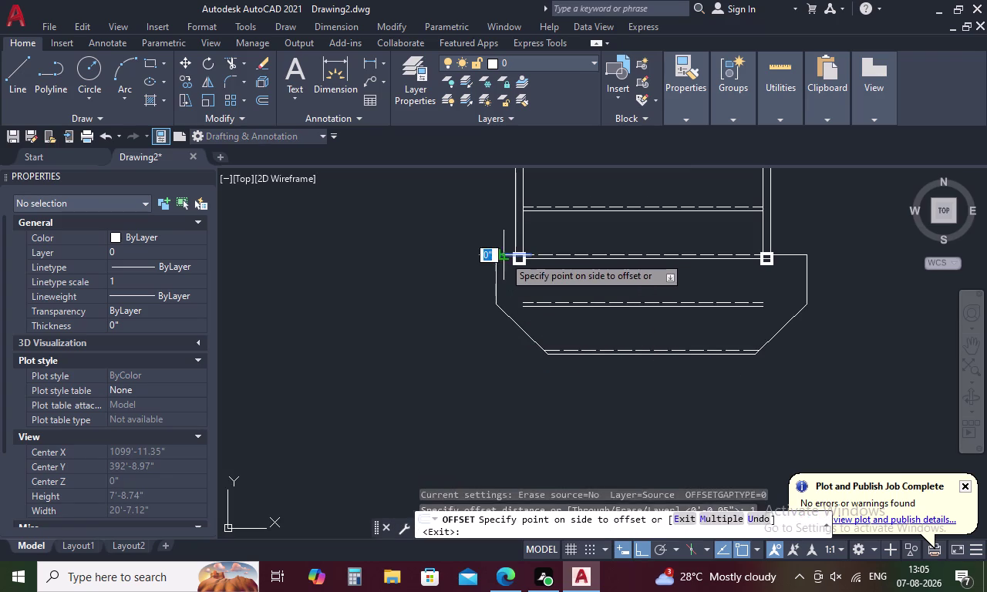
click(507, 272)
click(497, 281)
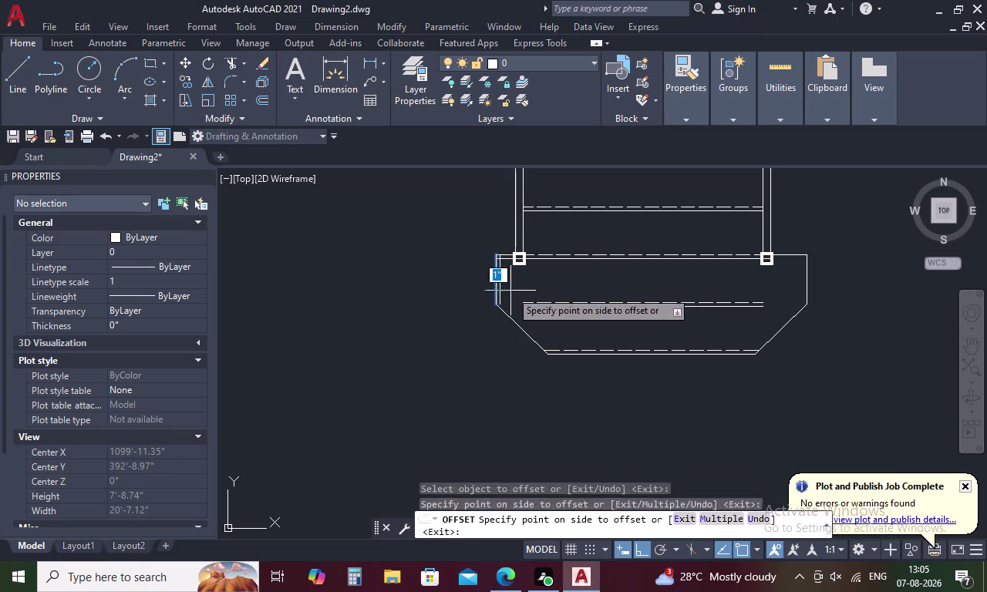
click(512, 291)
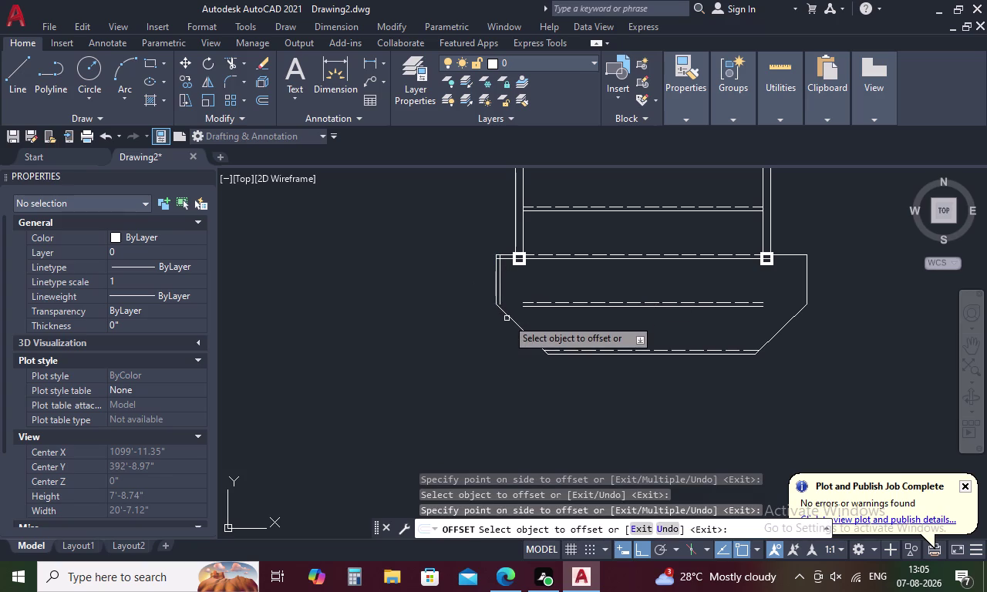
click(509, 317)
click(515, 314)
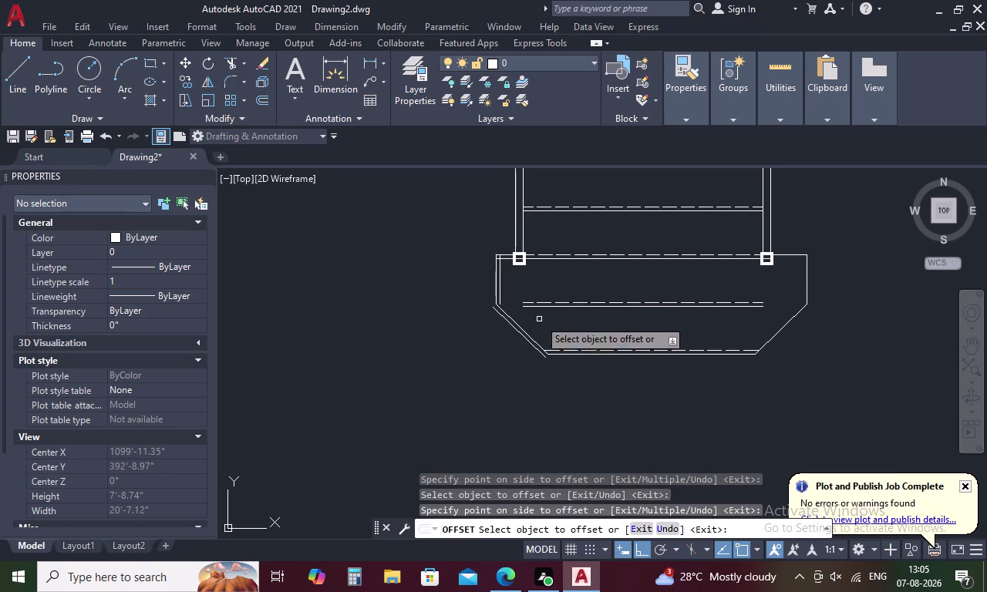
click(532, 337)
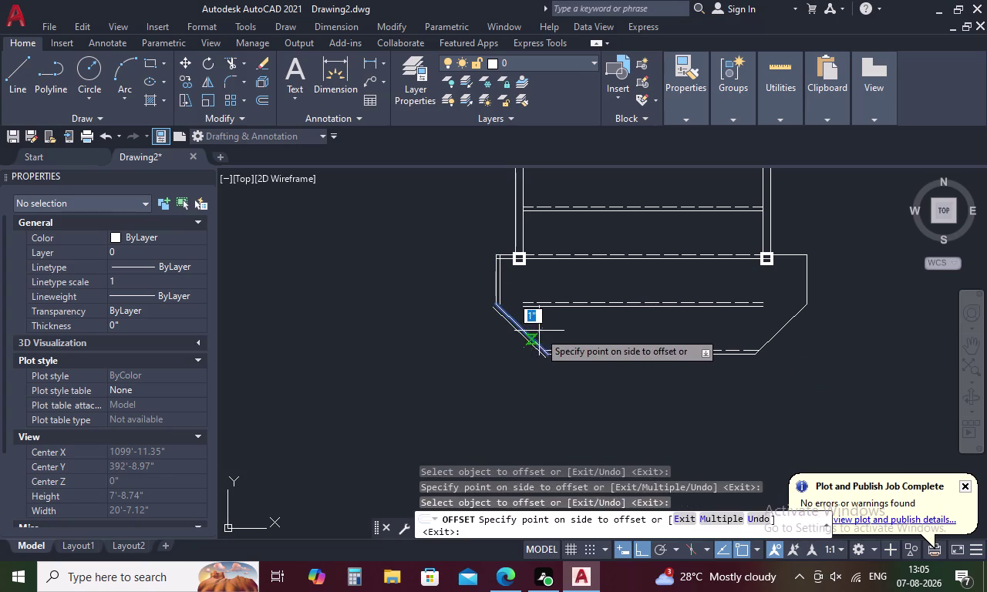
click(544, 328)
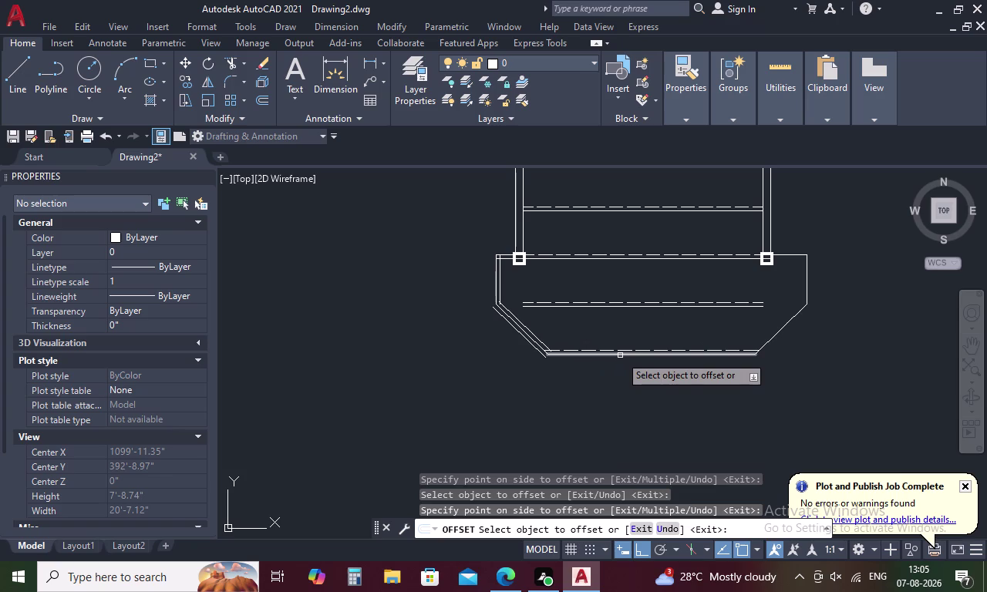
Offset the bottom edge, right chamfer and right side 1 unit outward.
click(769, 341)
click(764, 325)
click(808, 271)
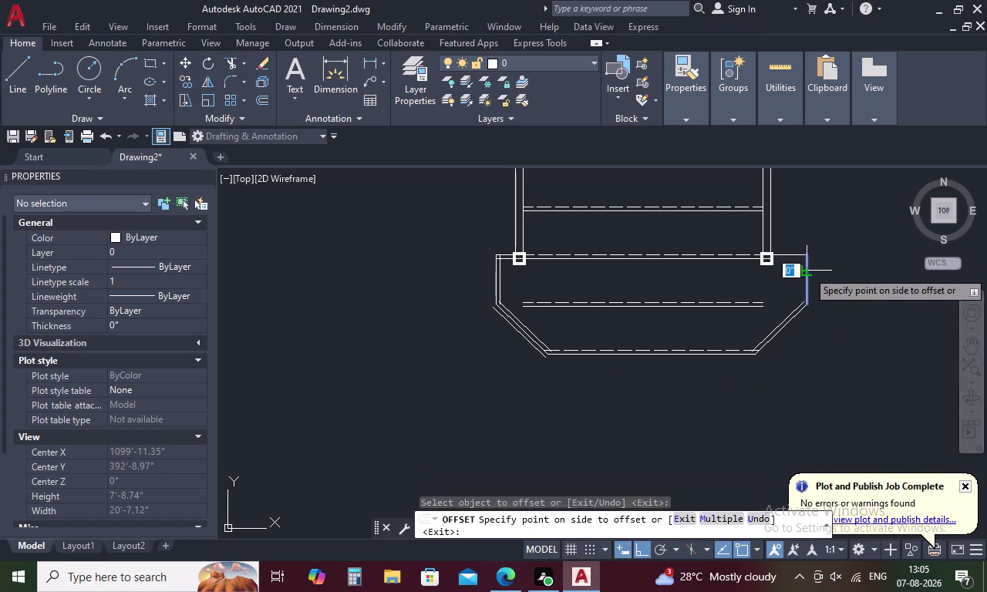
click(790, 281)
click(792, 255)
click(789, 270)
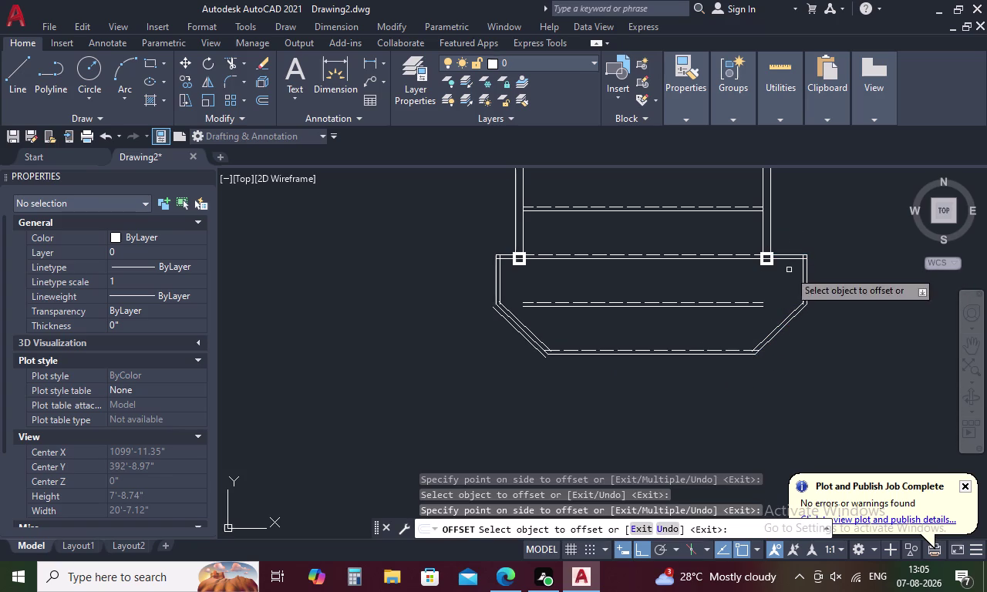
key(Escape)
Match the dashed step-line style onto the landing lines and landing top edge.
key(m)
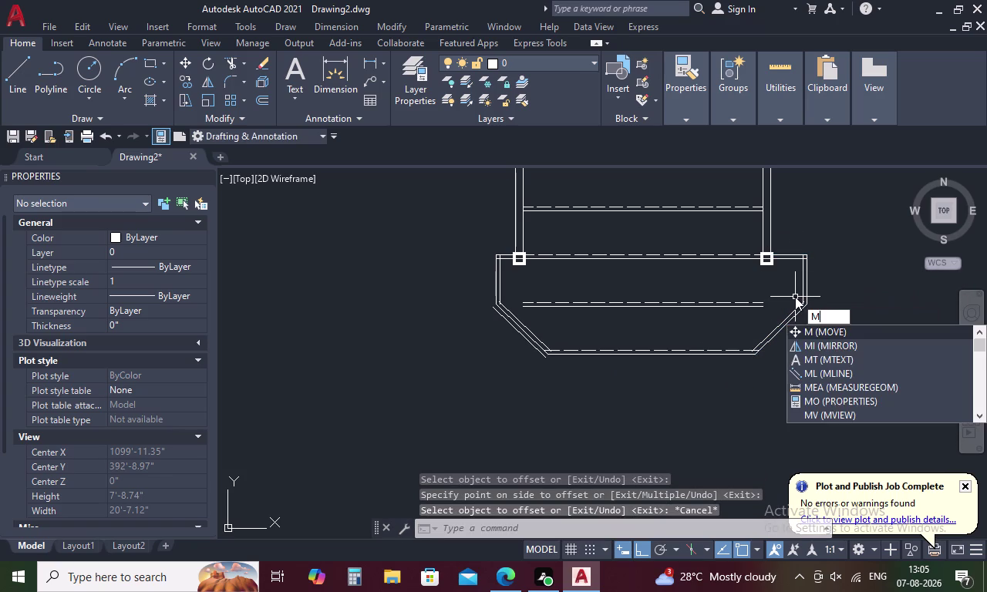
key(a)
key(space)
click(713, 253)
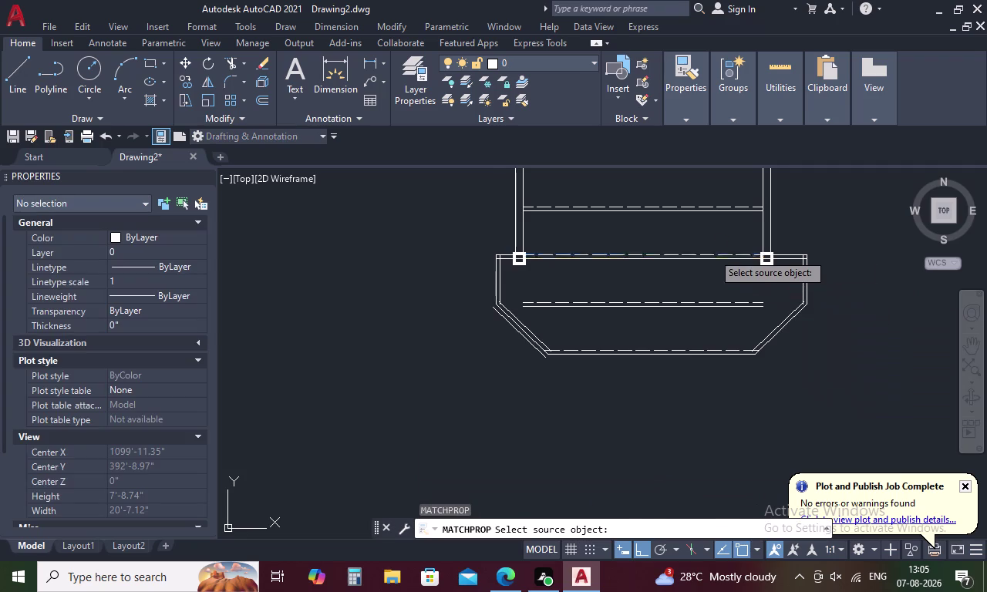
click(793, 259)
click(802, 268)
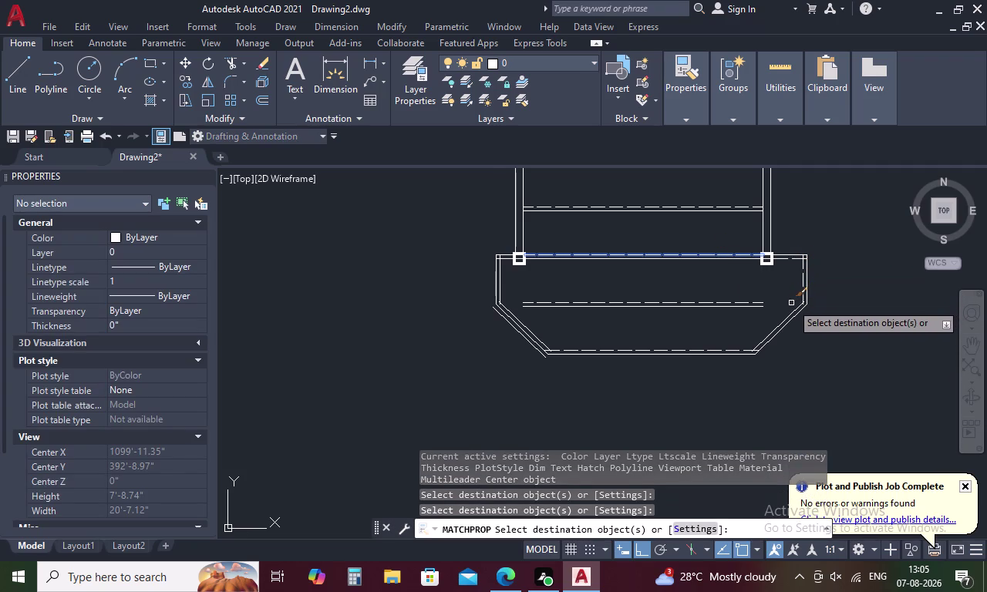
click(791, 310)
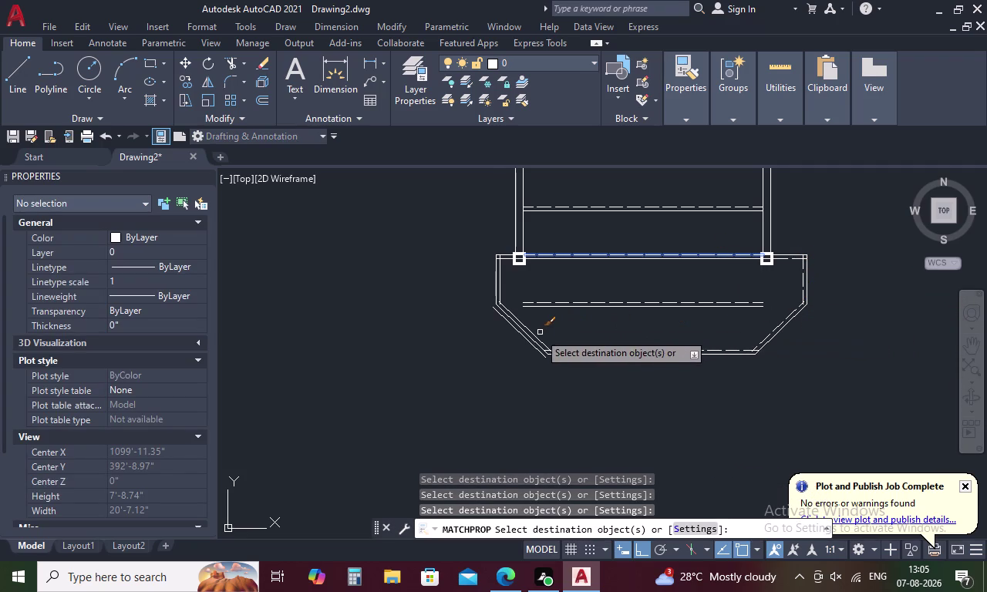
click(537, 337)
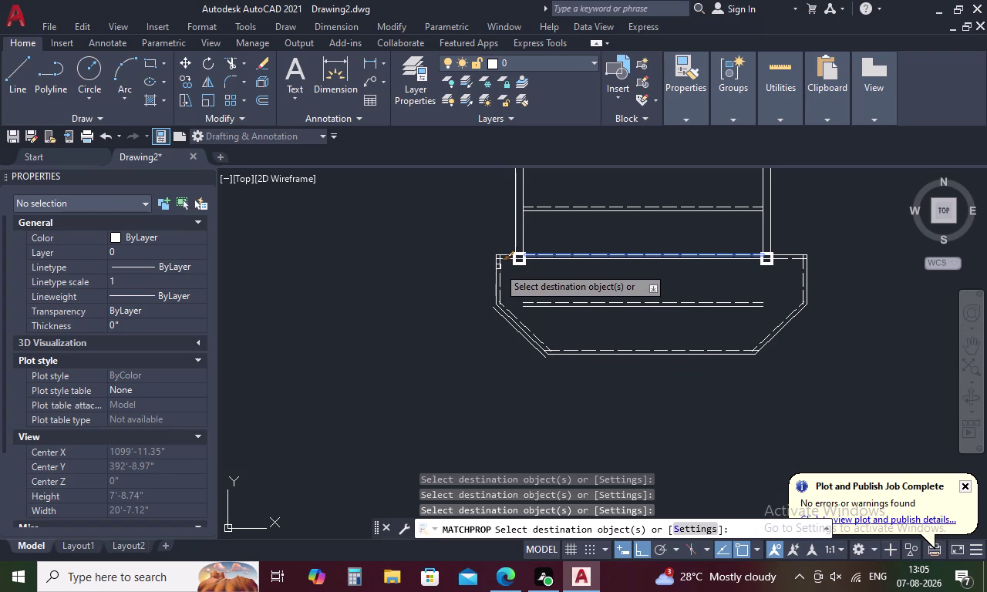
click(498, 267)
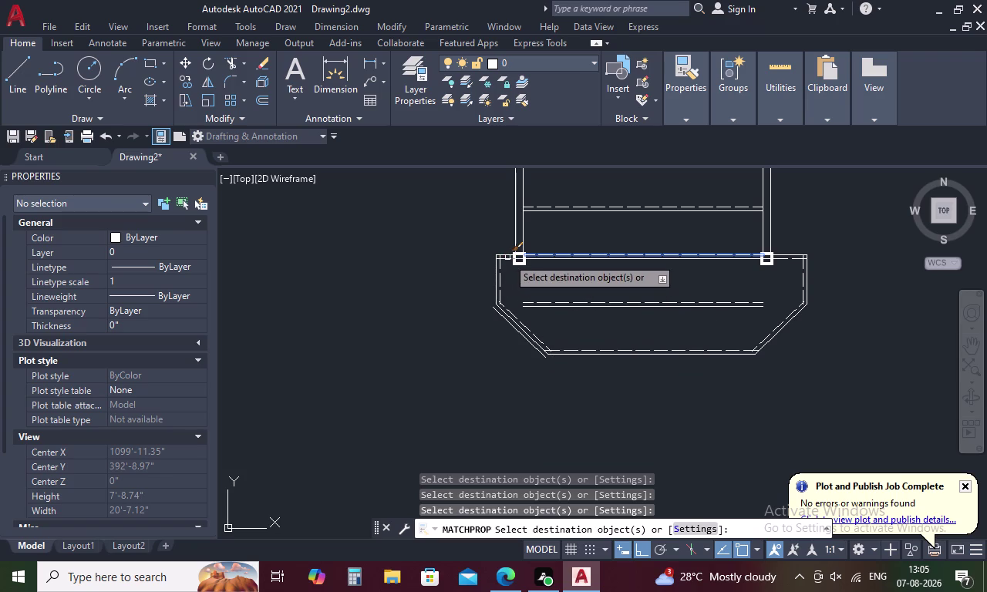
click(508, 258)
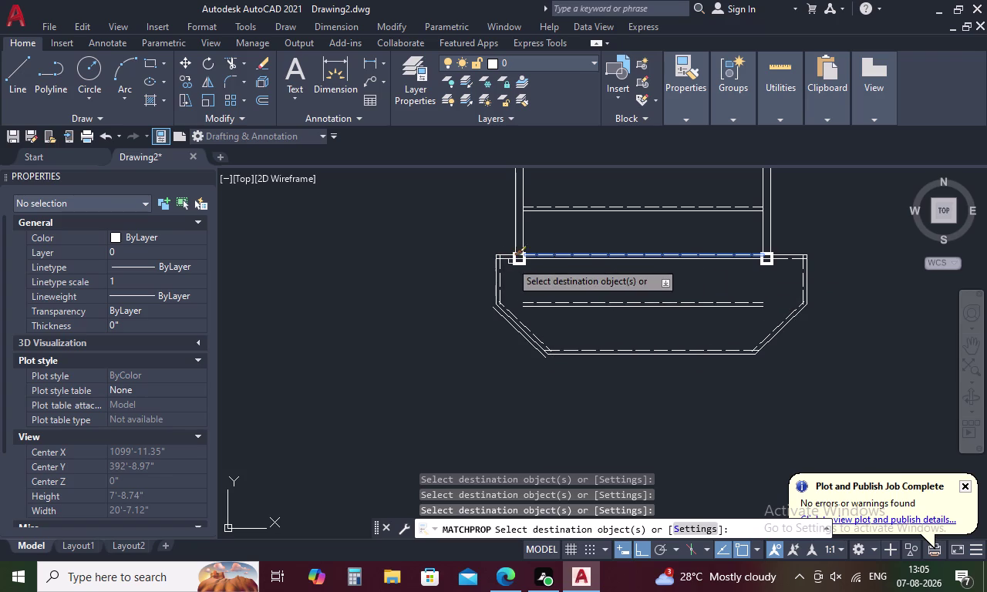
scroll(up, 3)
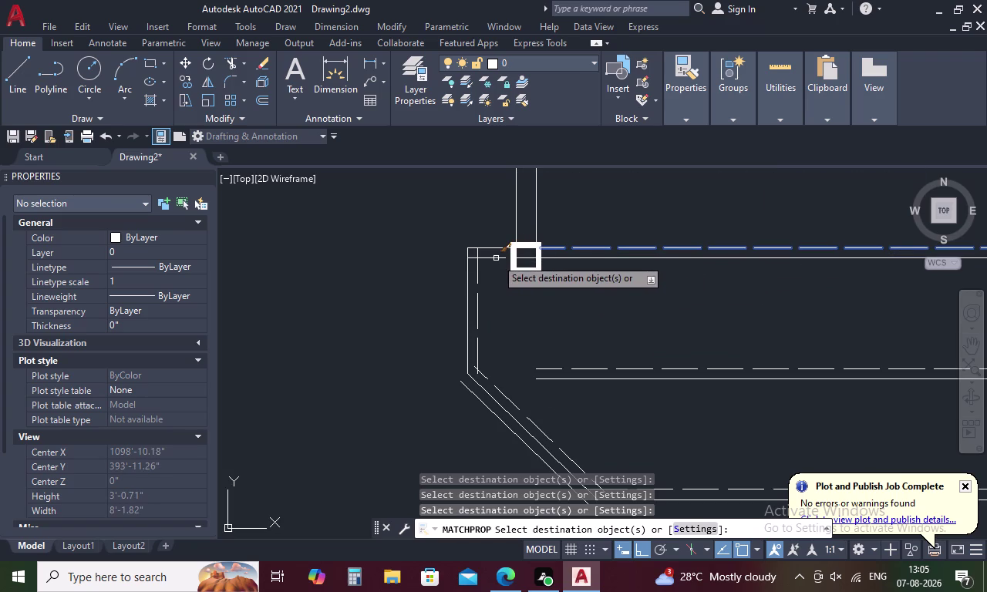
click(495, 259)
key(Escape)
Start TRIM at the outer outline's upper left corner.
text(T)
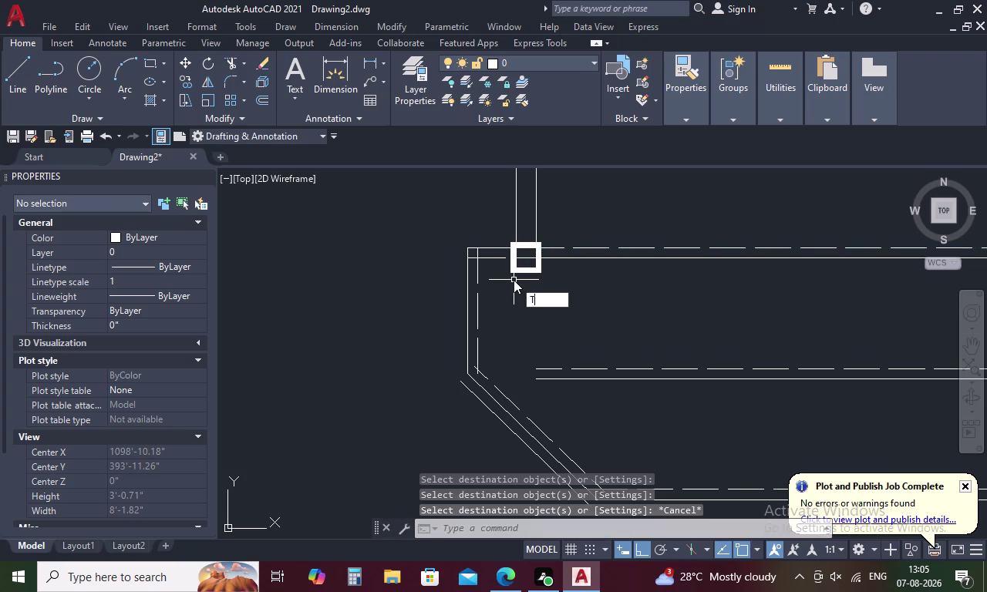
text(R)
key(space)
scroll(up, 3)
Trim the overshooting line ends at the left chamfer corner and the lower base corner.
drag(459, 246, 438, 289)
scroll(down, 3)
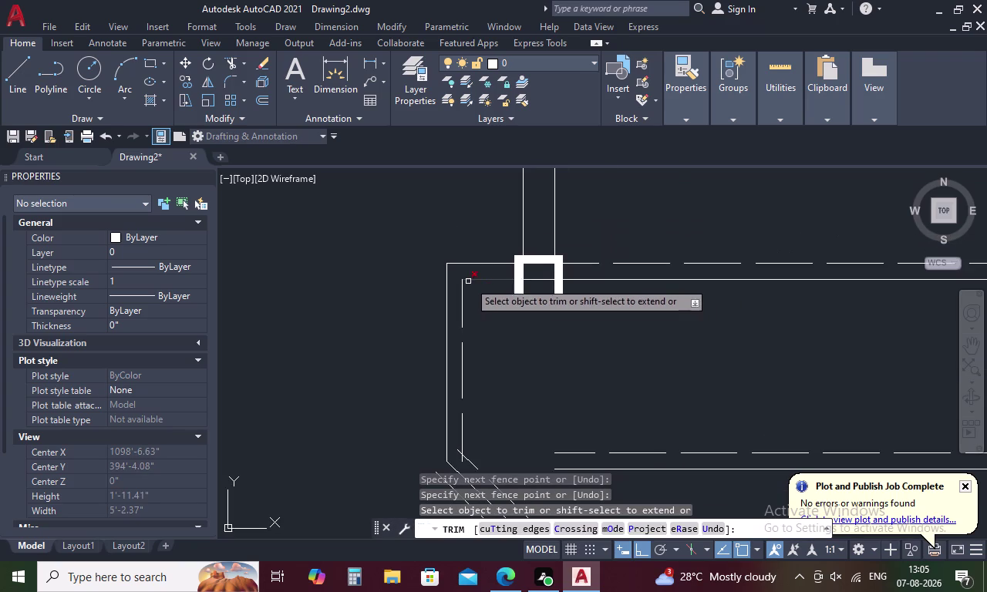
scroll(down, 3)
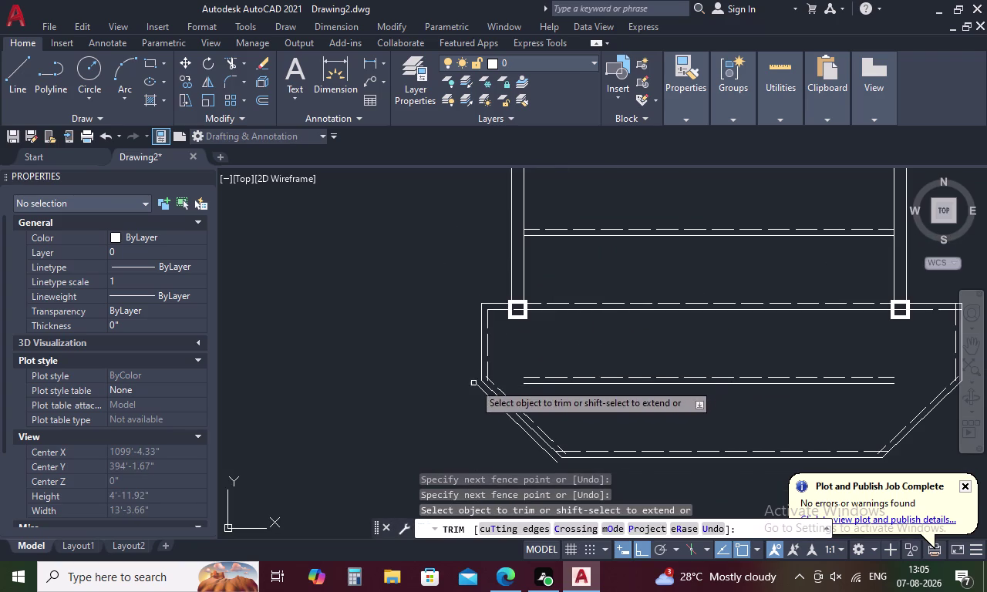
scroll(up, 3)
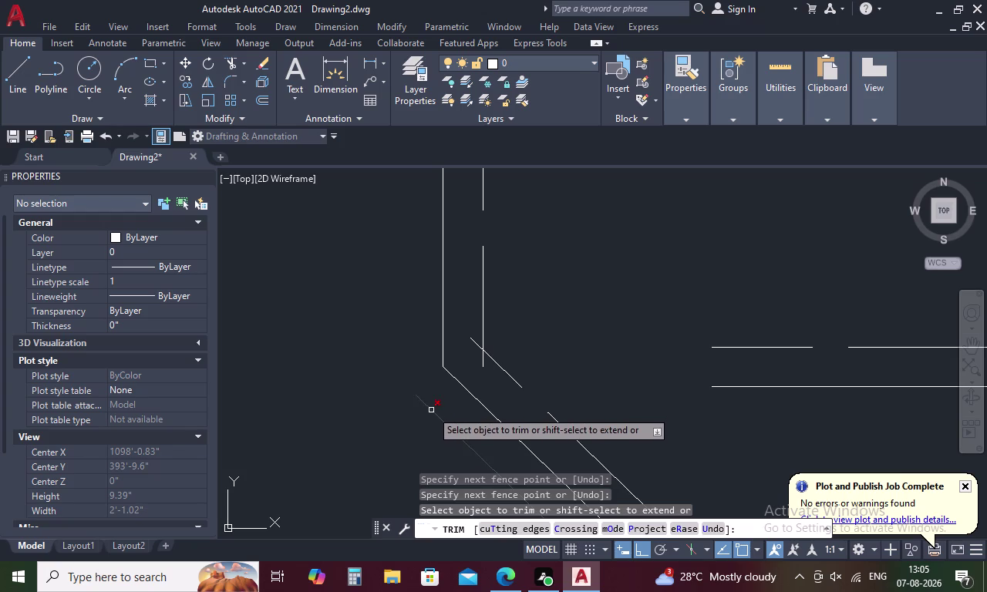
click(431, 411)
click(475, 343)
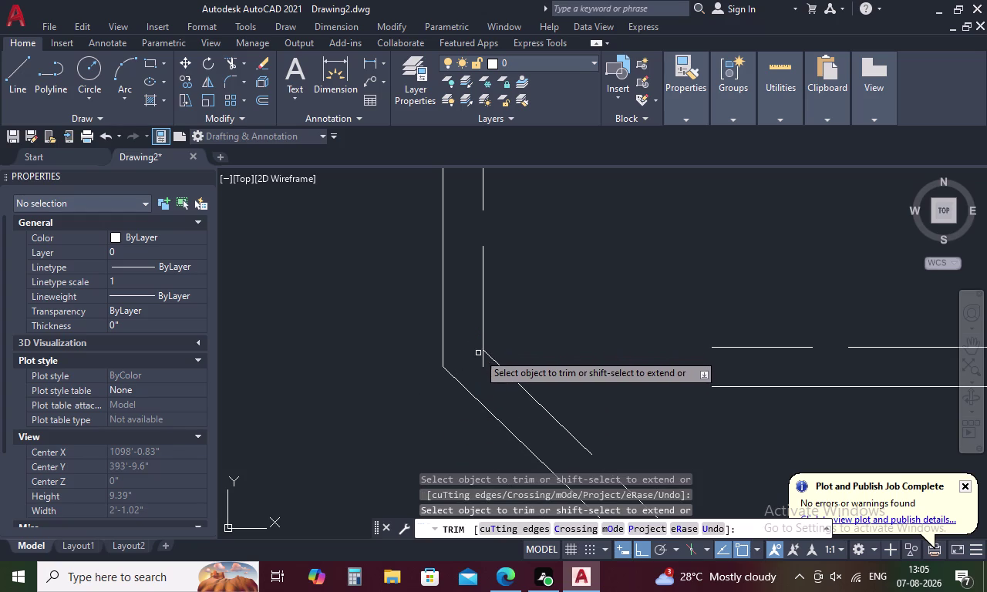
click(480, 359)
scroll(down, 3)
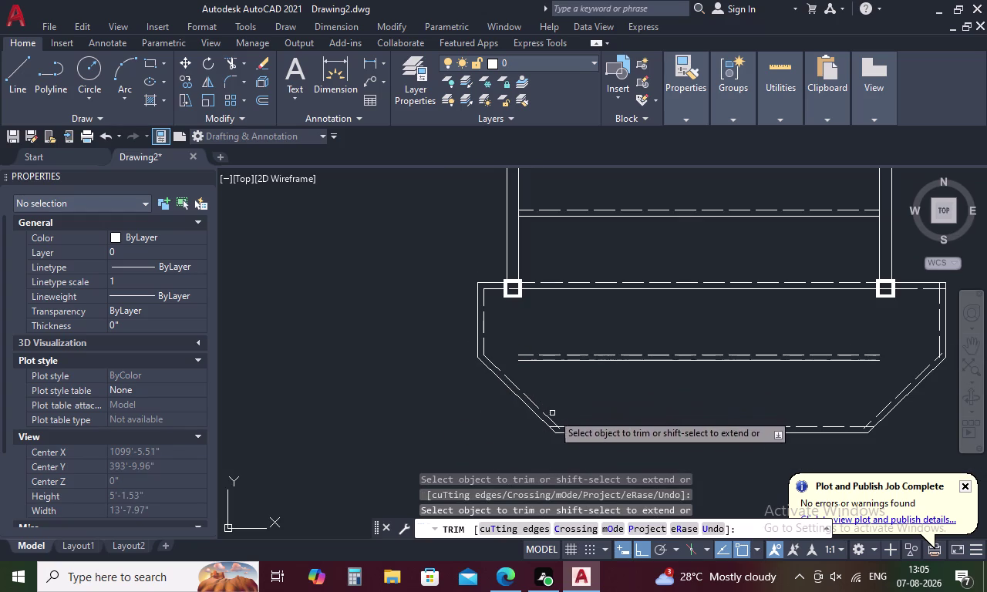
scroll(up, 3)
click(578, 395)
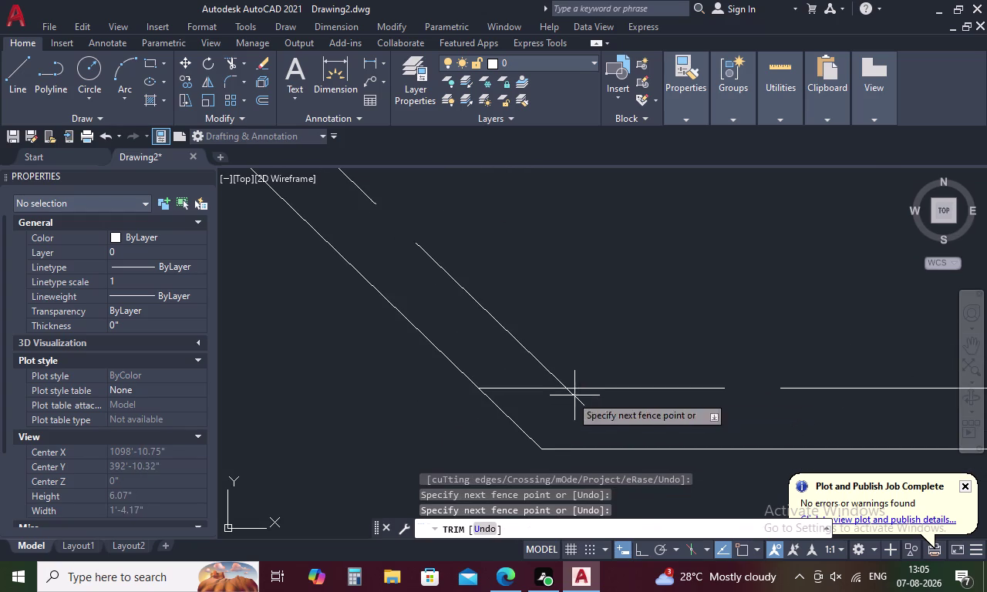
click(547, 386)
scroll(down, 3)
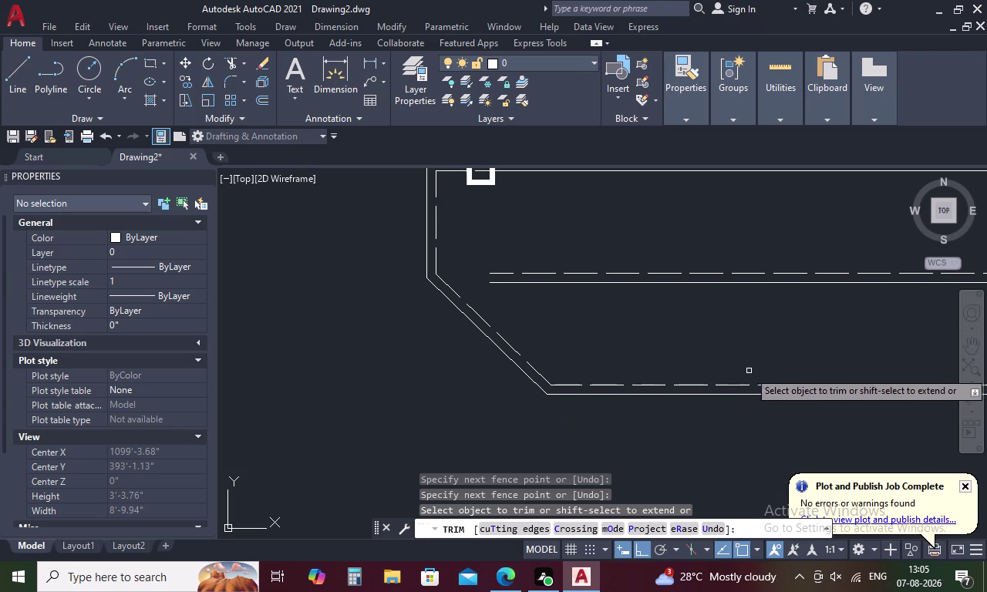
Trim the overshoots at the right and upper-right chamfer corners.
middle_drag(774, 353, 493, 327)
scroll(up, 3)
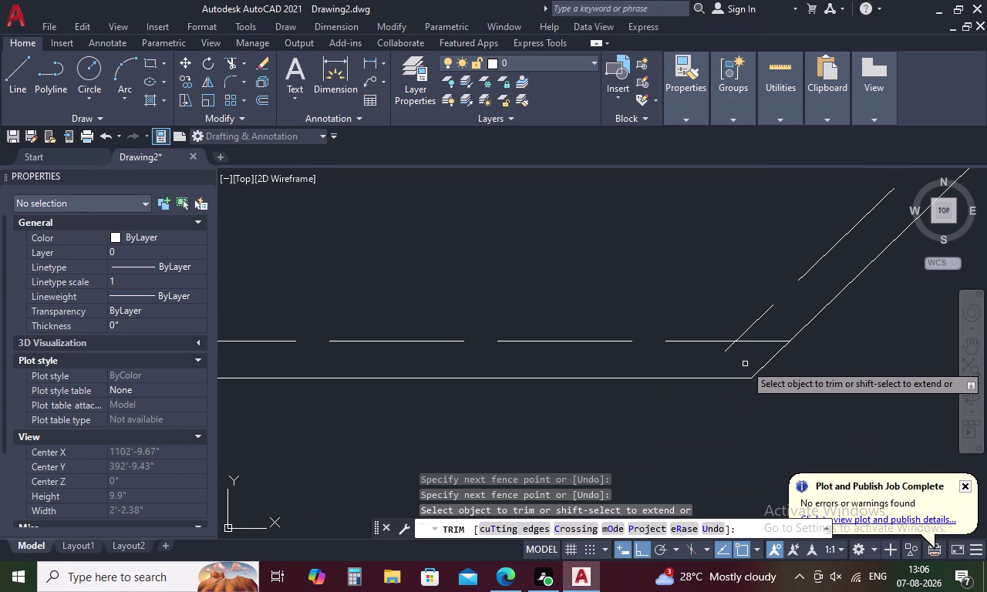
click(729, 351)
click(755, 343)
scroll(down, 3)
scroll(up, 3)
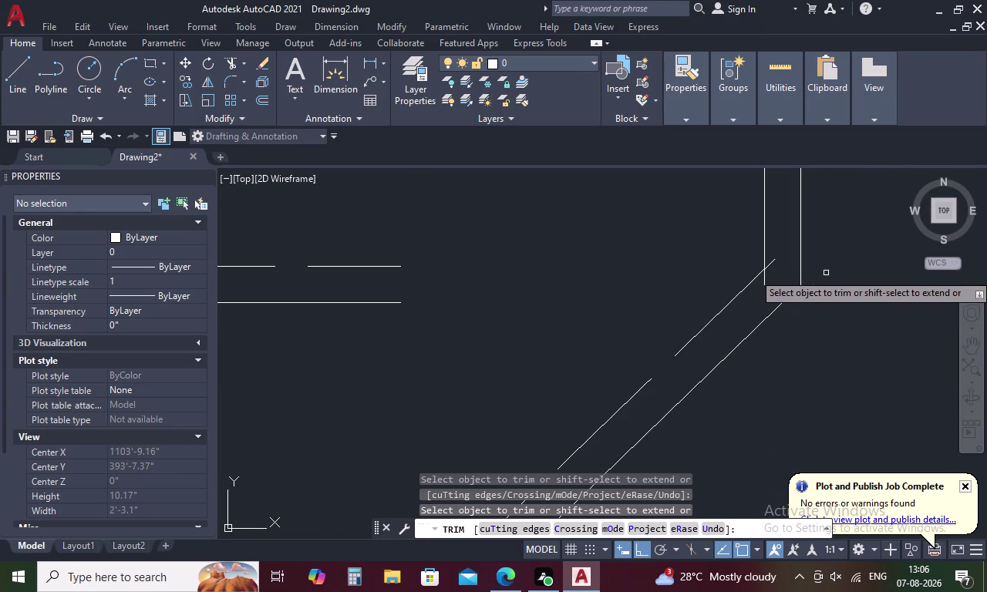
click(766, 283)
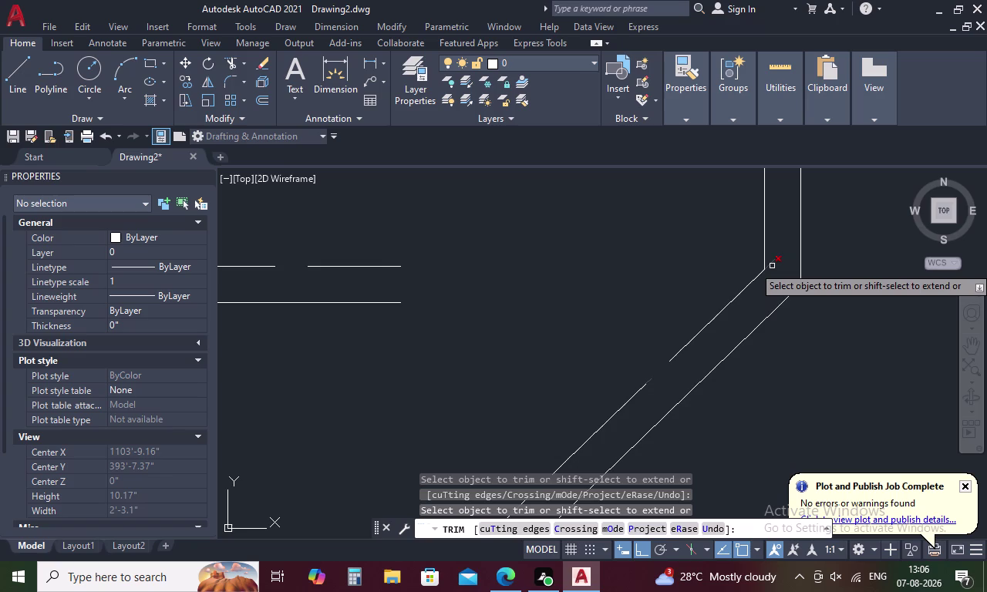
click(772, 266)
scroll(down, 3)
scroll(up, 3)
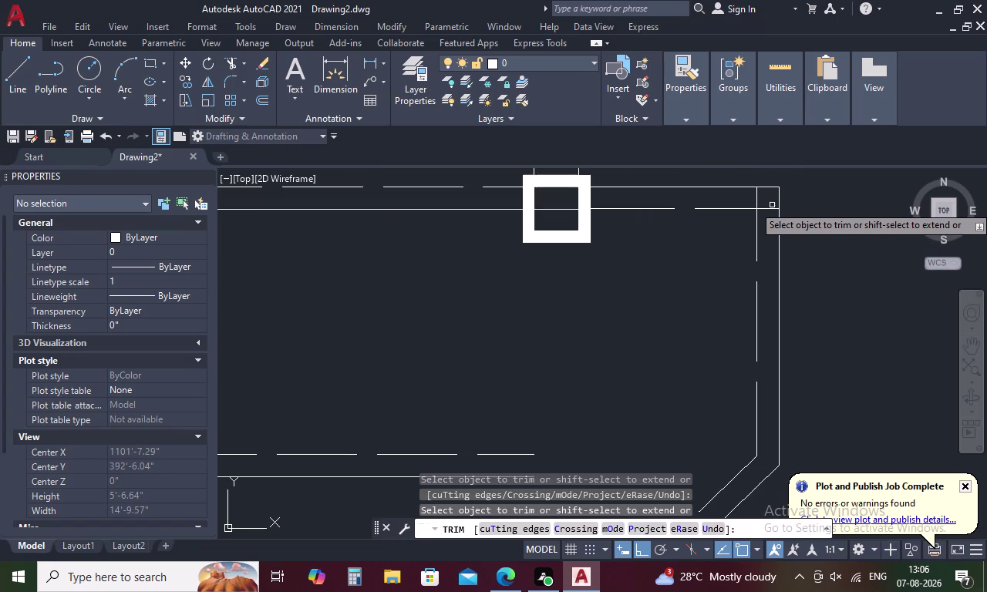
Trim the landing's right corner and the leftover left-corner end, then end trimming.
click(757, 203)
click(768, 210)
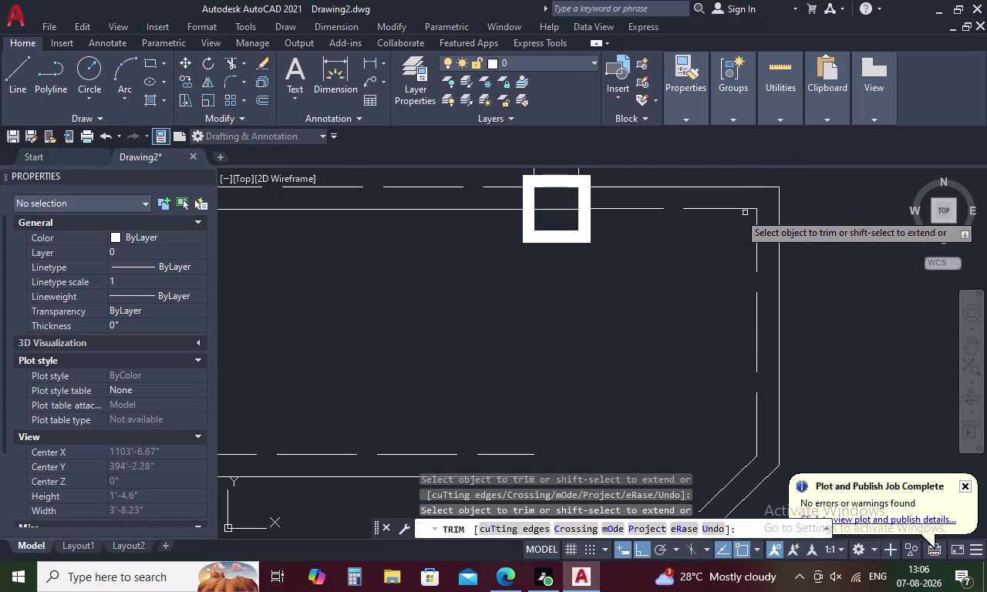
click(553, 209)
scroll(down, 3)
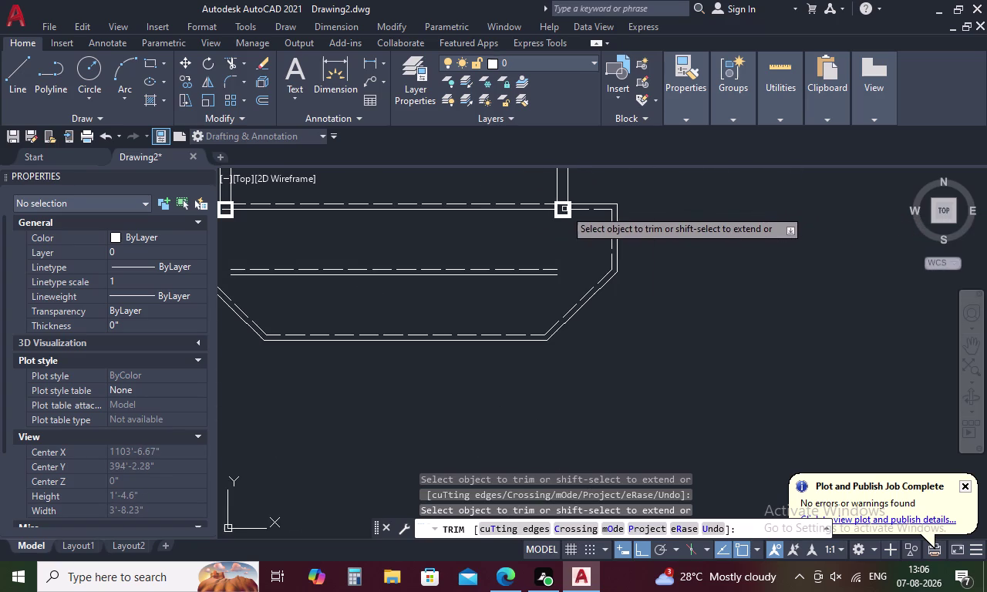
middle_drag(552, 231, 906, 275)
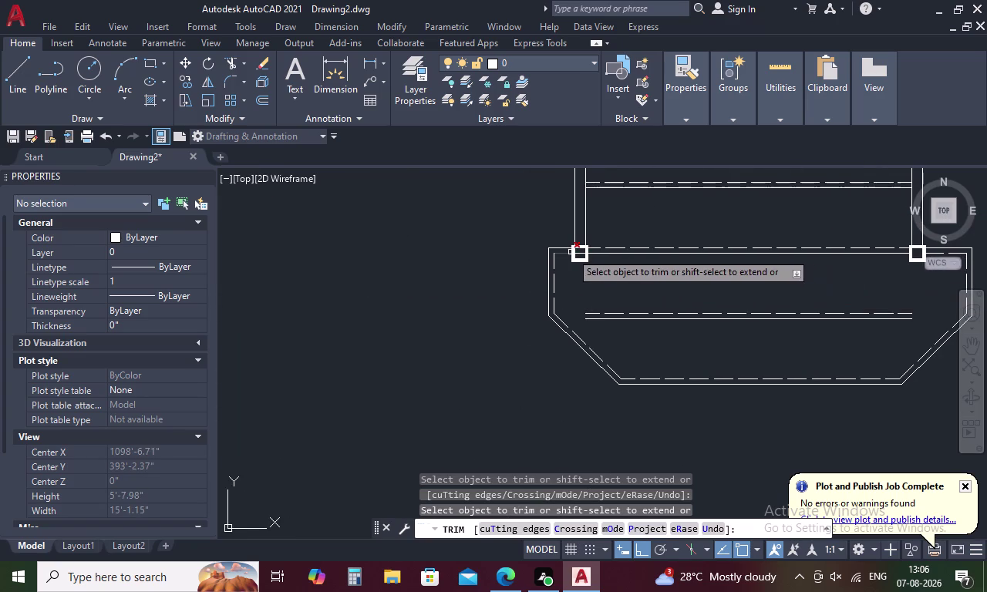
scroll(up, 3)
click(595, 263)
scroll(down, 3)
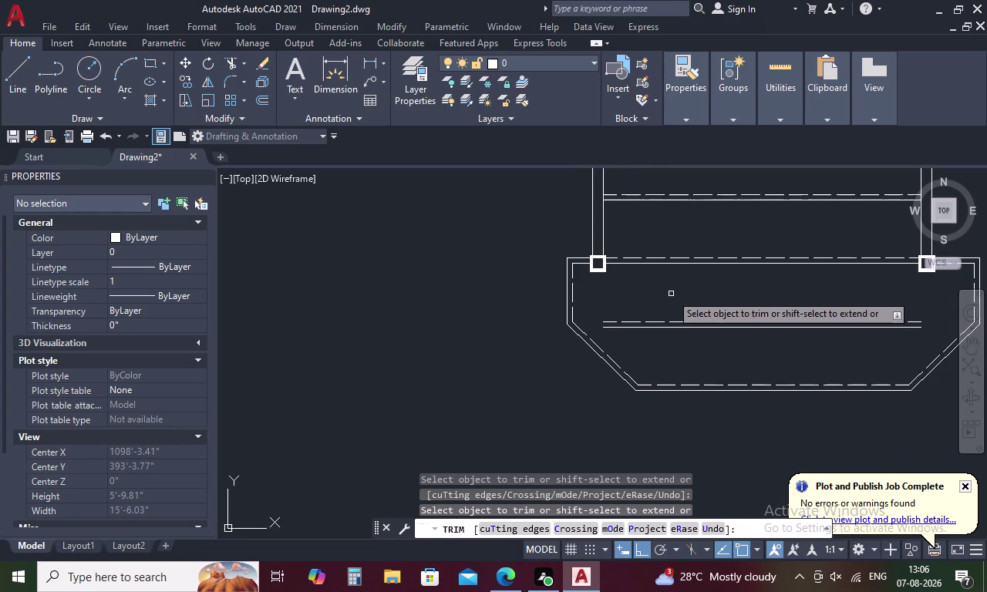
middle_drag(734, 297, 637, 257)
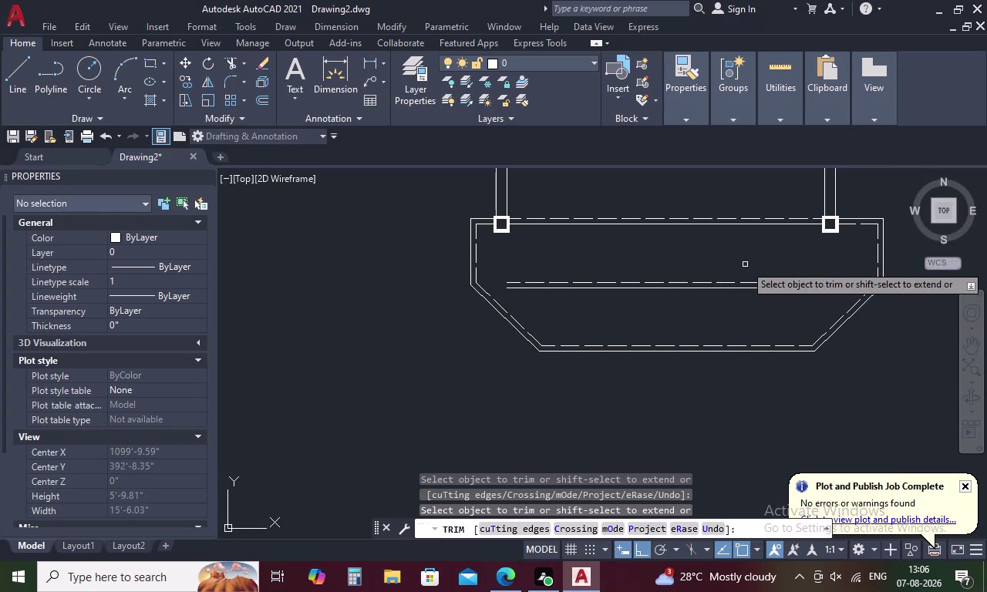
key(Escape)
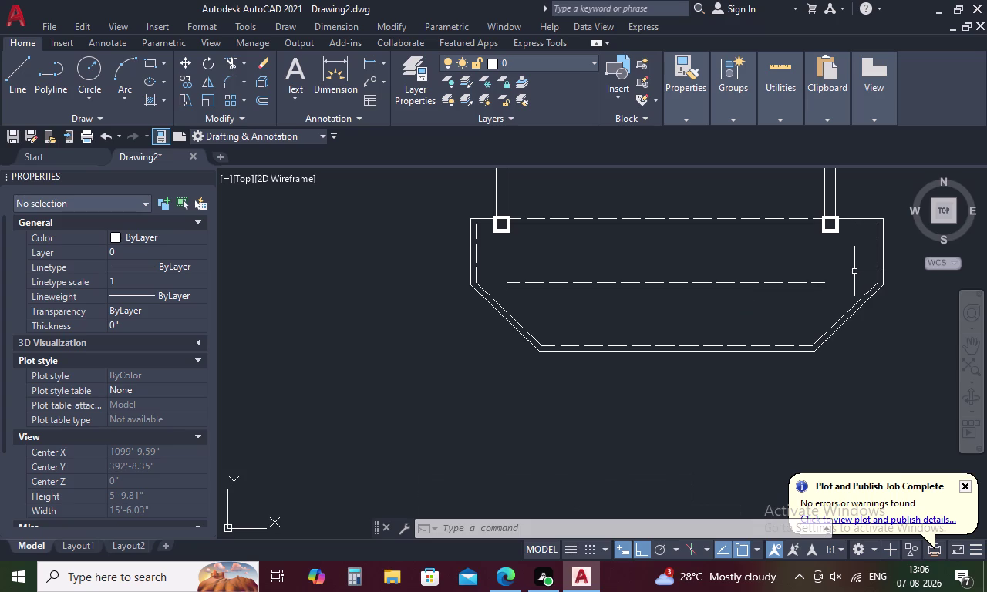
key(Escape)
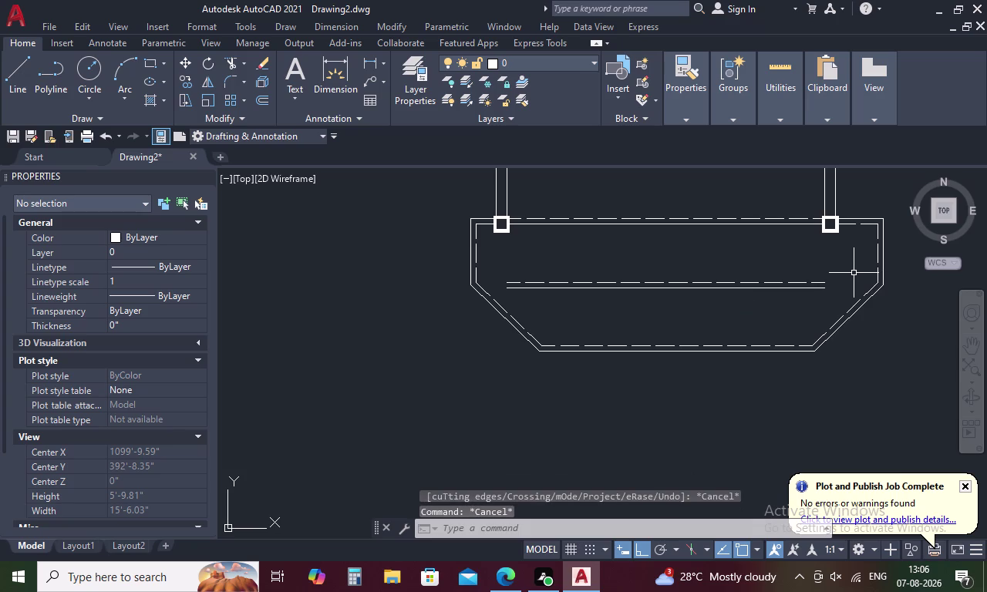
Draw a 2.5-inch line starting at the handrail post.
text(L)
key(space)
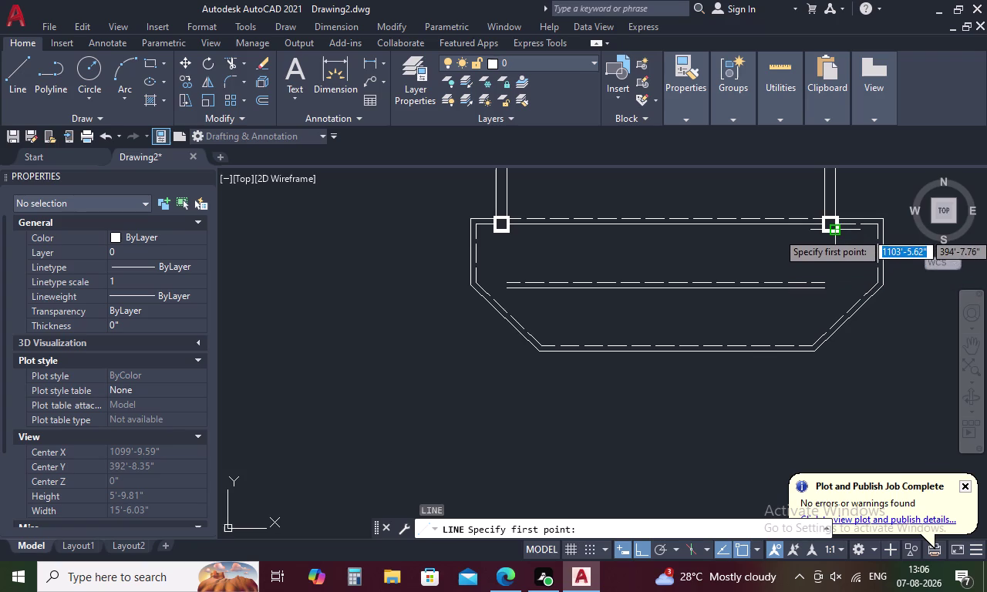
scroll(up, 3)
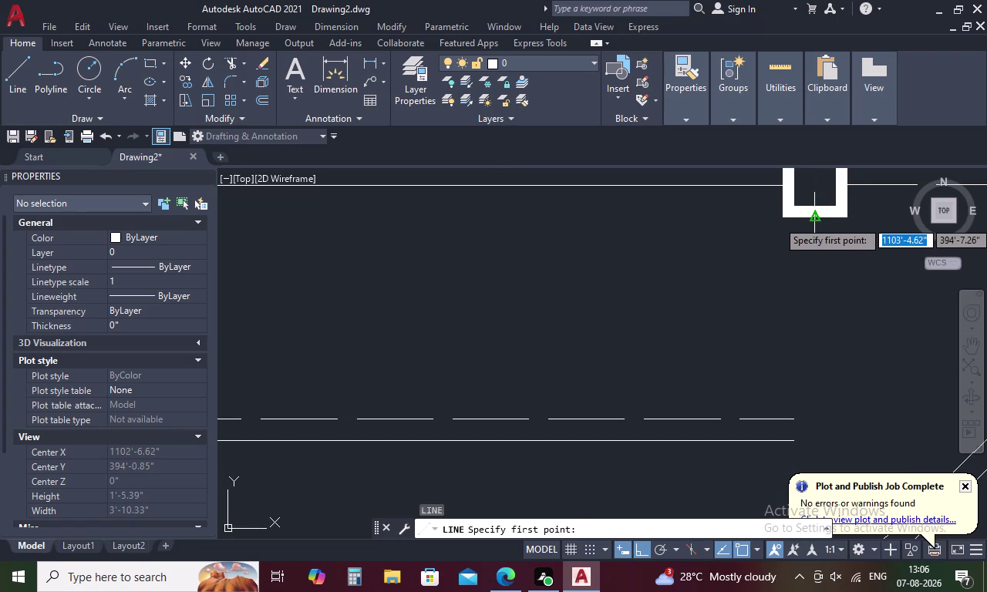
click(813, 220)
key(2)
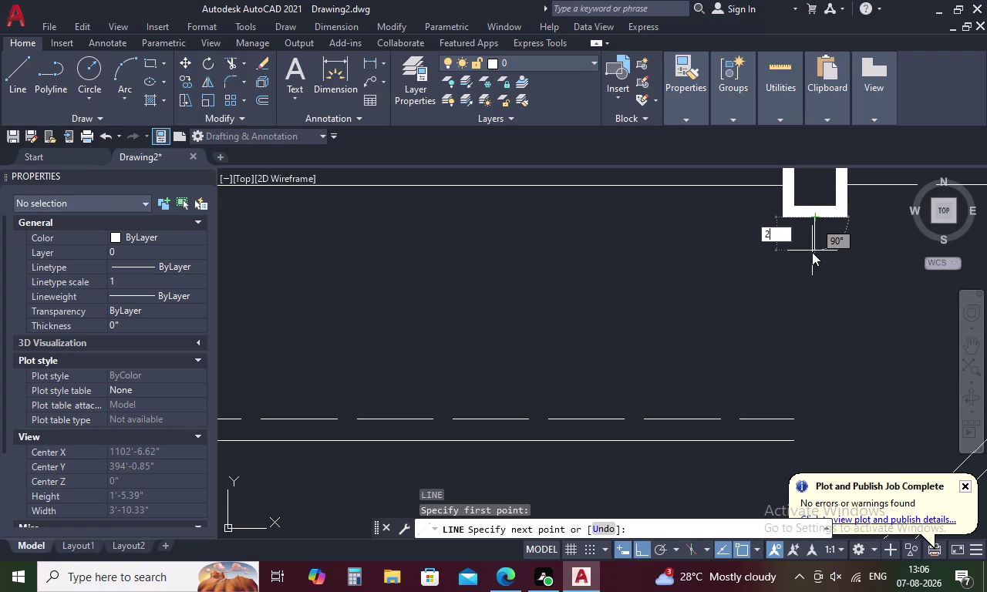
key(period)
text(5)
key(space)
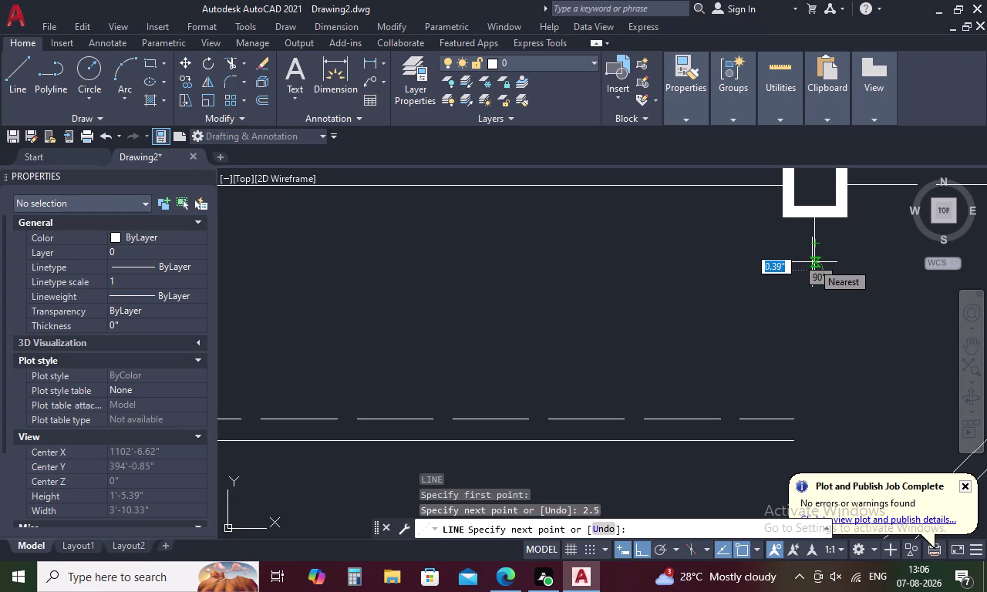
key(Escape)
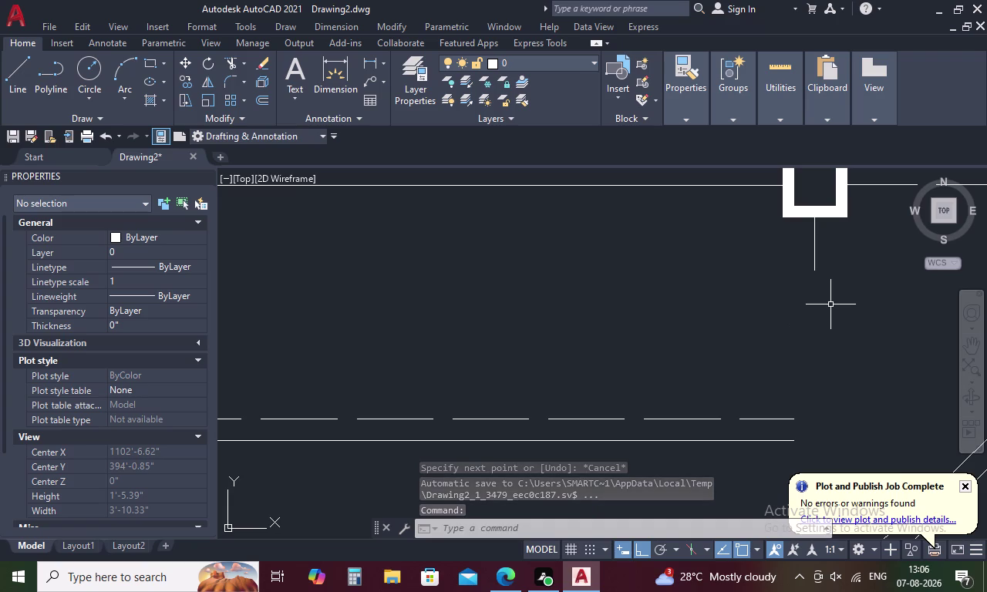
Draw a line from the vertical line's end down to the lower flight edge.
text(L)
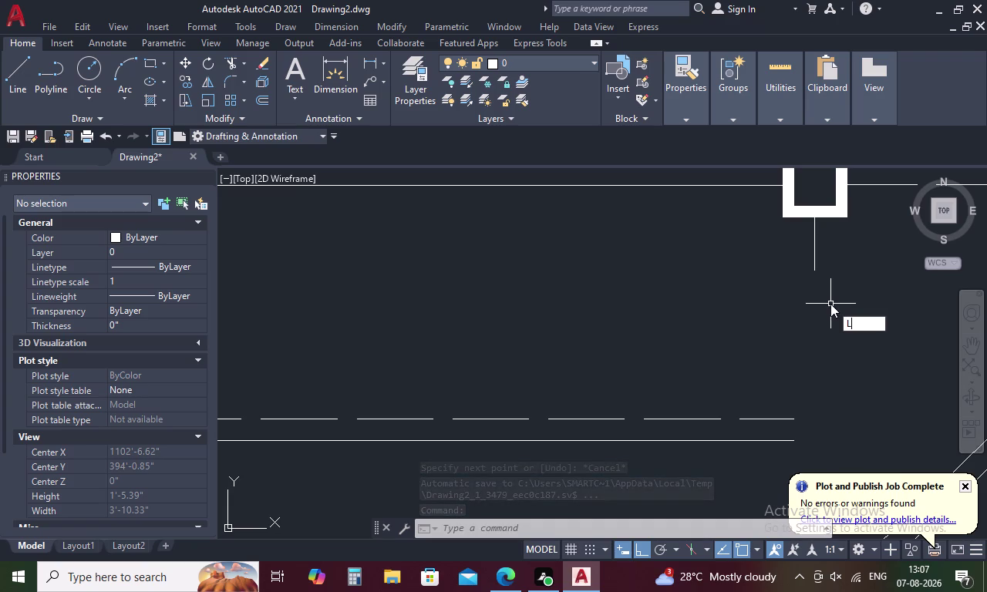
key(space)
click(817, 273)
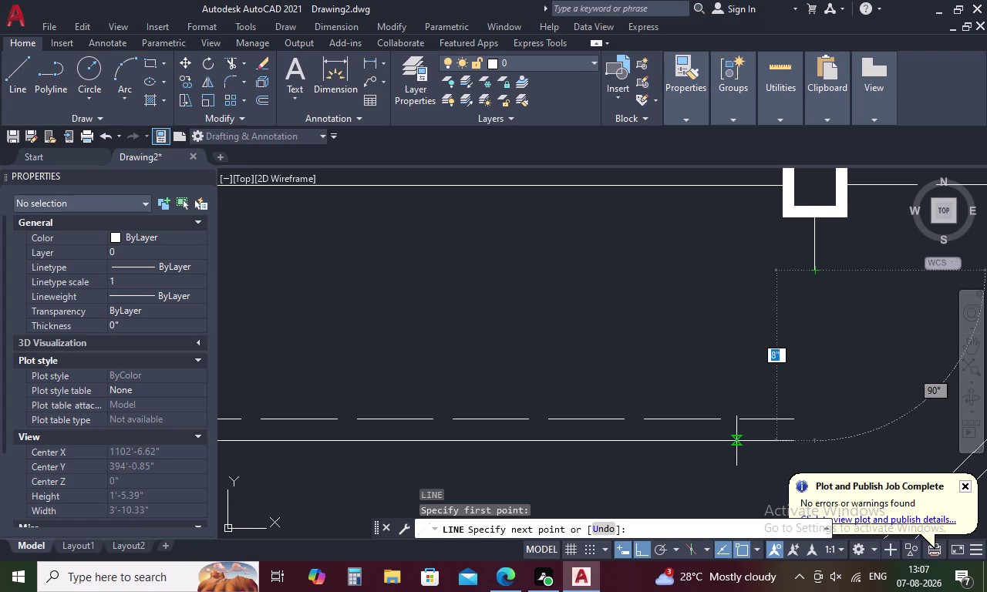
key(Escape)
click(835, 450)
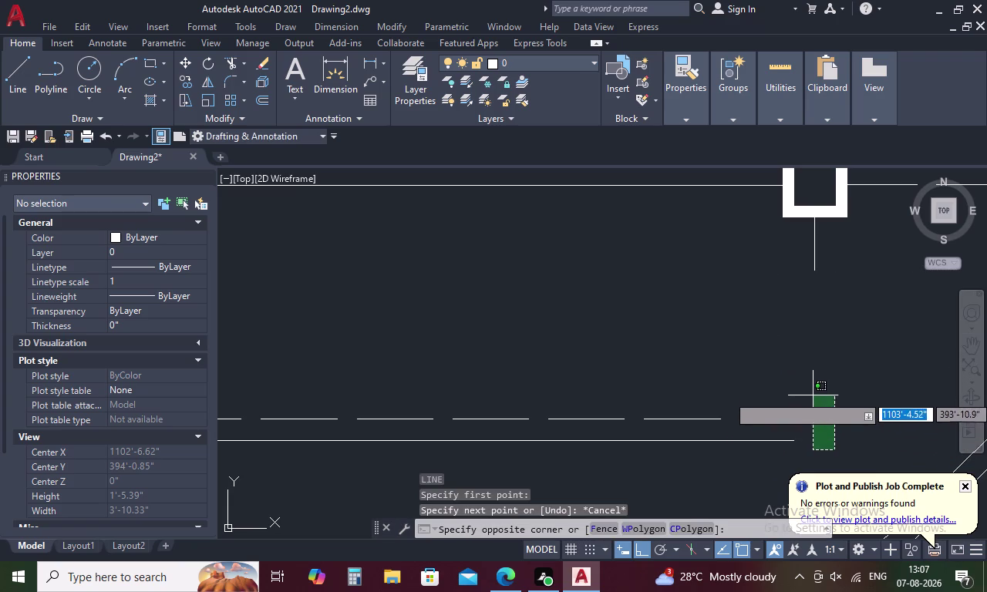
text(L)
key(space)
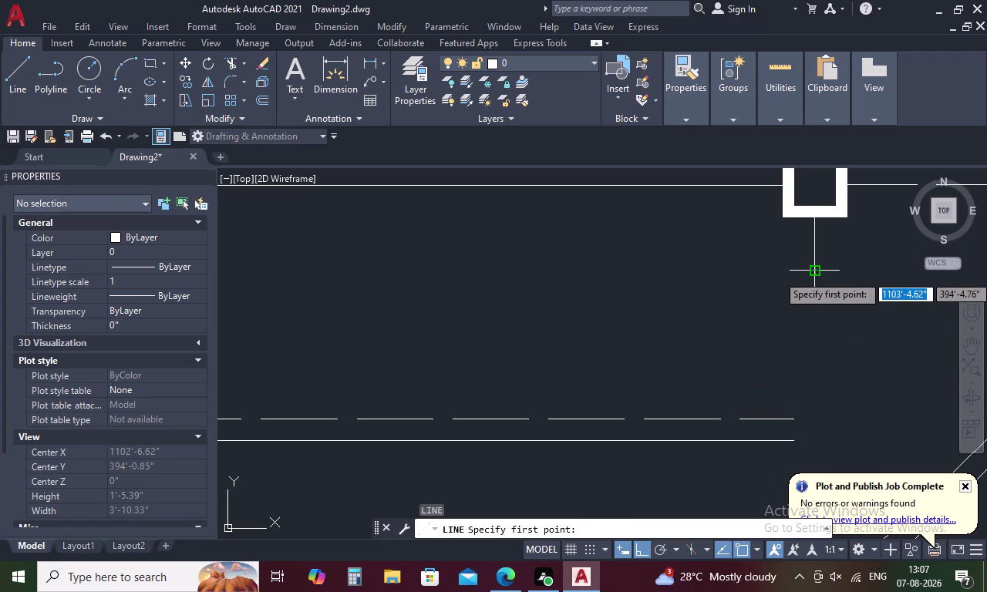
click(815, 275)
click(810, 469)
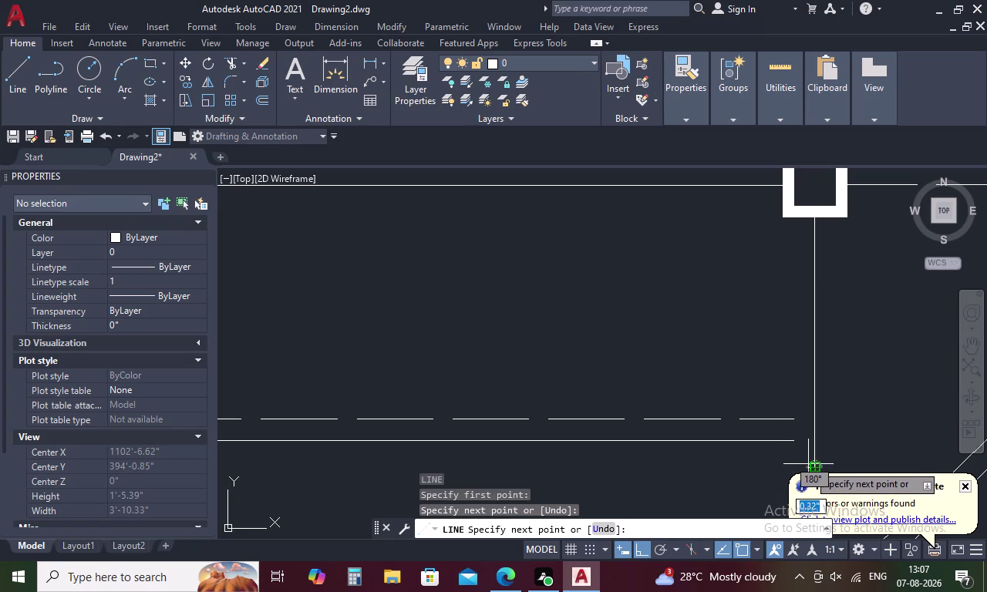
key(Escape)
Offset the long vertical line 5 inches to the left.
text(O)
key(space)
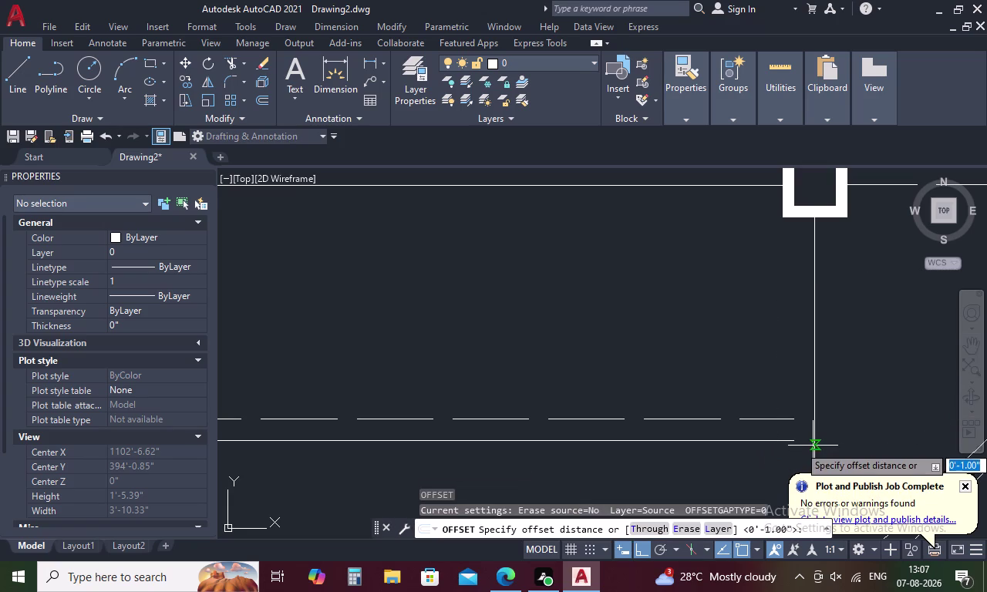
text(5)
key(space)
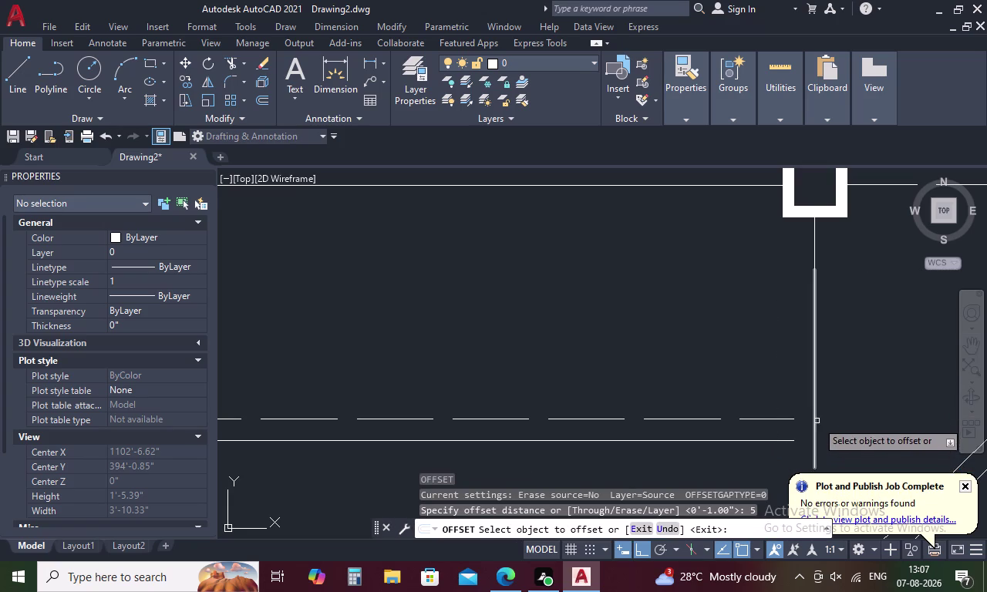
click(816, 424)
click(771, 439)
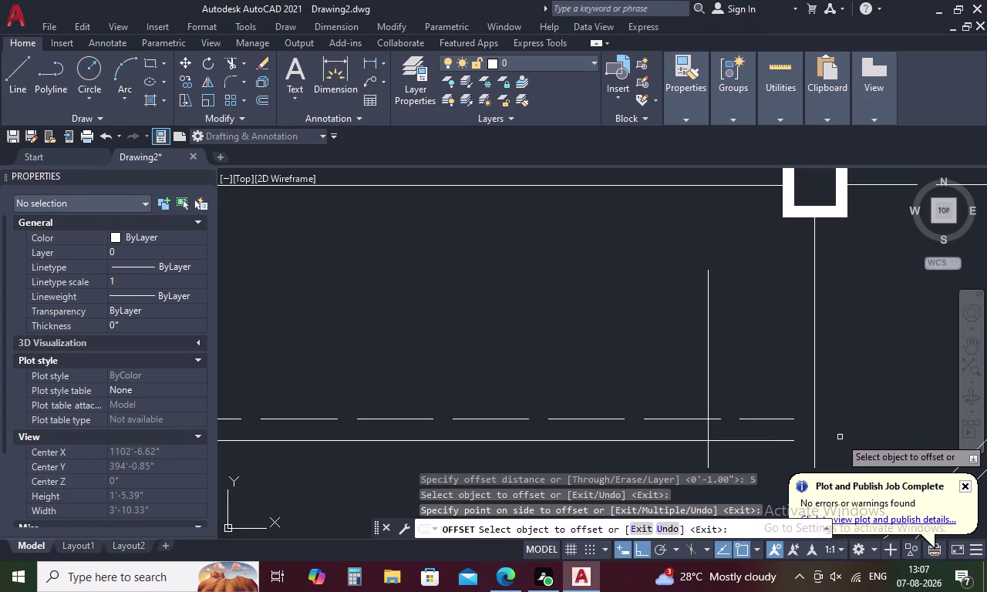
key(Escape)
Draw a diagonal from the vertical line's top to the offset line's base.
key(l)
key(space)
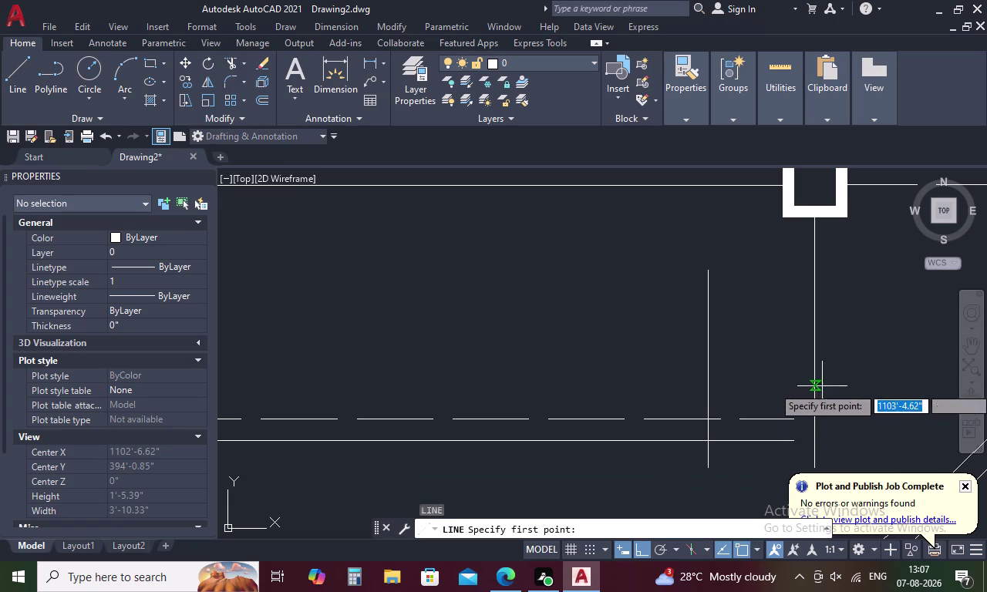
click(816, 270)
click(704, 443)
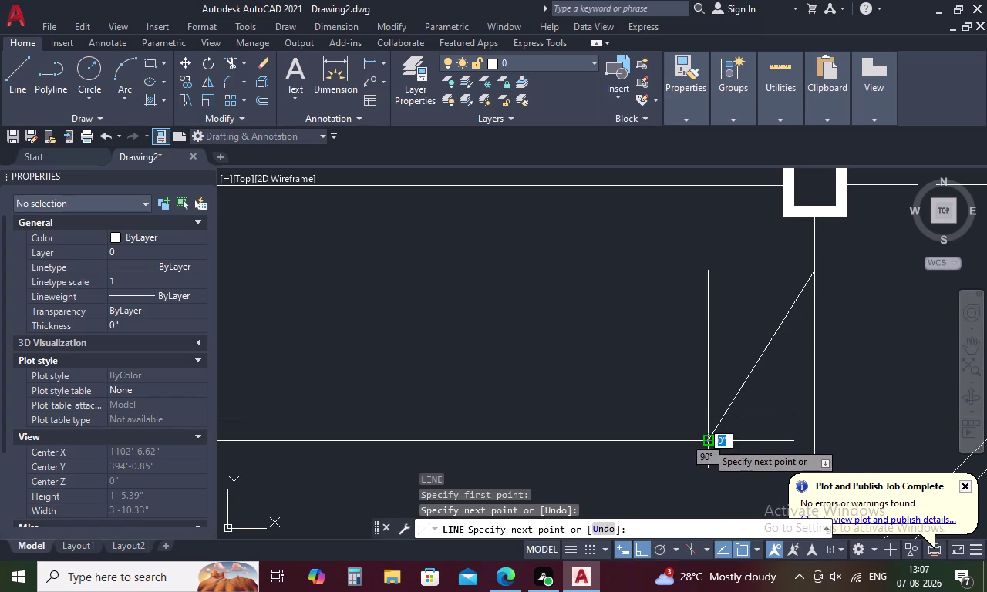
key(Escape)
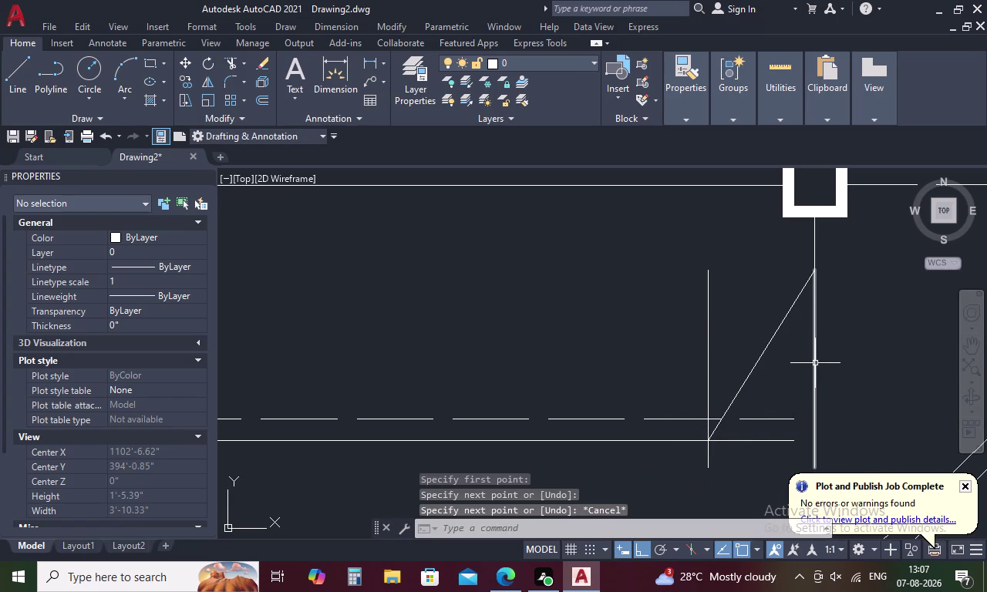
Delete the old vertical line and start measuring the diagonal with DIST.
click(815, 363)
key(Delete)
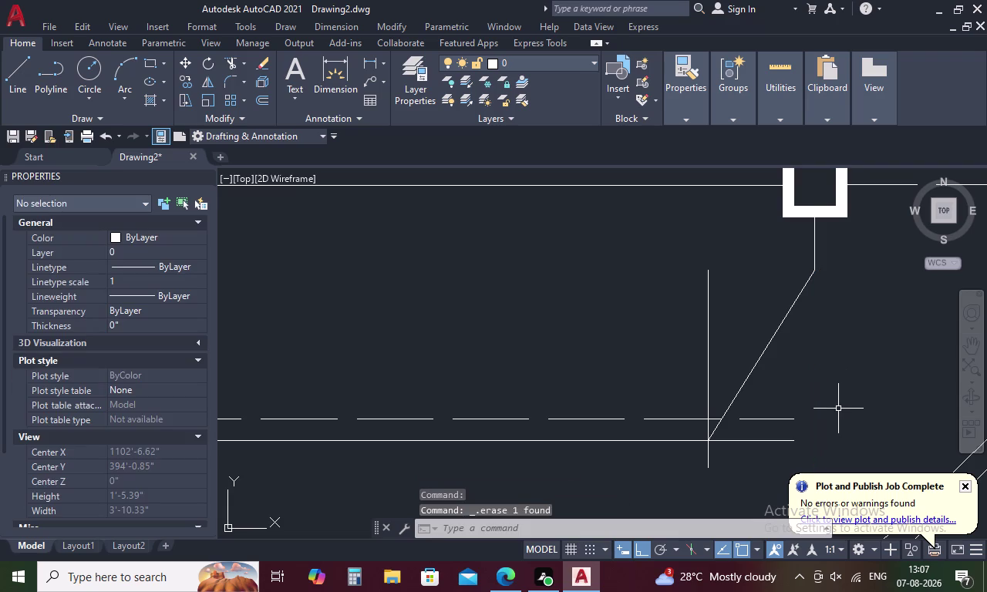
text(DI)
key(space)
click(706, 439)
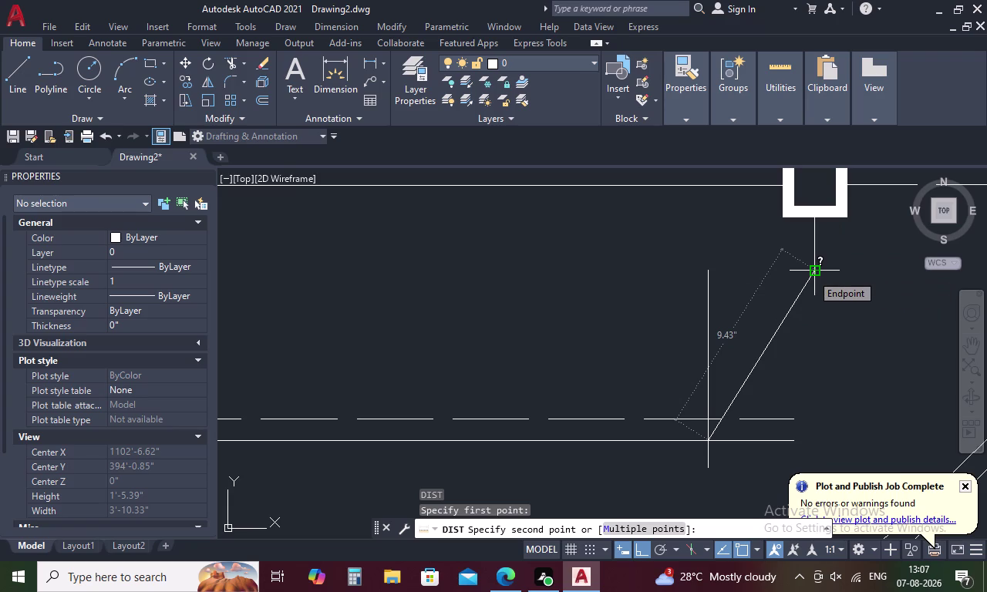
Offset the vertical guide 0.5 inch further left.
scroll(up, 3)
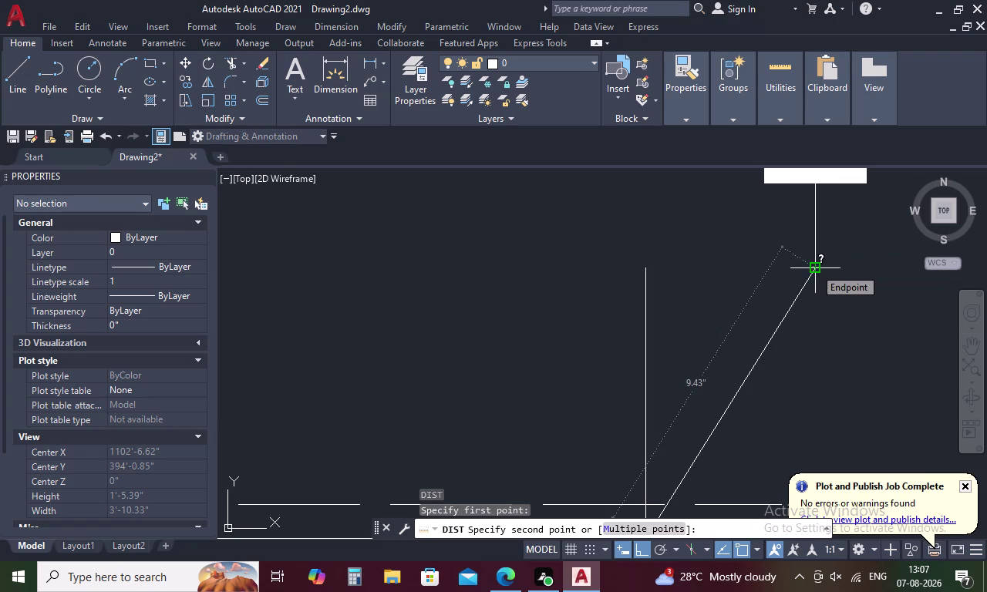
key(Escape)
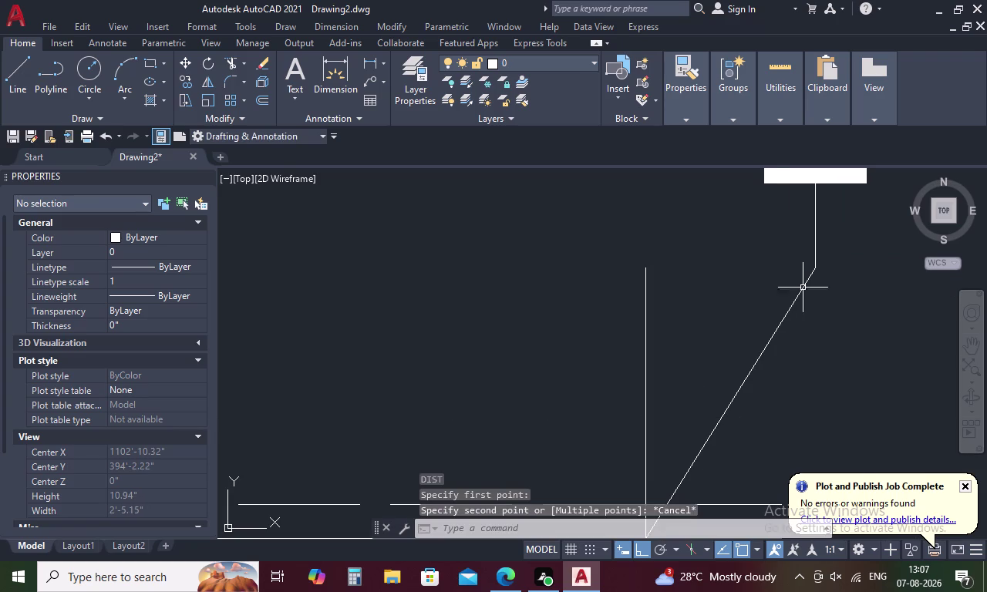
scroll(down, 3)
middle_drag(783, 380, 779, 316)
key(o)
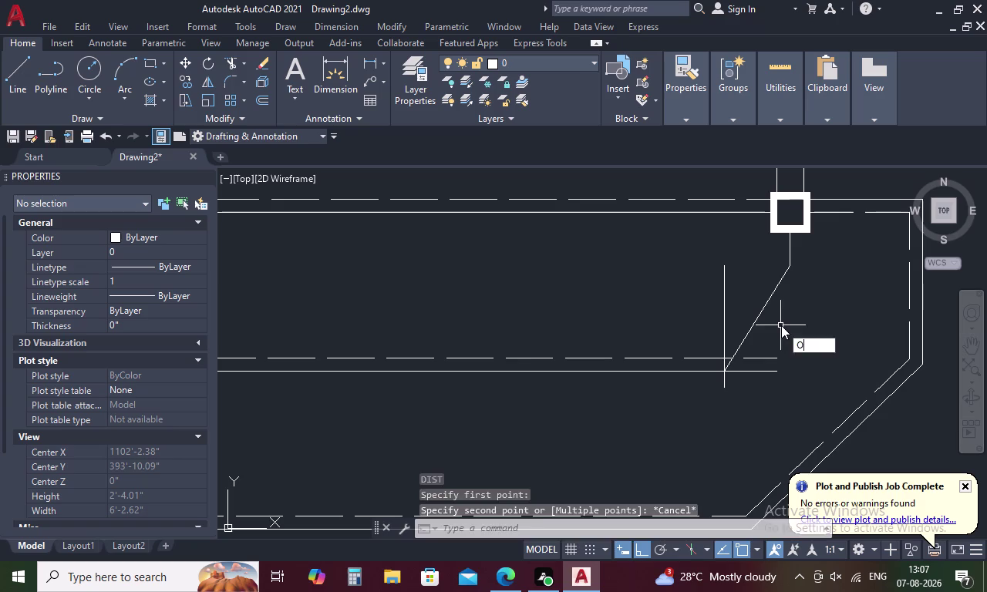
key(space)
text(.5)
key(space)
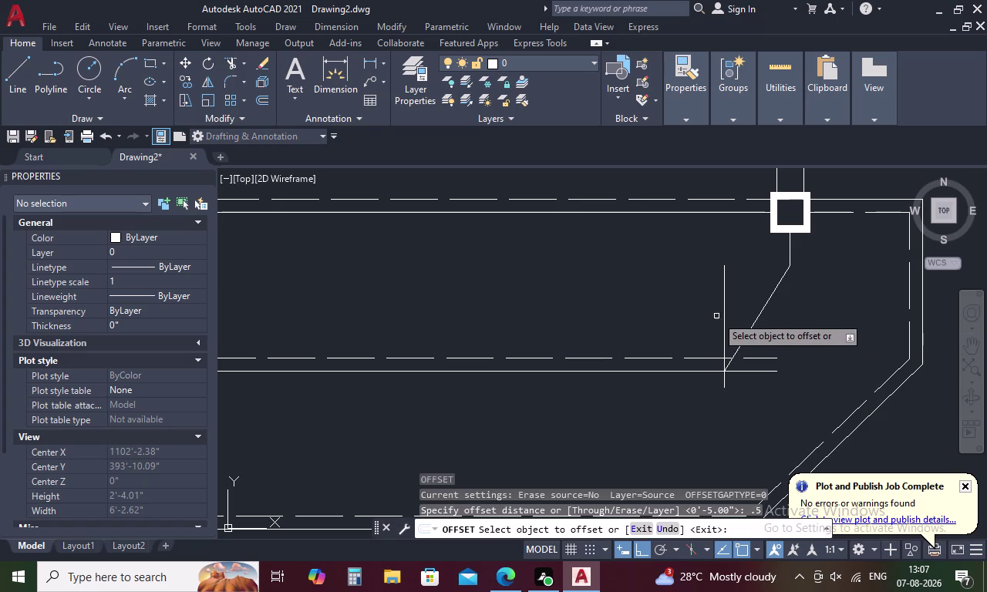
click(725, 306)
click(708, 304)
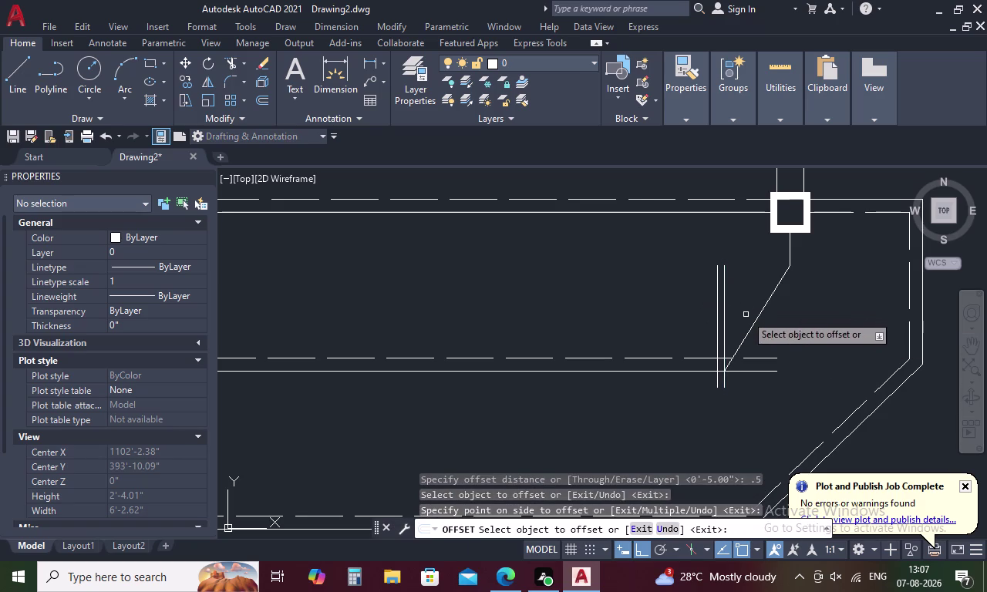
key(Escape)
Delete the inner vertical and old diagonal, then redraw the diagonal to the new base.
click(723, 320)
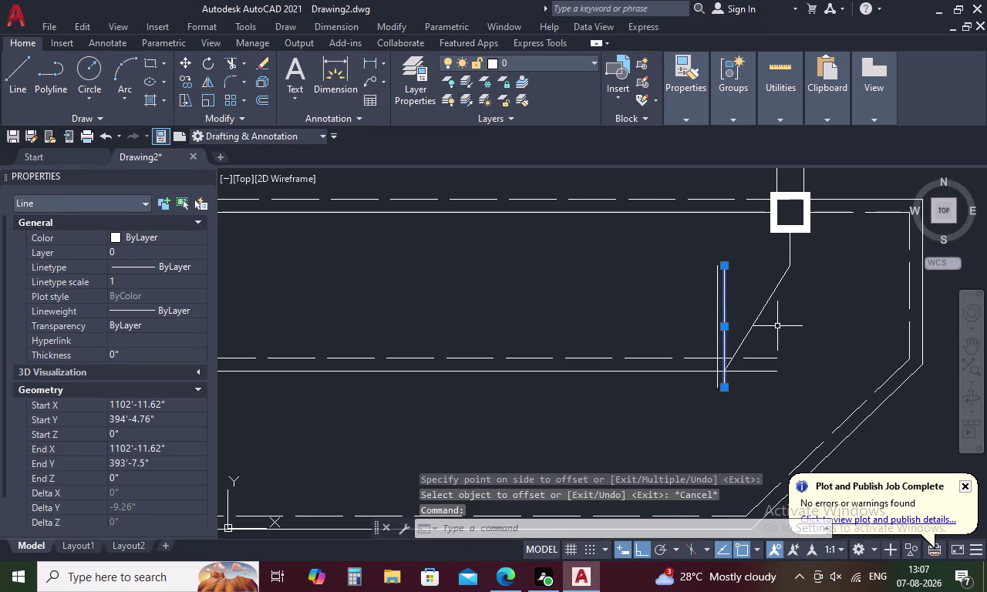
key(Delete)
click(766, 305)
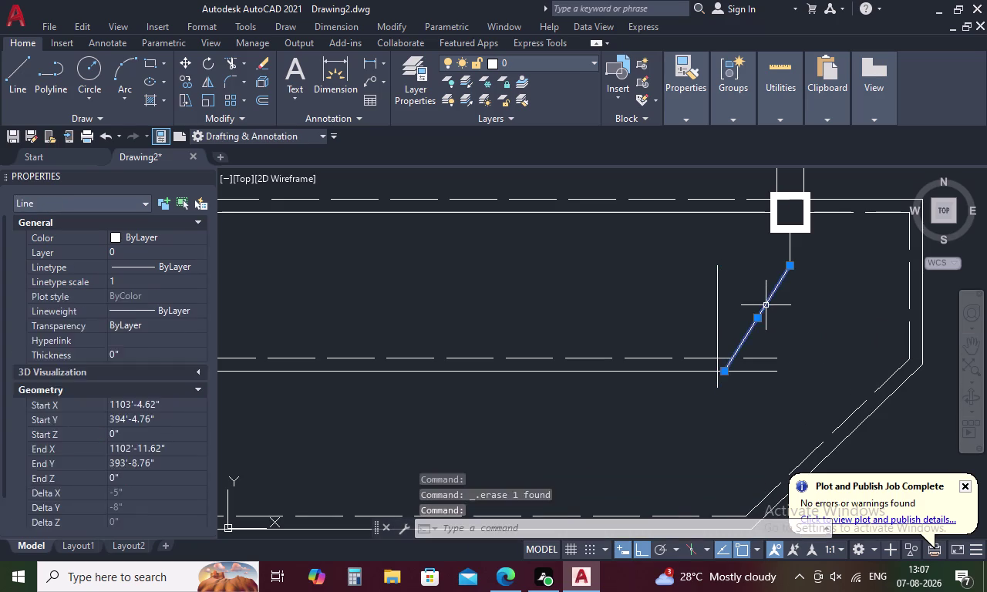
key(Delete)
text(L)
key(space)
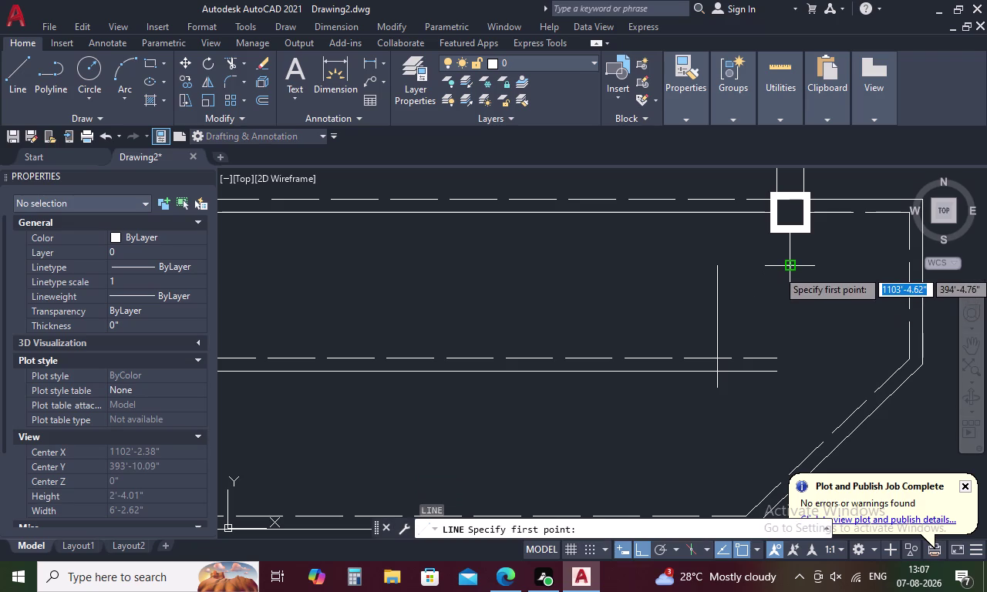
click(791, 269)
click(719, 370)
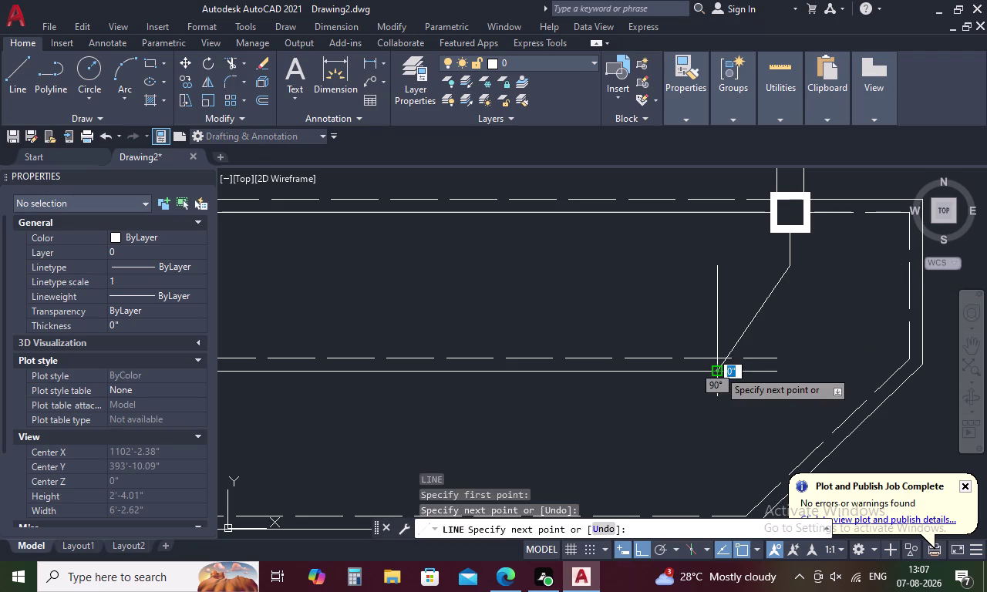
key(Escape)
Measure the redrawn diagonal with DIST, reading 9.71 inches.
key(d)
key(i)
key(space)
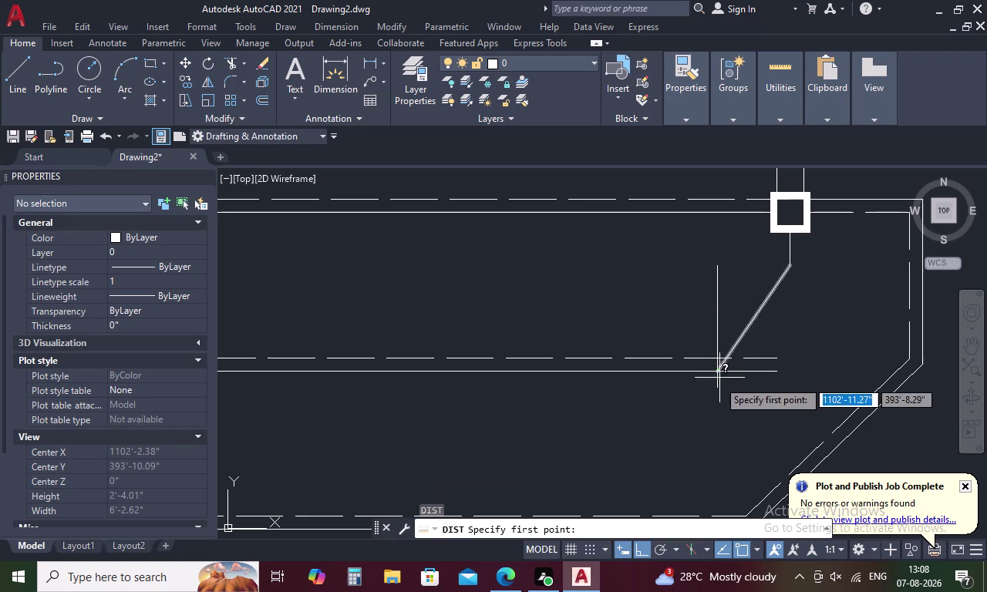
click(722, 368)
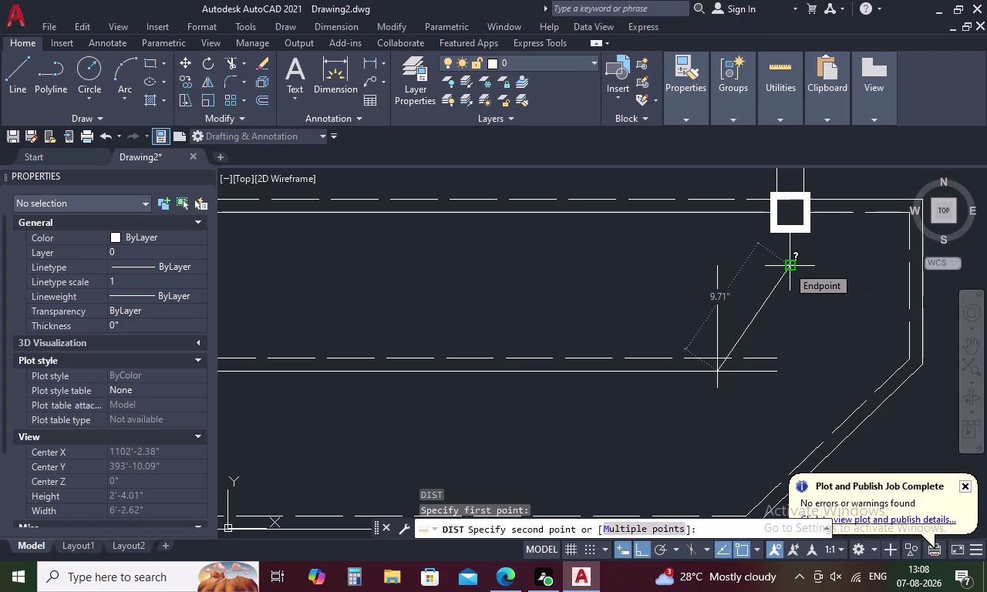
key(Escape)
text(O)
key(space)
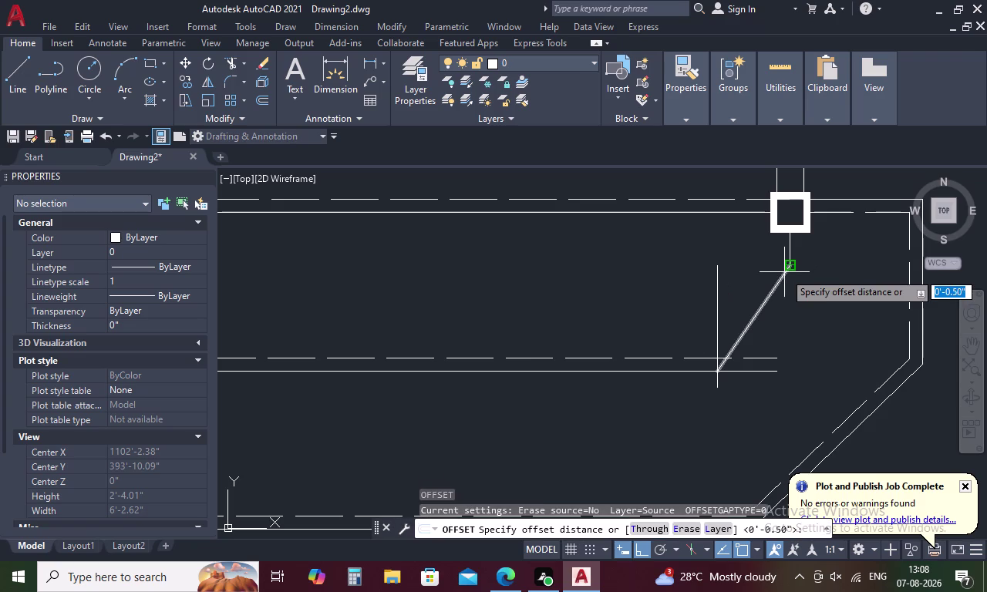
Offset the vertical guide by 0.25 inch, briefly checking the Offset help.
text(.25)
key(space)
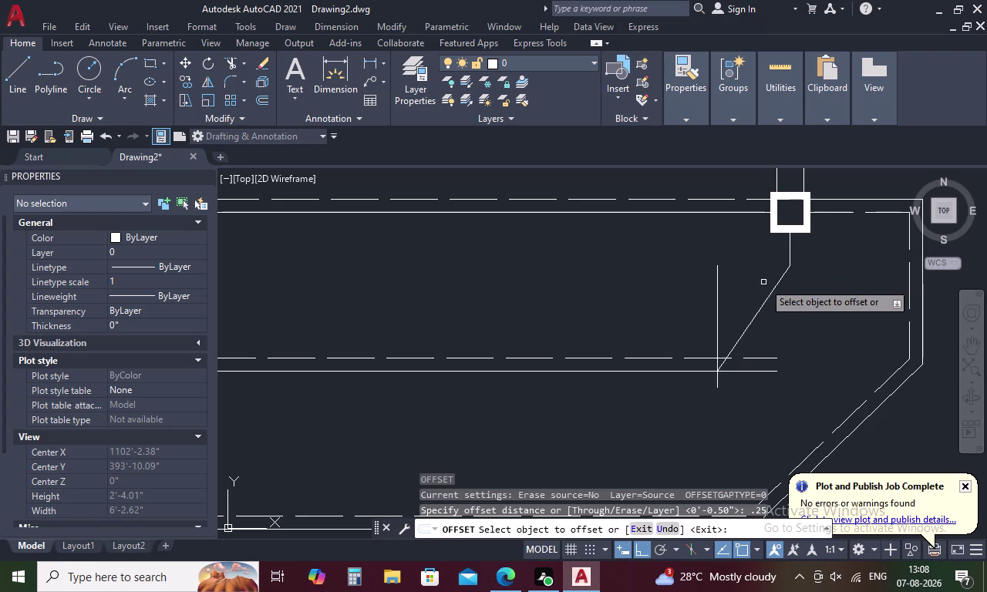
click(716, 289)
click(734, 289)
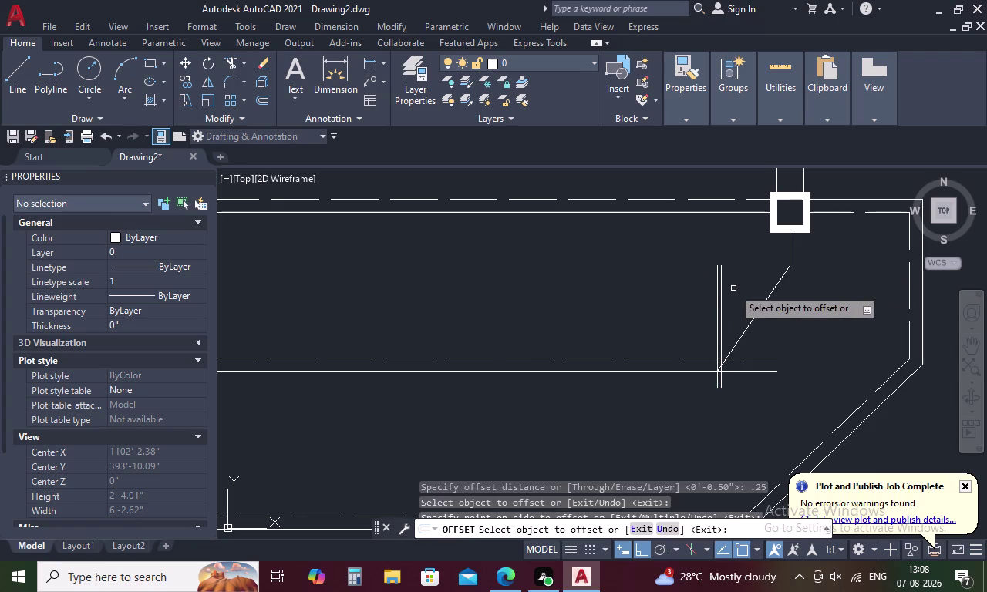
key(F1)
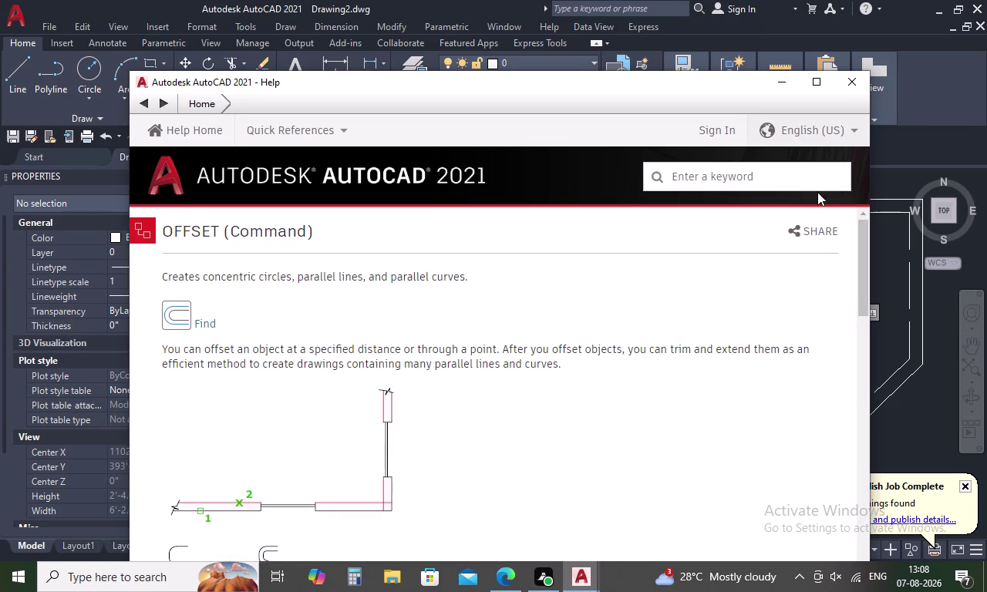
click(856, 80)
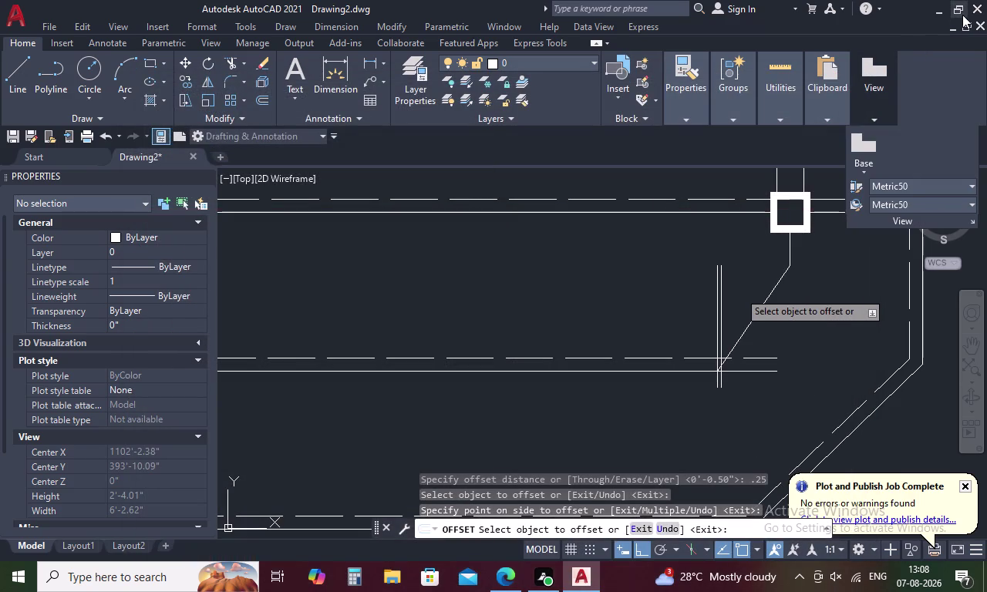
click(961, 8)
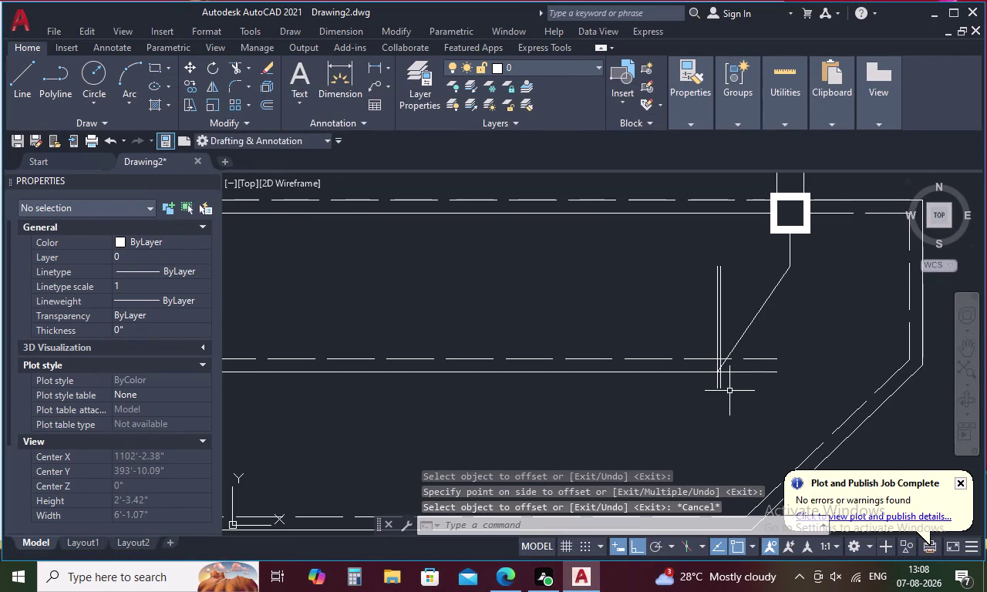
scroll(up, 3)
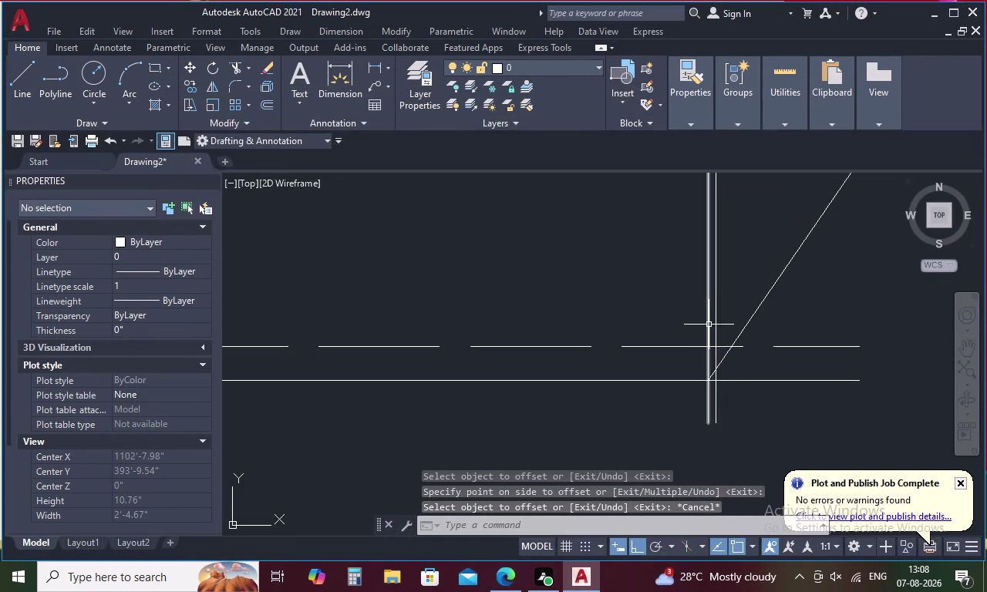
Delete the extra vertical line and the unwanted diagonal.
click(711, 322)
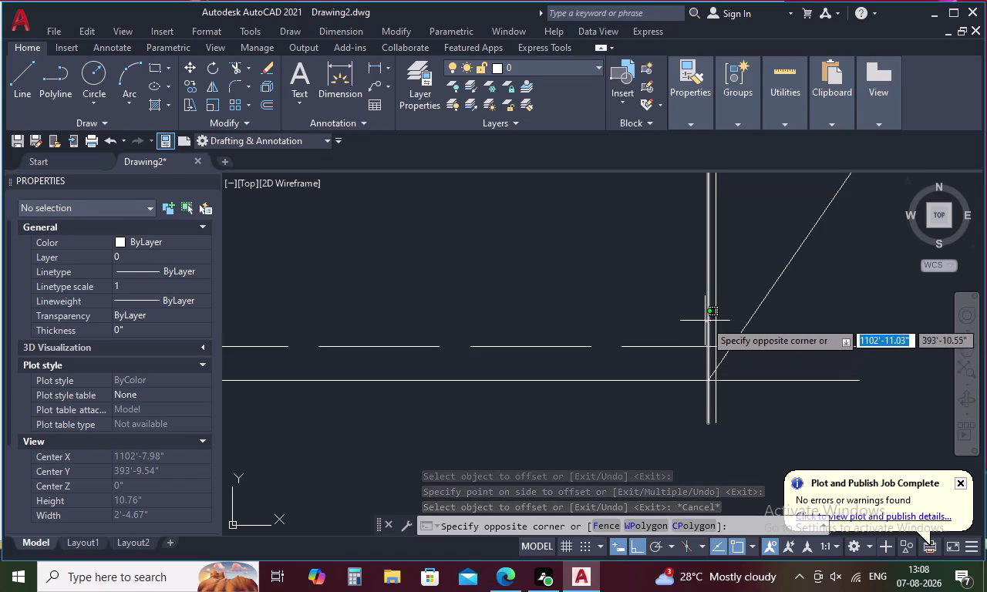
click(705, 321)
key(Delete)
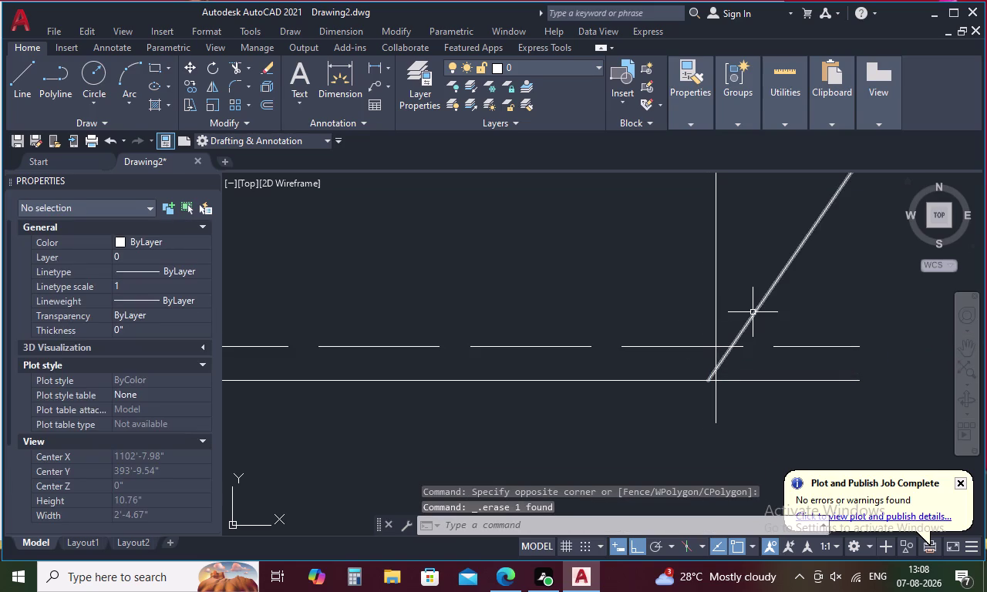
click(754, 312)
key(Delete)
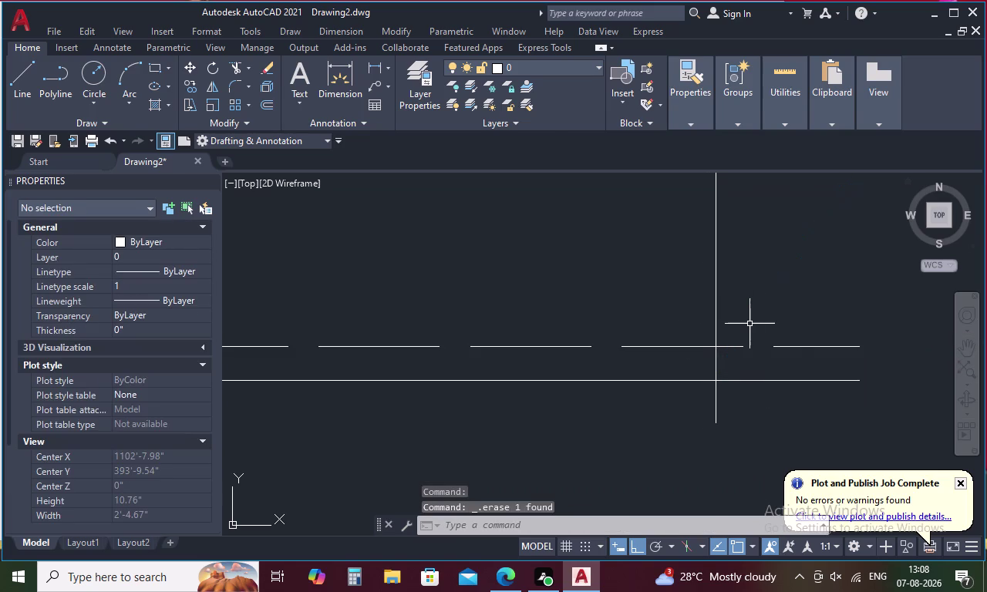
Start a new line on the upper flight's dashed edge.
text(L)
key(space)
scroll(down, 3)
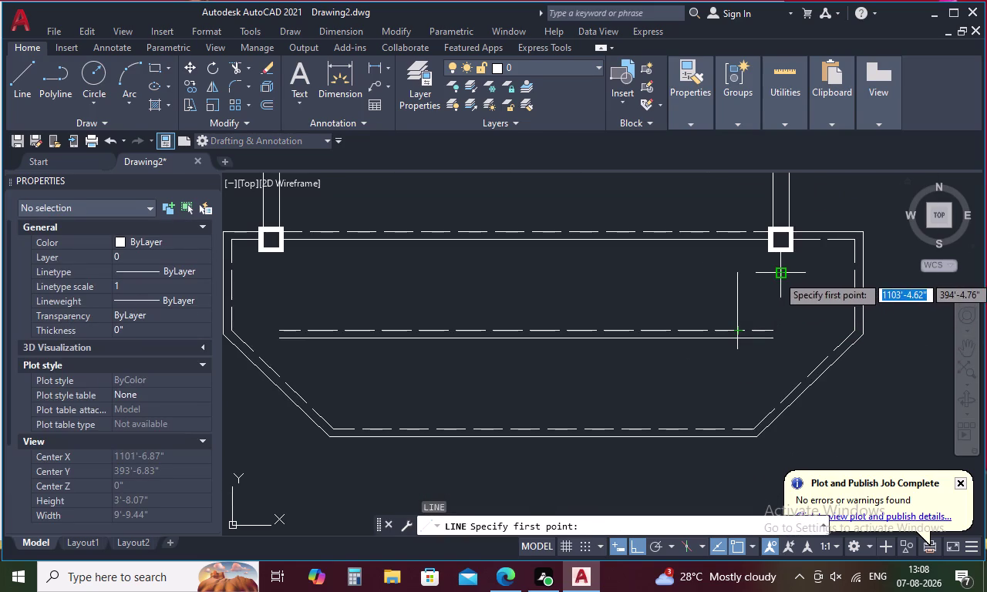
click(780, 275)
End the diagonal at the upper vertical edge and check it with DIST.
scroll(up, 3)
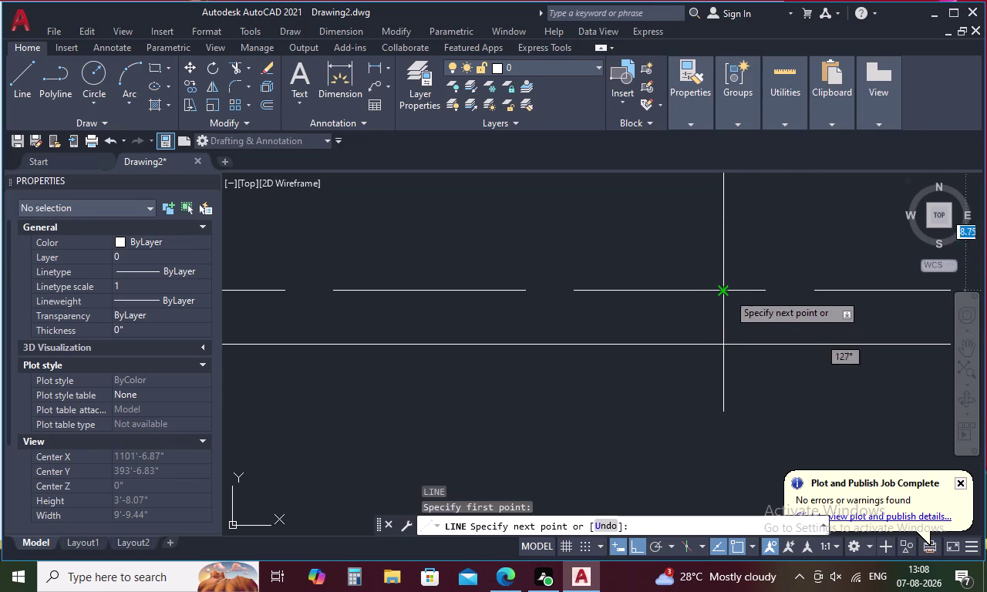
click(724, 289)
scroll(down, 3)
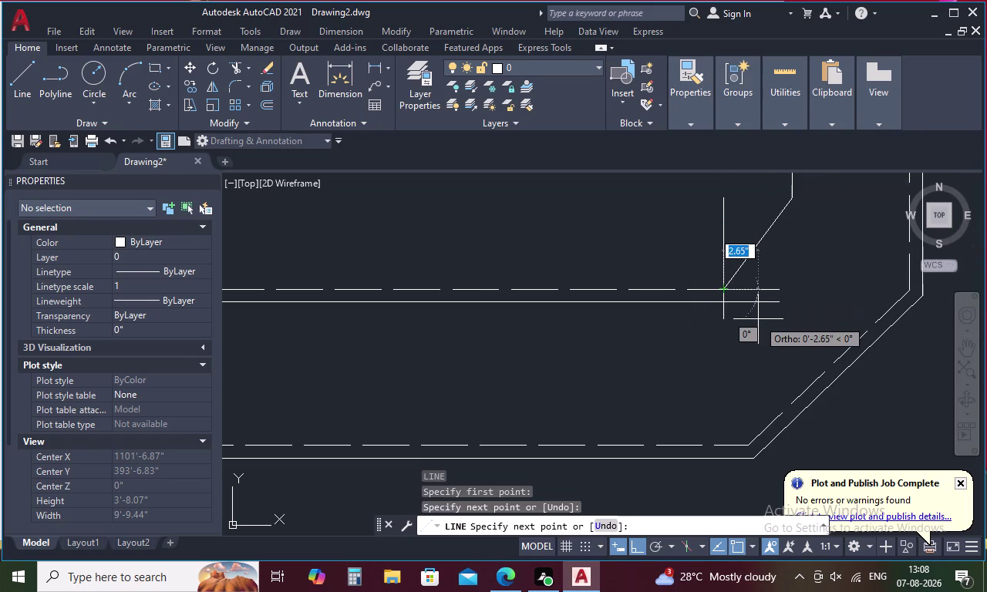
key(Escape)
text(DI)
key(space)
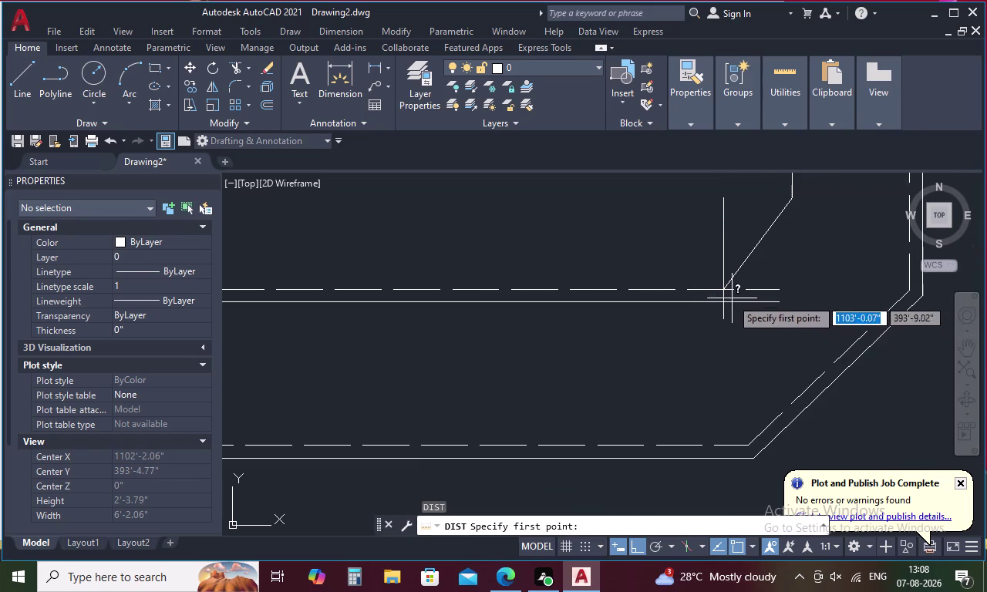
click(721, 287)
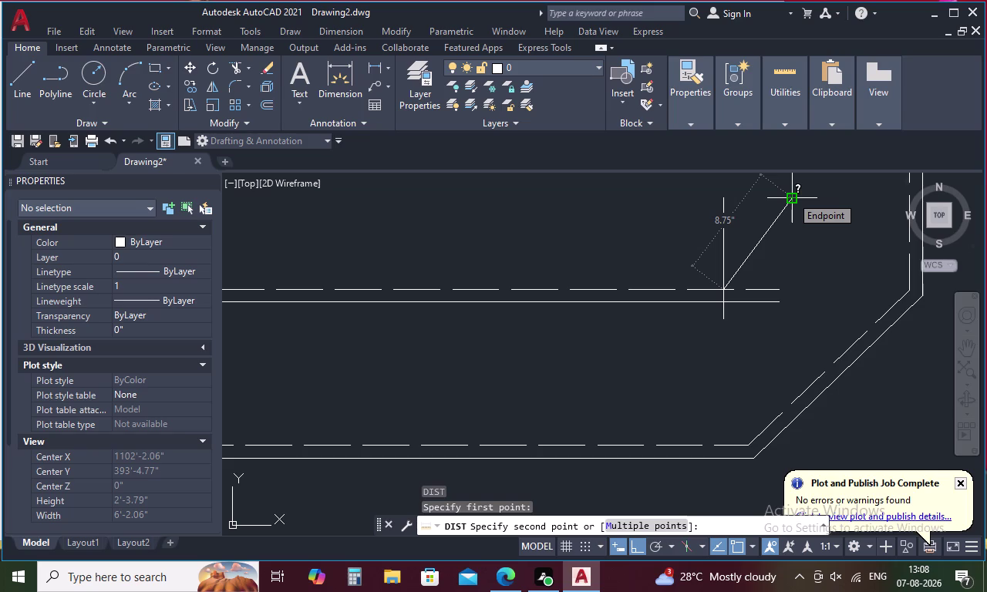
key(Escape)
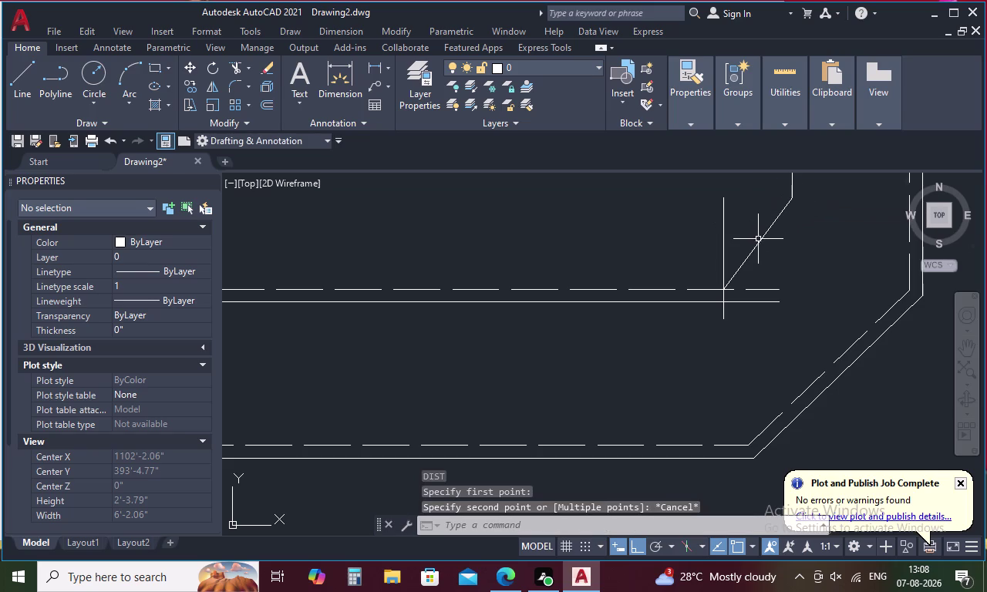
Delete the diagonal and redraw it from the dashed edge to the upper edge.
click(759, 244)
key(Delete)
text(L)
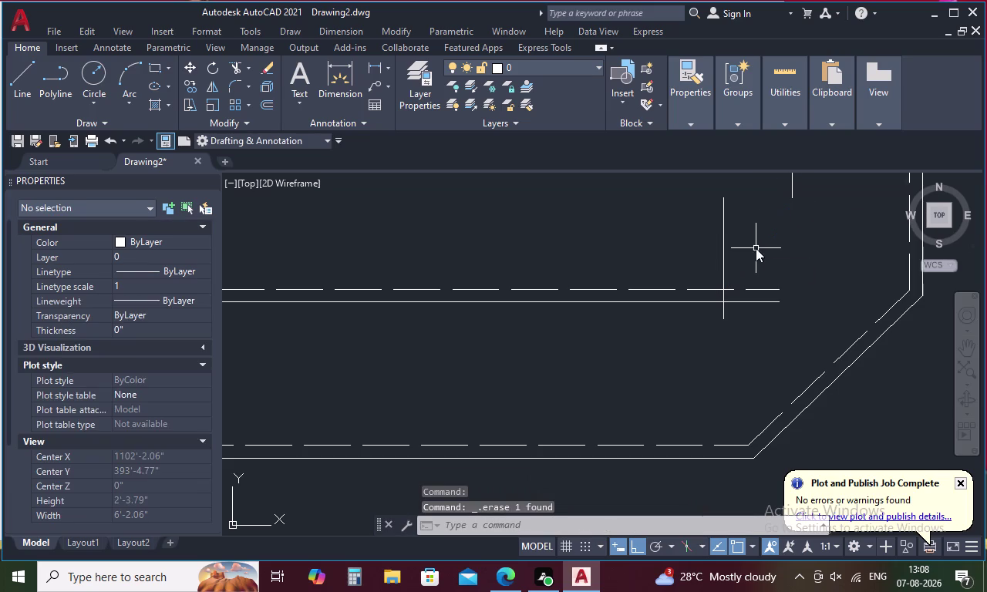
key(space)
click(789, 200)
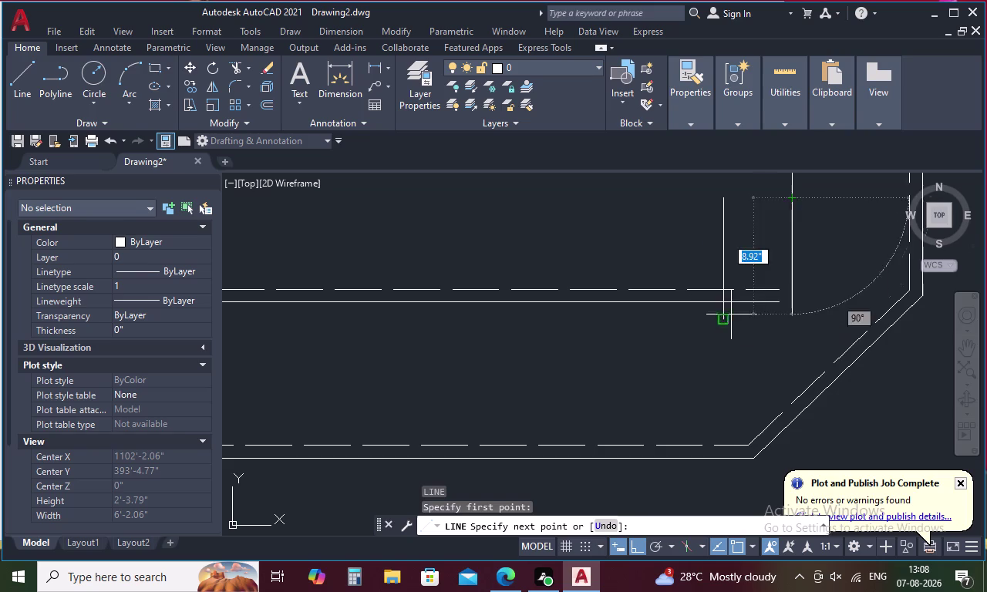
click(725, 303)
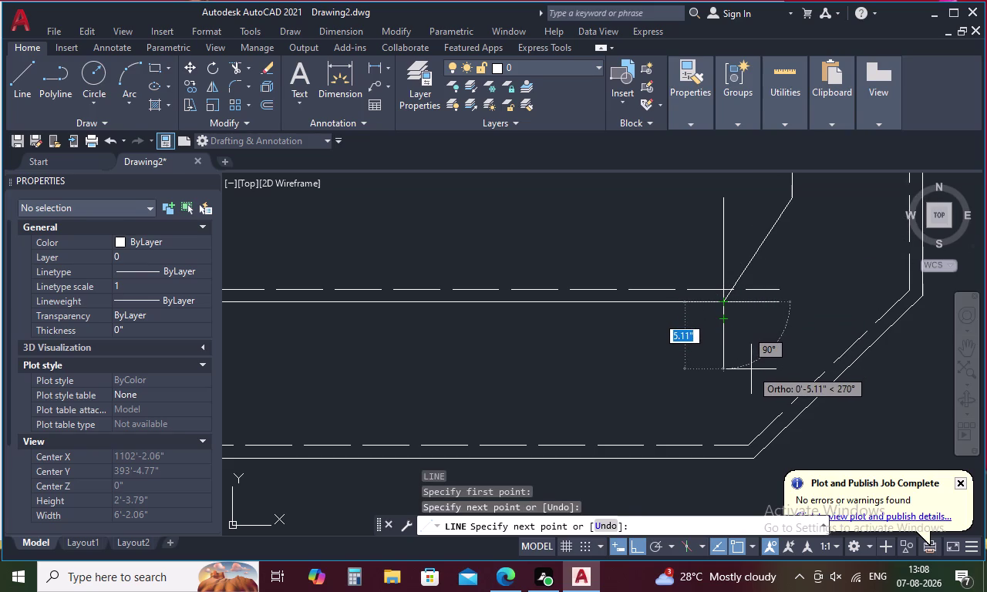
key(Escape)
Measure the redrawn diagonal with DIST, about 9.57 inches.
key(d)
key(i)
key(space)
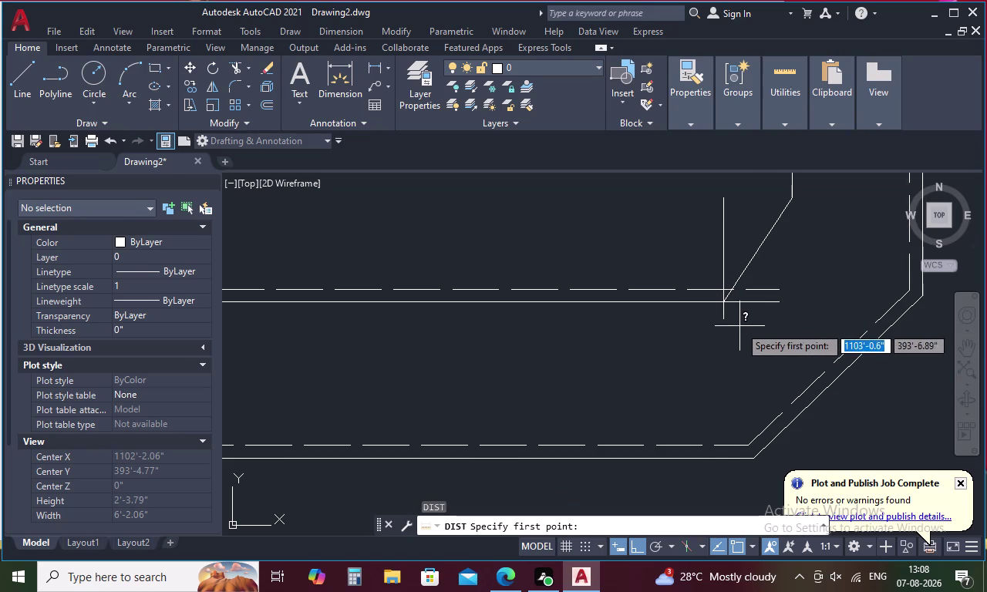
click(726, 298)
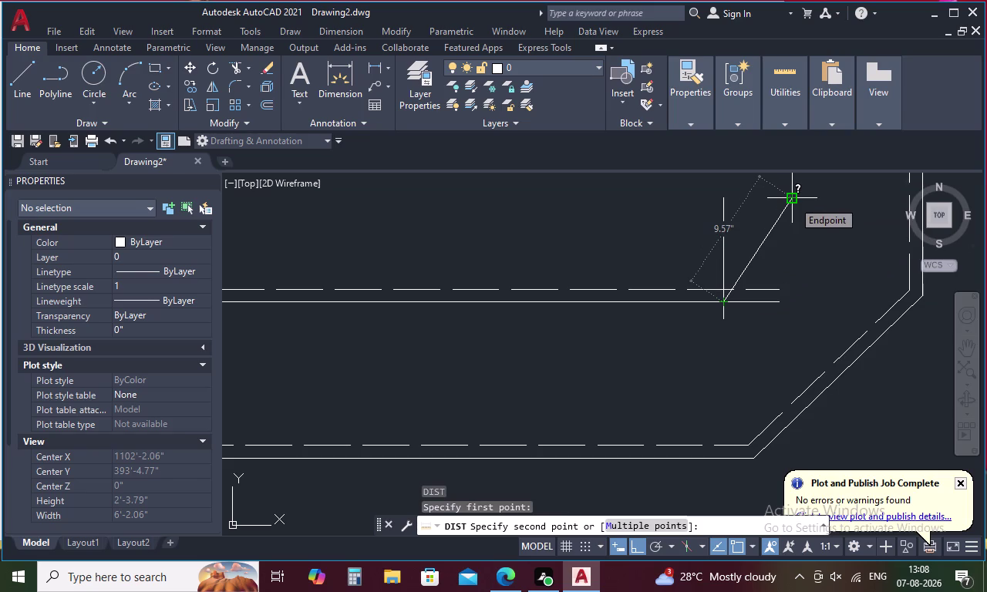
key(Escape)
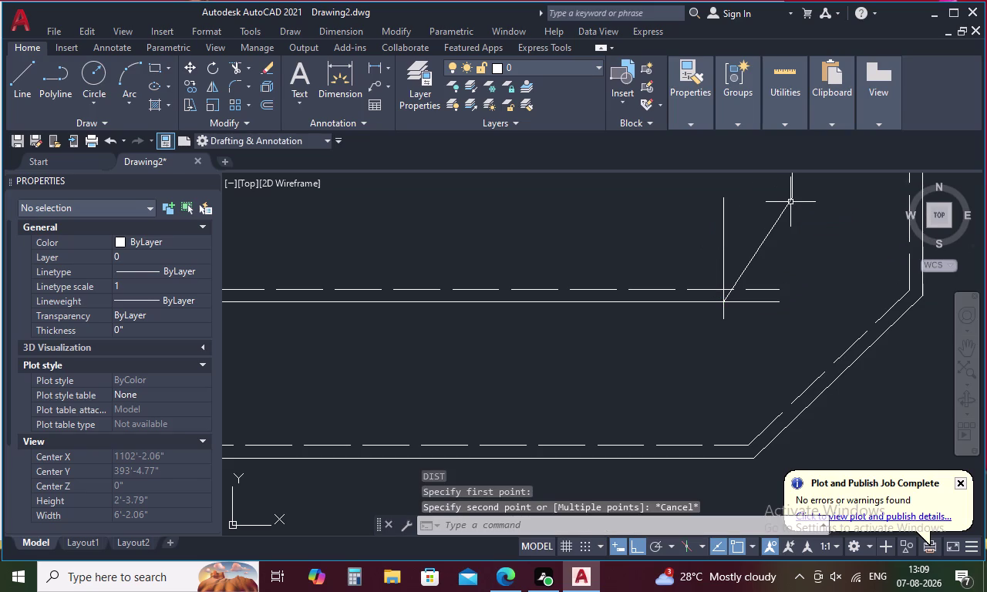
Offset the vertical line near the landing by 0.1 to the left.
key(o)
key(space)
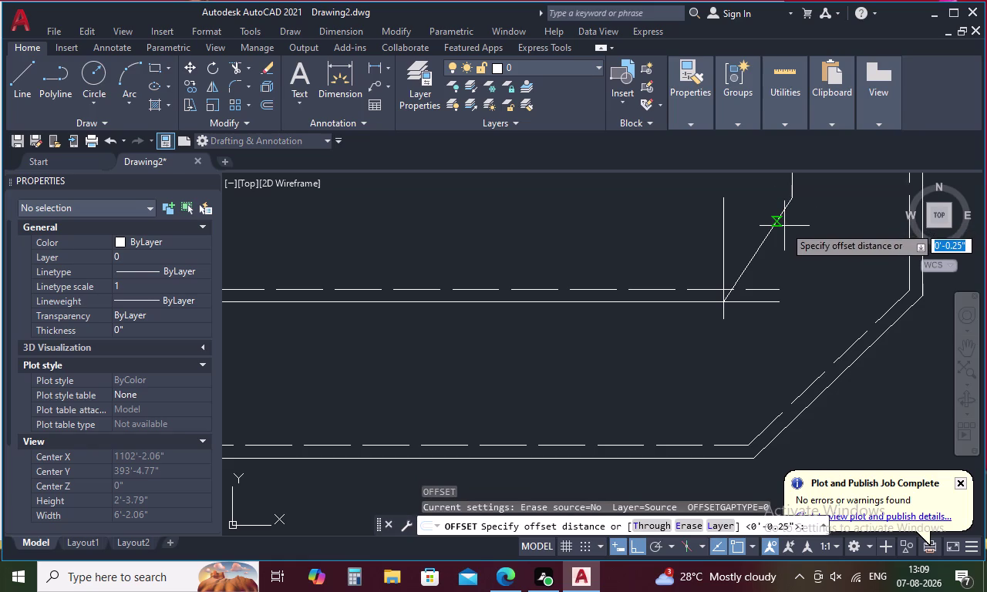
text(.1)
key(space)
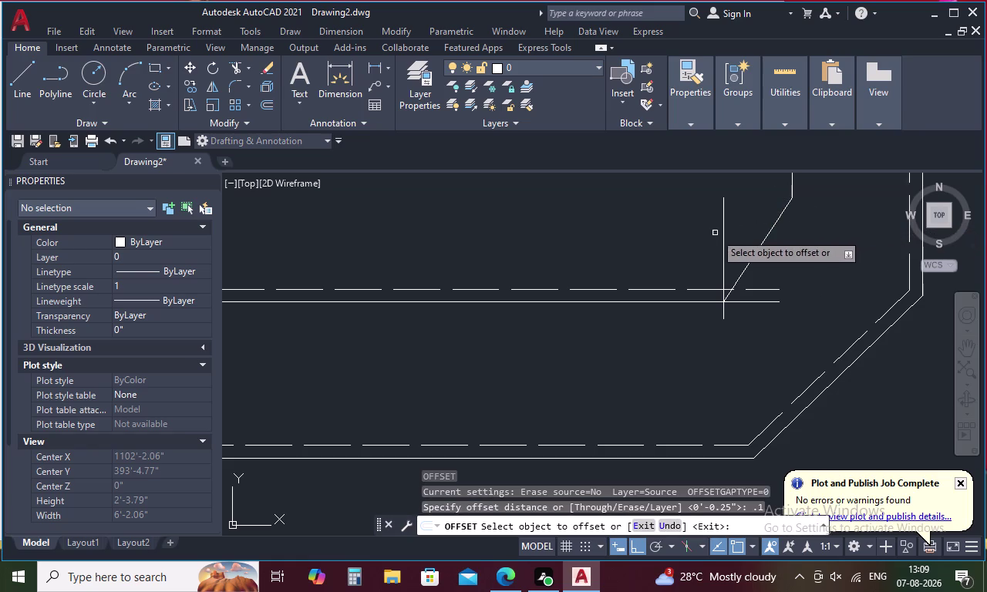
click(723, 233)
click(704, 233)
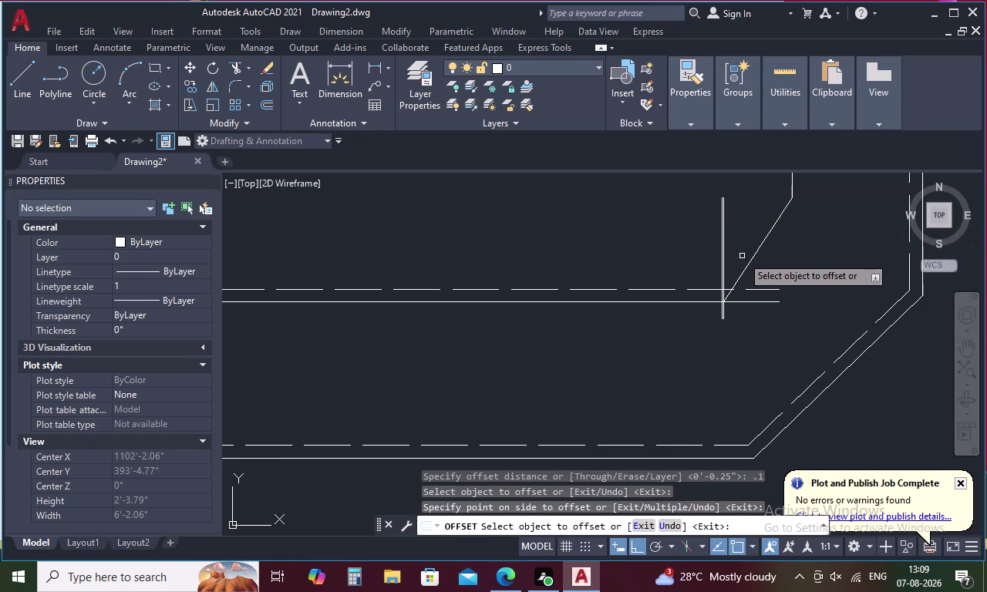
key(Escape)
Erase the diagonal joining line and the duplicate vertical line.
click(756, 248)
key(Delete)
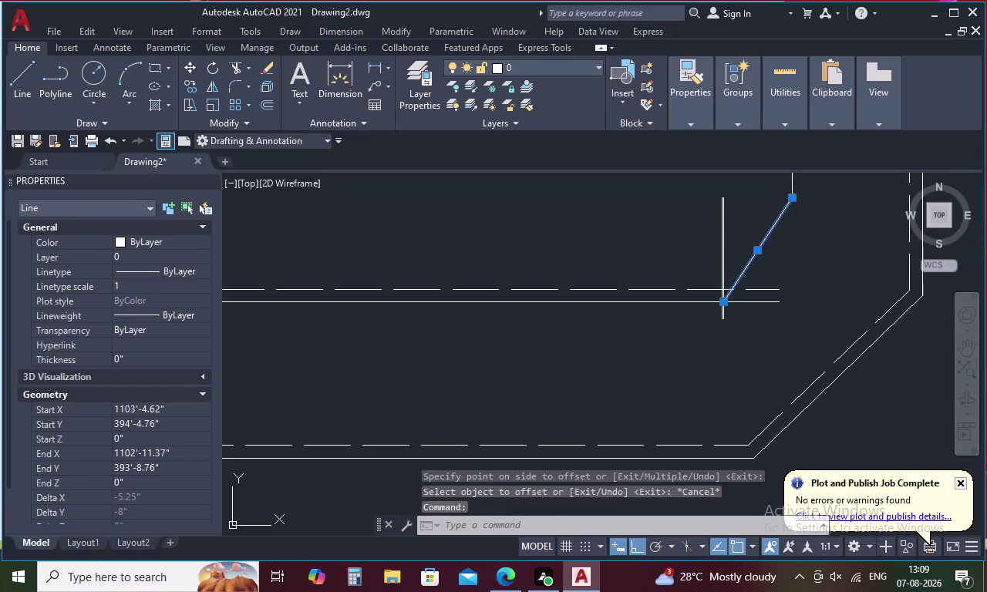
scroll(up, 3)
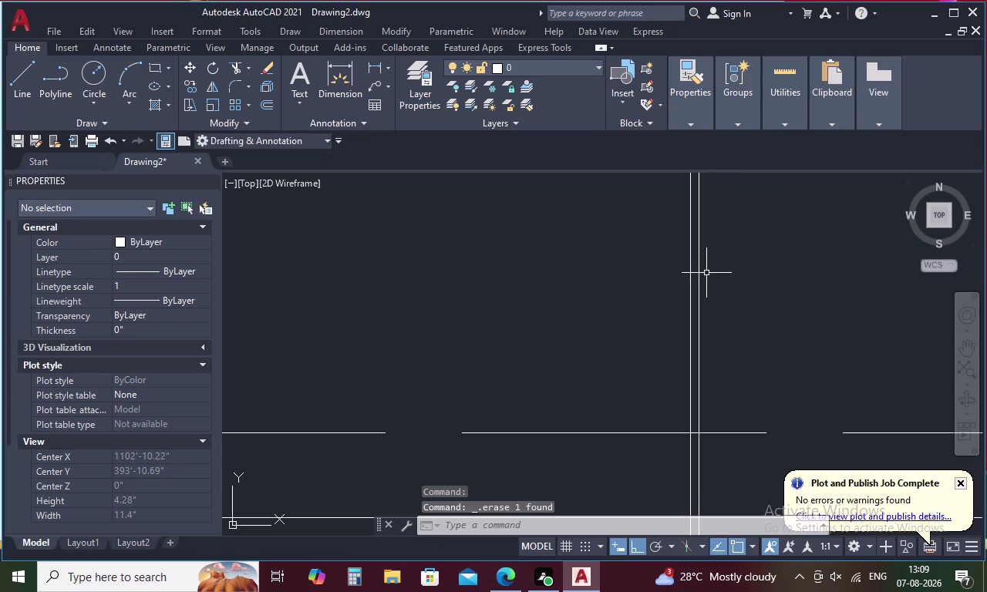
click(700, 278)
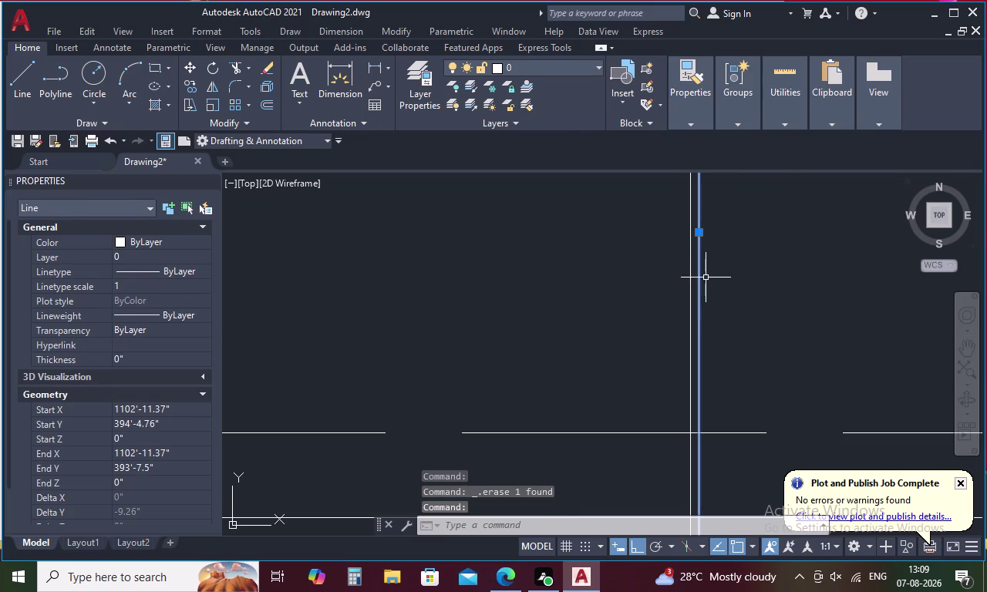
key(Delete)
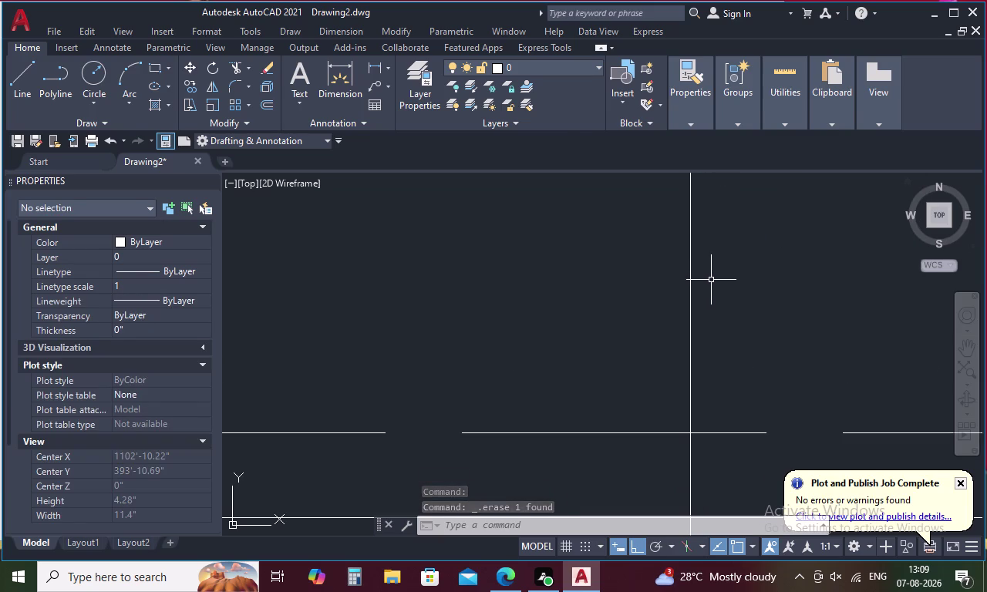
Start a 0.5 offset of the vertical line, then cancel it.
key(o)
key(space)
key(period)
key(5)
key(space)
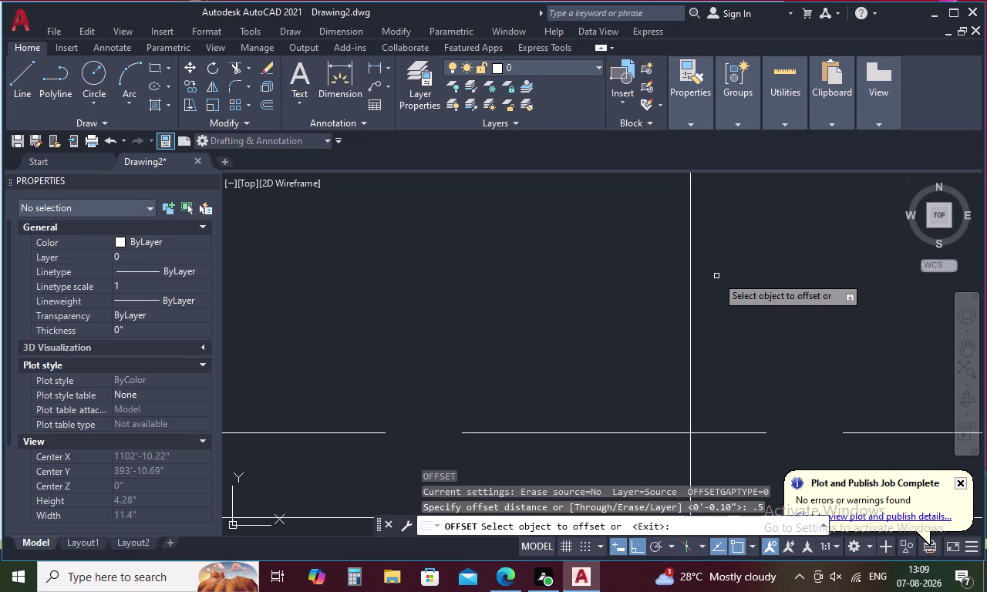
click(691, 298)
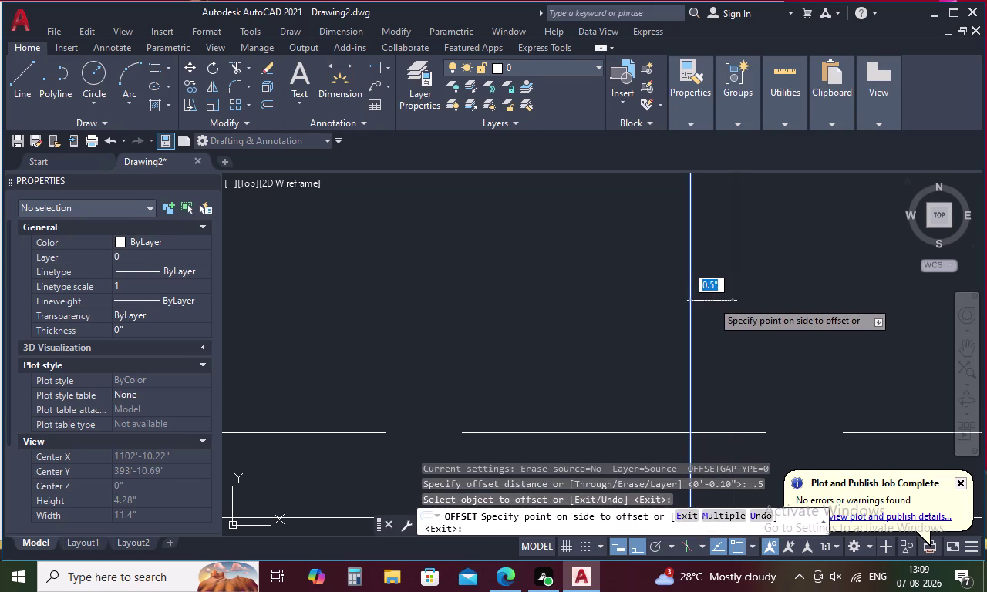
key(BackSpace)
key(Escape)
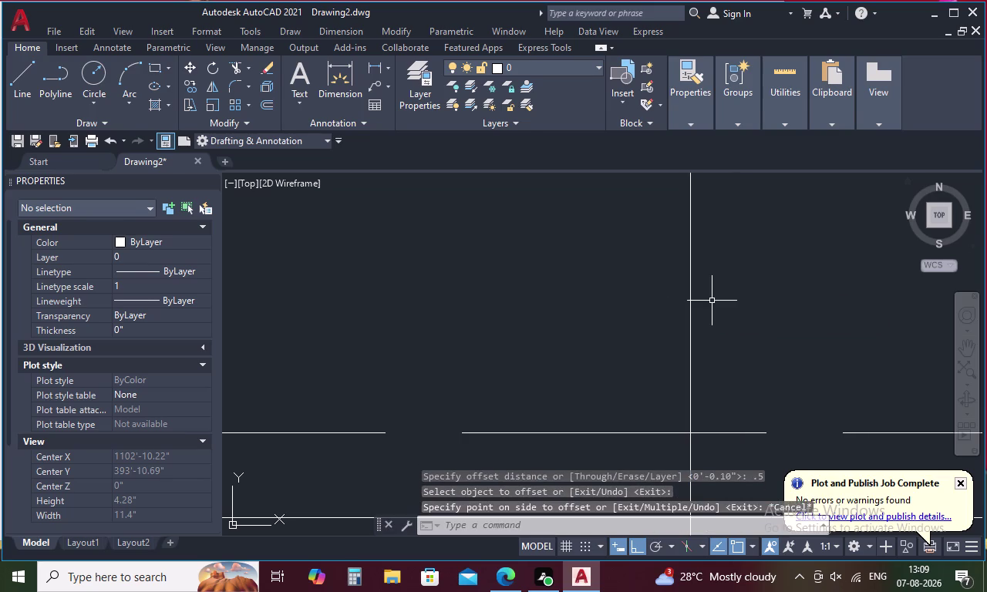
Offset the vertical line 0.2 to the right.
text(O .)
text(2)
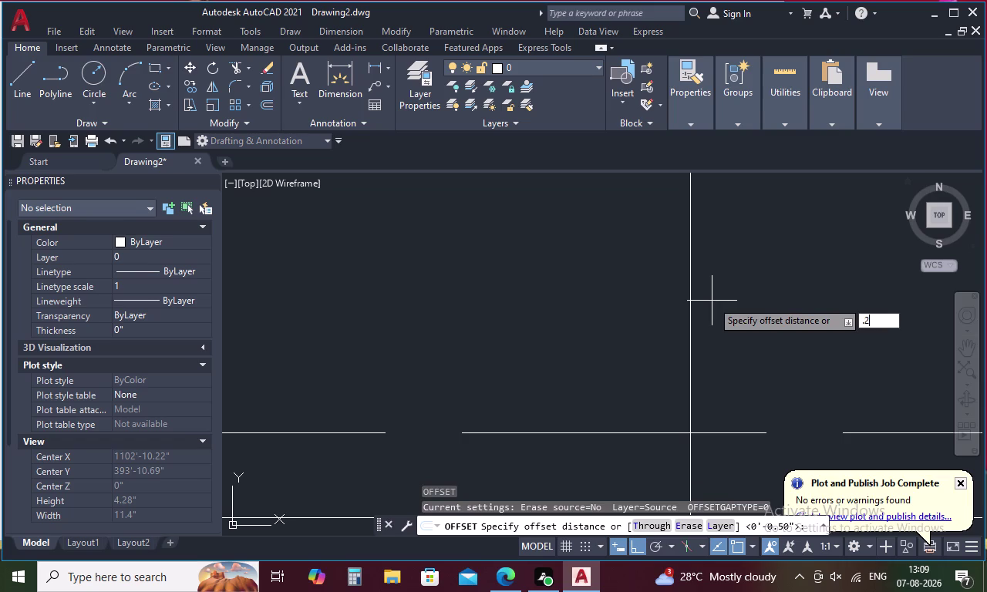
key(space)
click(691, 304)
click(771, 316)
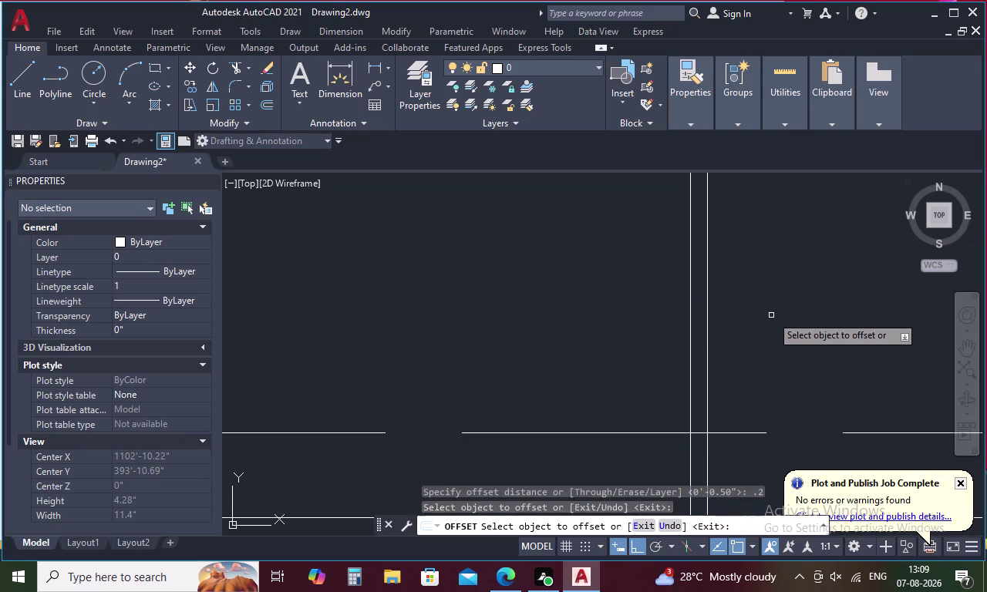
key(Escape)
Erase the extra vertical line.
click(685, 331)
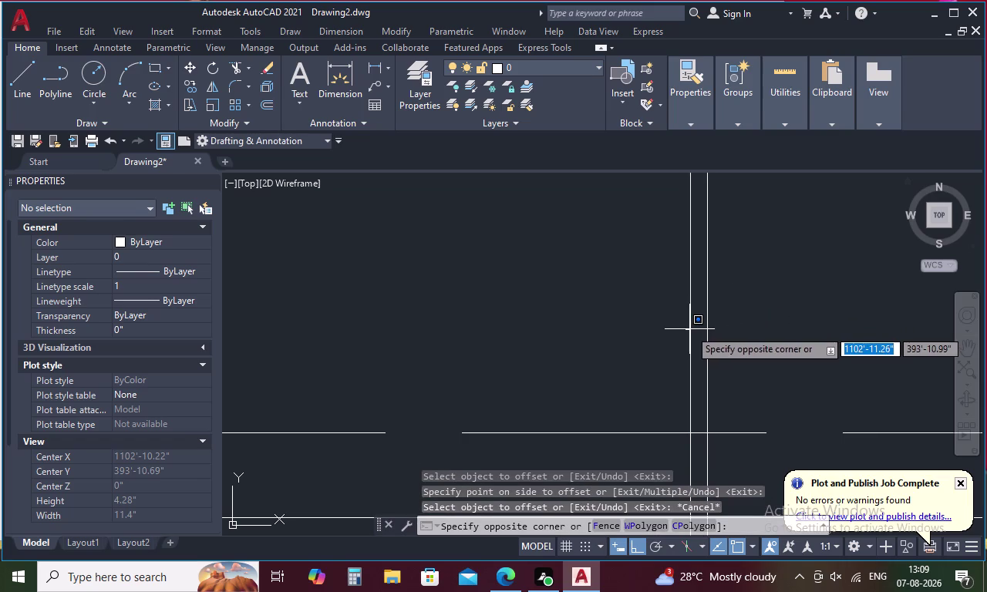
click(691, 330)
key(Escape)
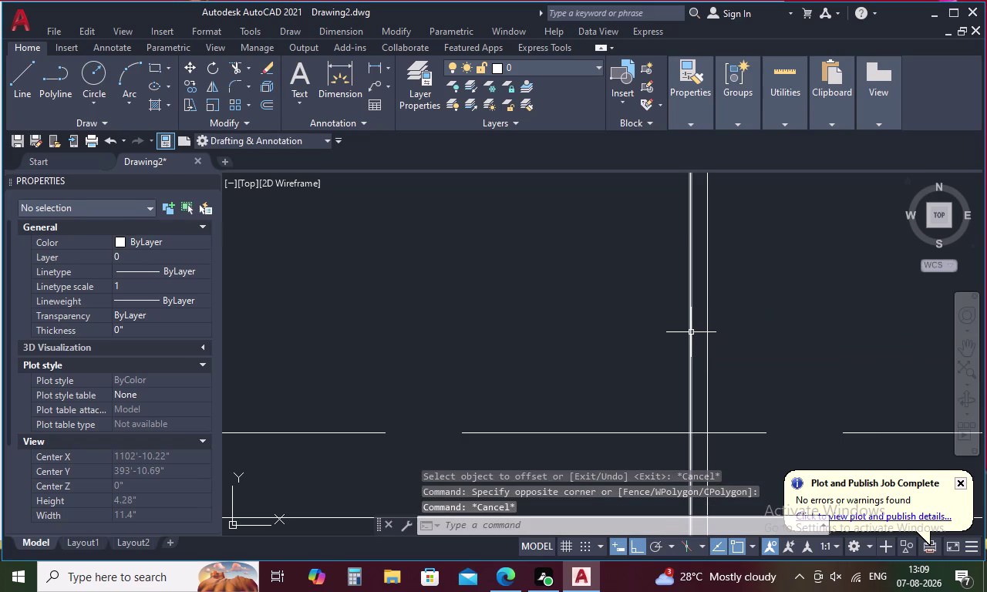
click(691, 332)
key(Delete)
scroll(down, 3)
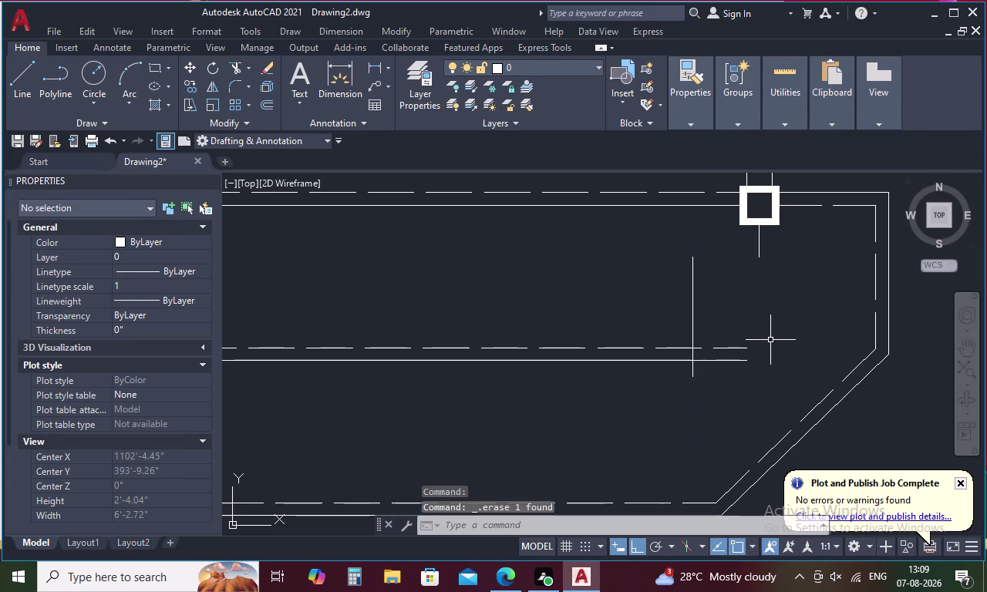
Draw a diagonal below the landing post, then undo it.
key(l)
key(space)
click(757, 257)
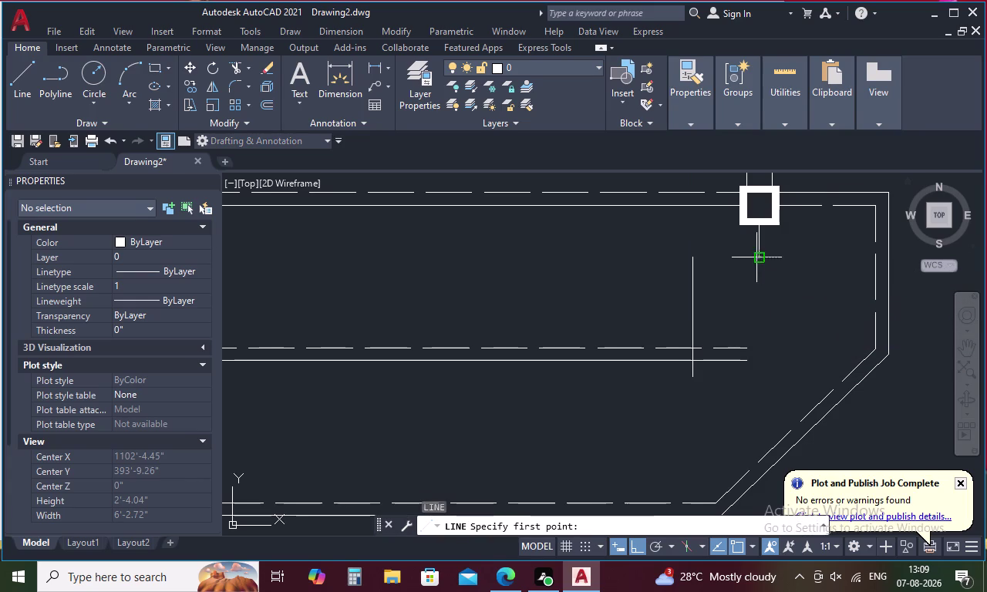
click(694, 347)
key(Escape)
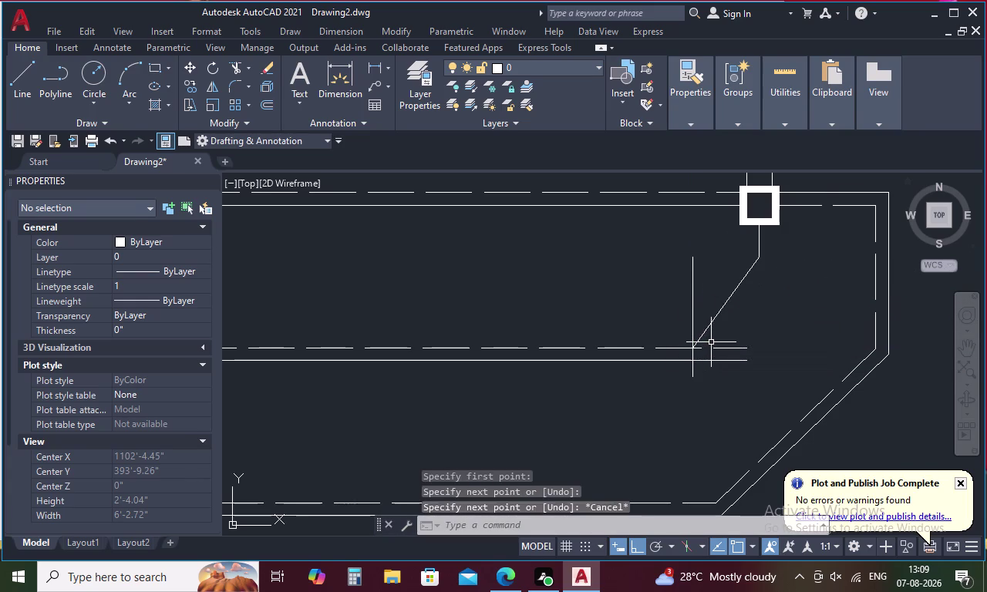
key(ctrl+z)
key(space)
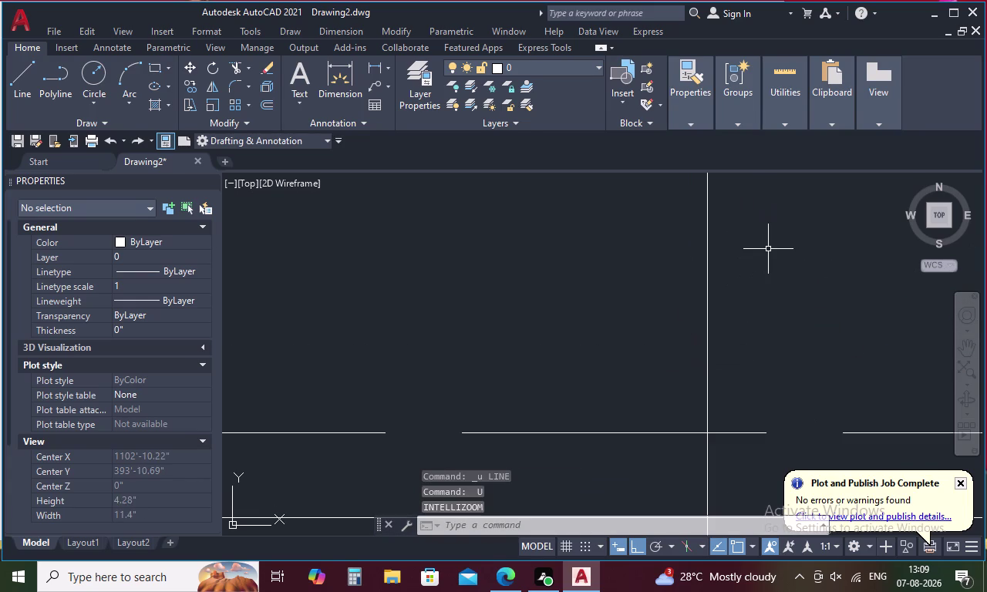
Redraw the slanted line so it ends on the lower edge.
key(l)
key(space)
scroll(down, 3)
click(821, 212)
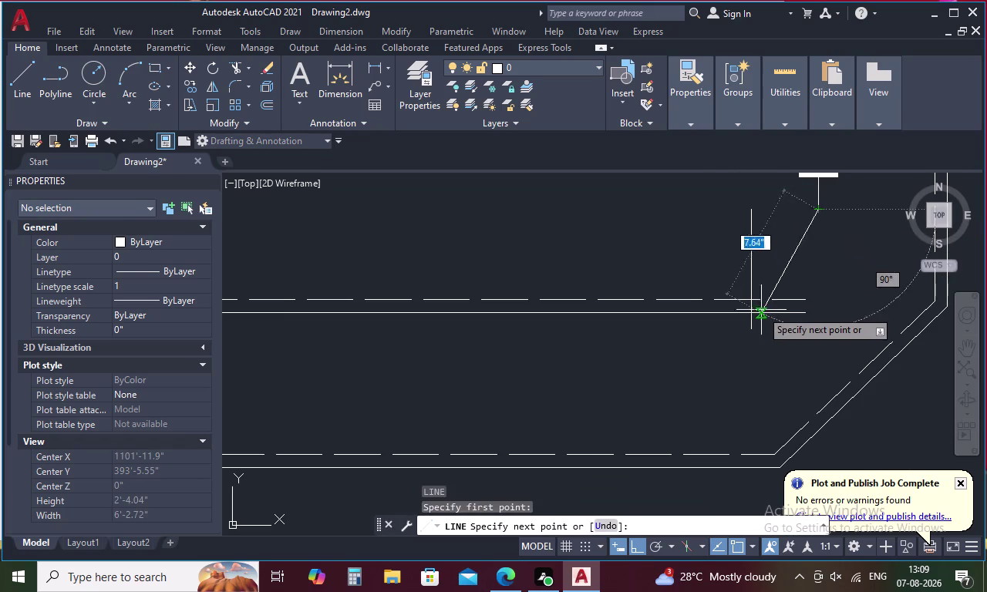
scroll(up, 3)
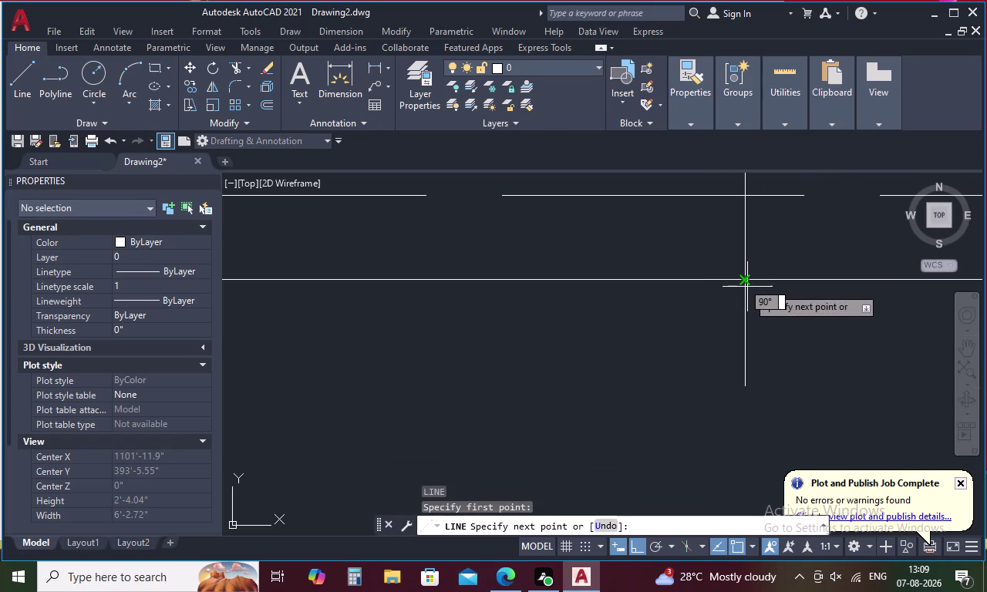
click(748, 287)
key(Escape)
Measure the slanted line with DIST: about 9.51 inches.
text(D)
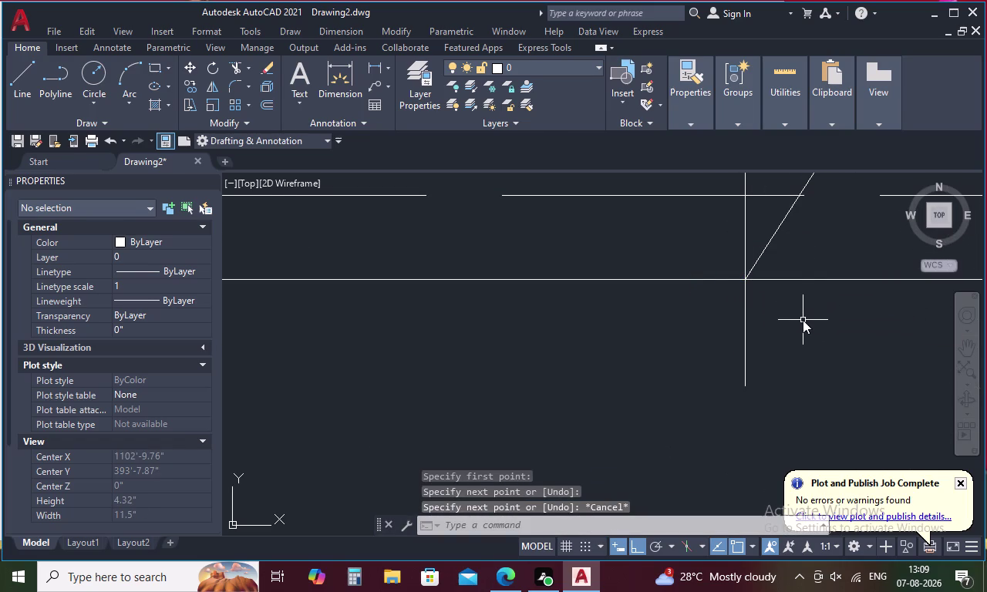
text(I)
key(space)
click(744, 279)
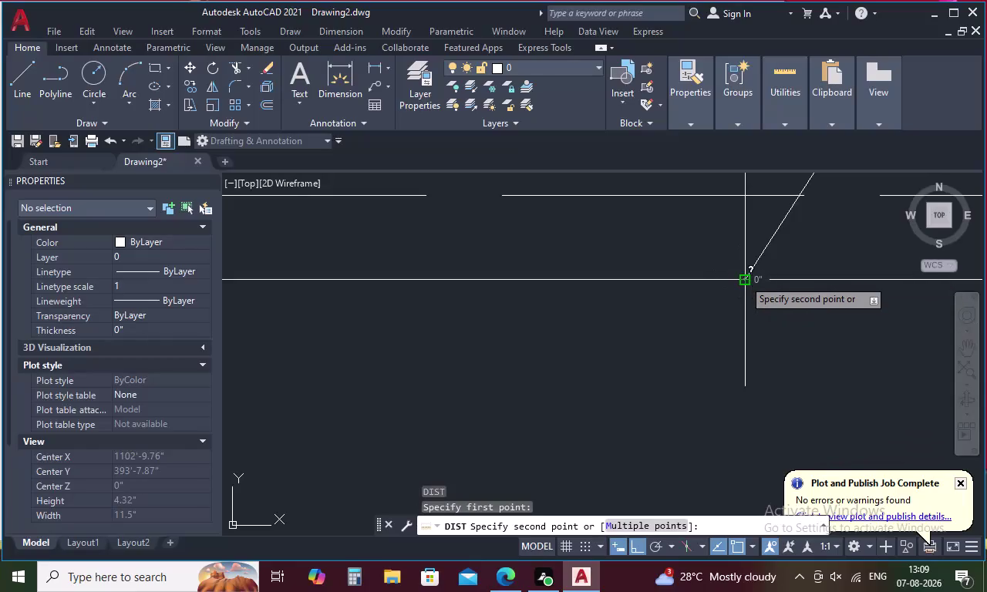
scroll(down, 3)
middle_drag(781, 257, 716, 302)
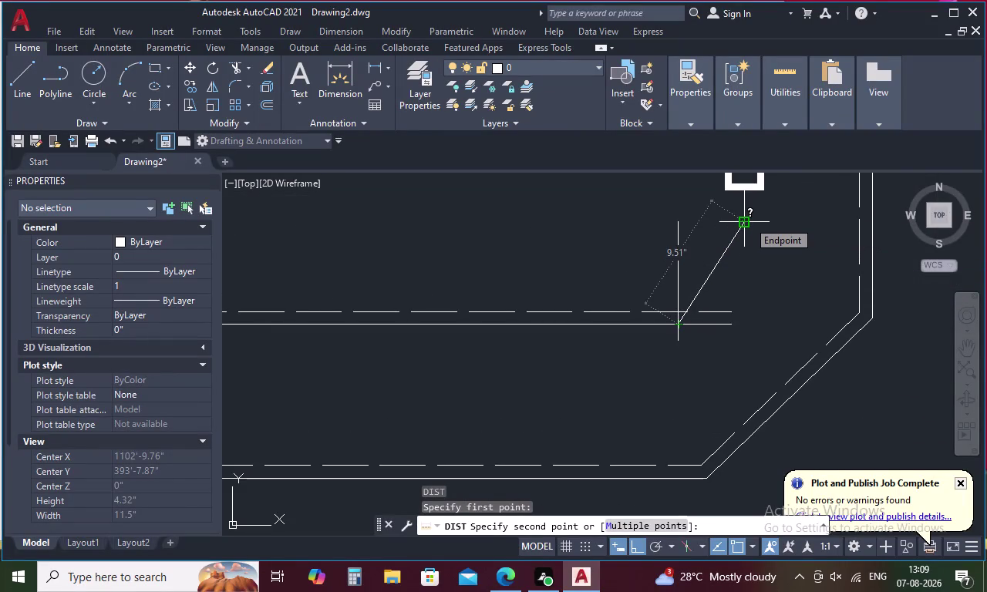
key(Escape)
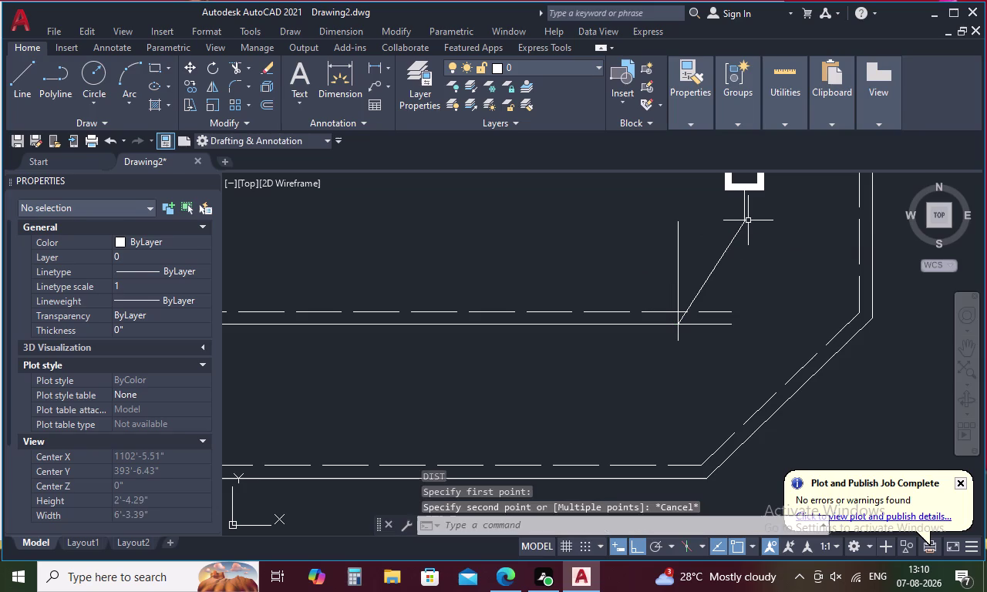
Make a 0.01 offset copy of the vertical line, then erase the extra copy.
text(O .)
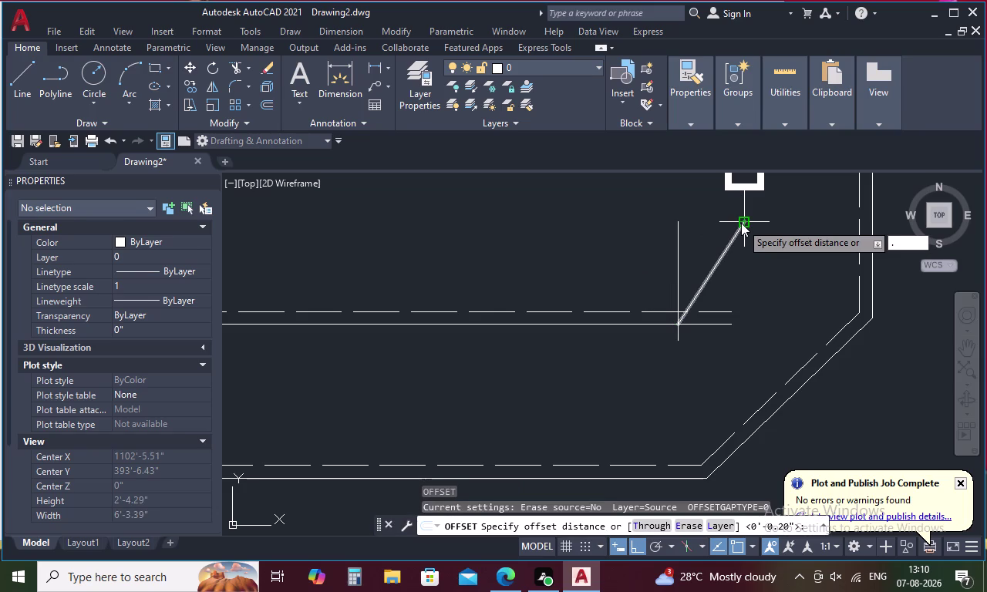
text(01)
key(space)
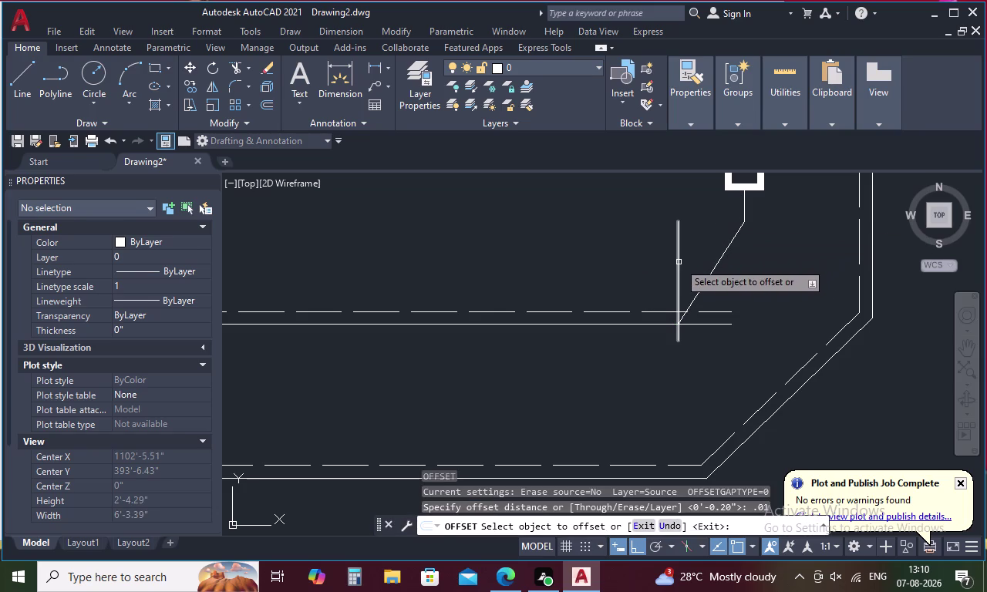
click(679, 263)
click(694, 263)
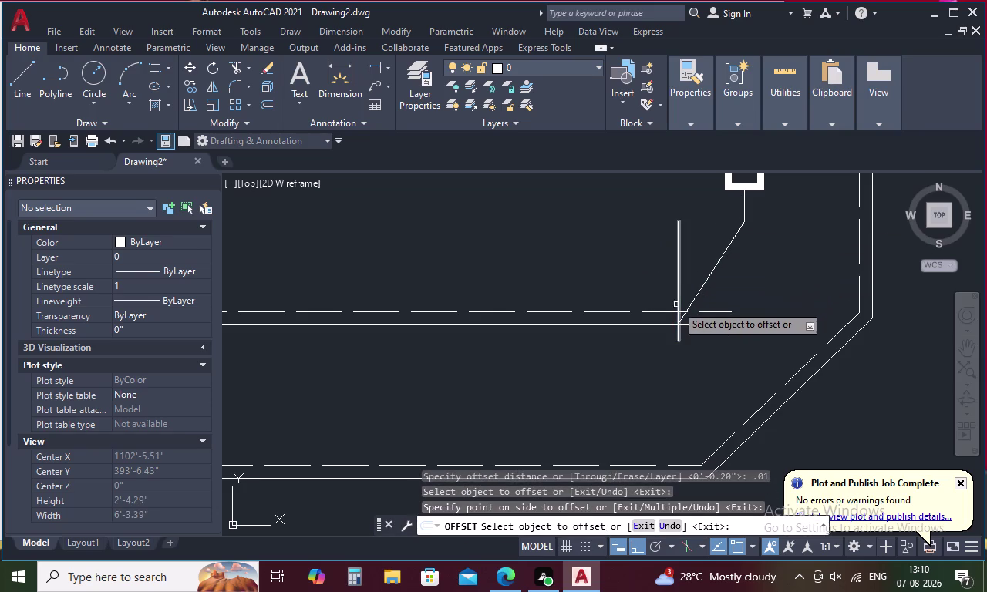
scroll(up, 3)
scroll(up, 3)
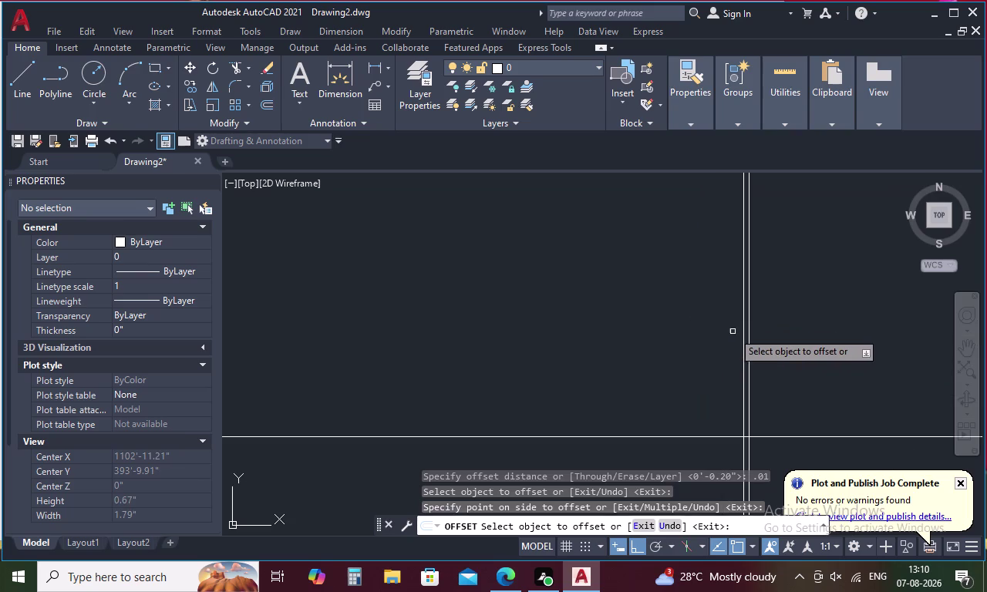
key(Escape)
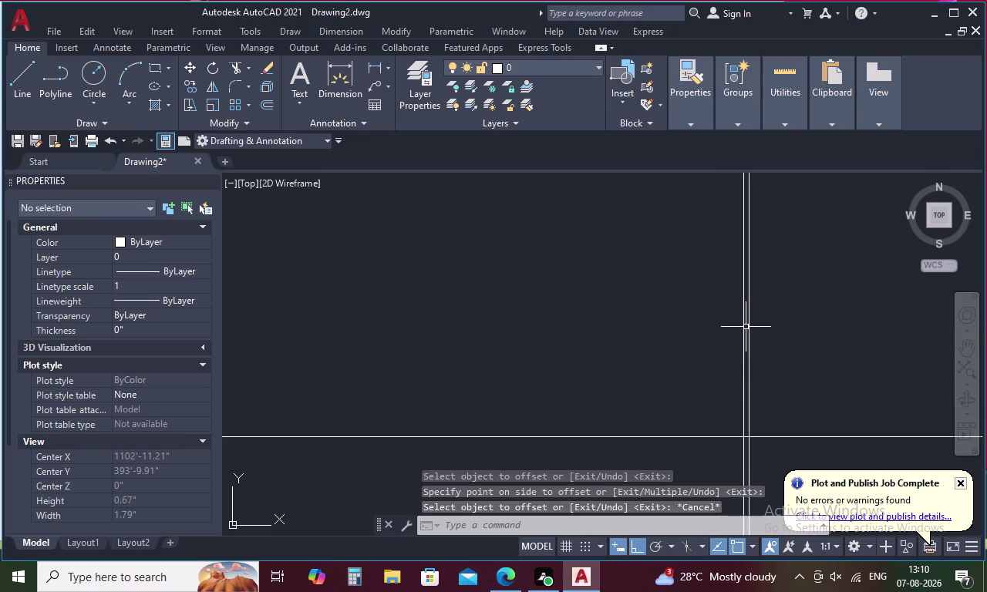
click(743, 327)
key(Delete)
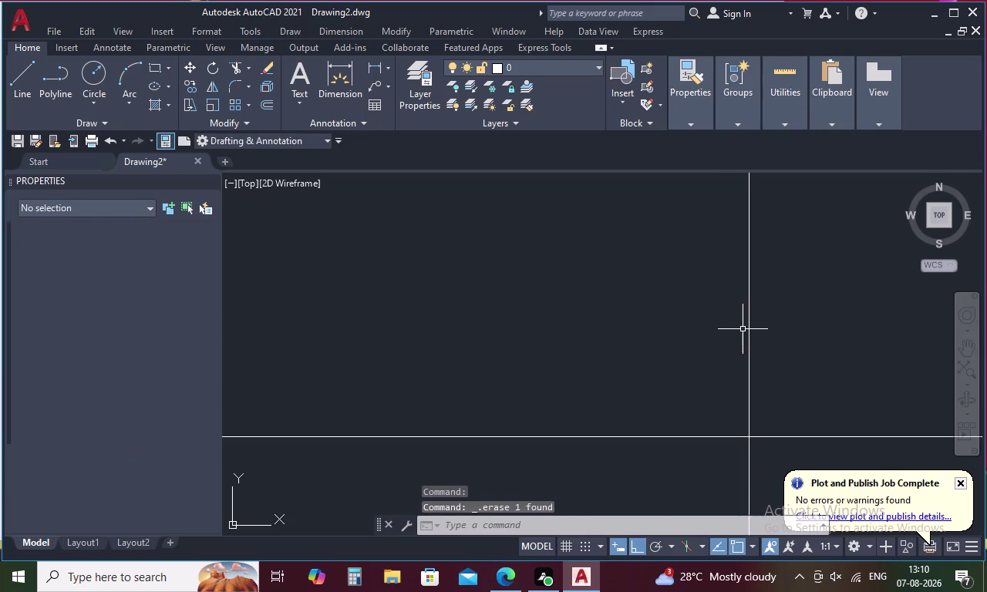
Erase the old slanted line.
scroll(down, 3)
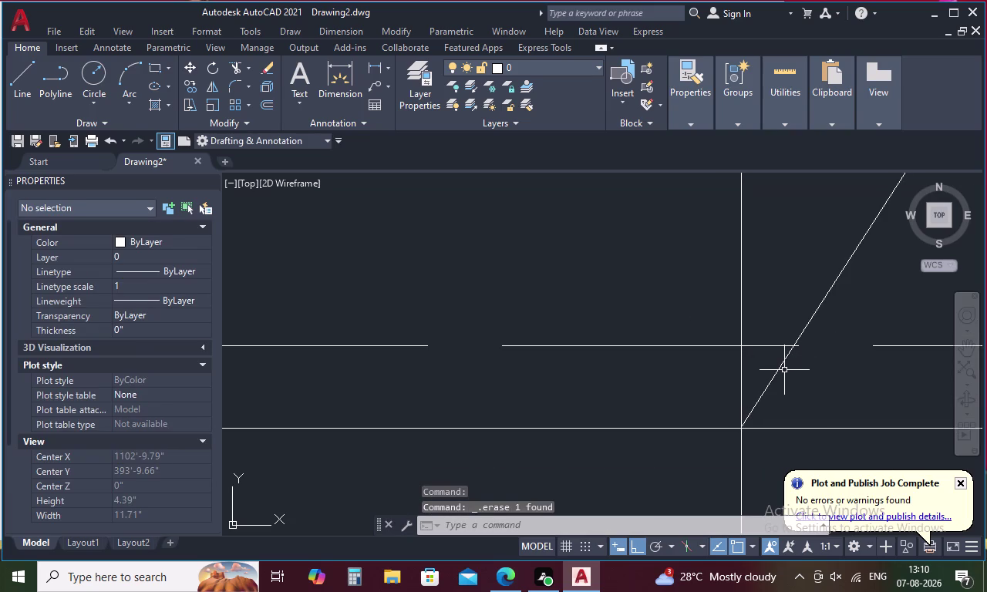
scroll(up, 3)
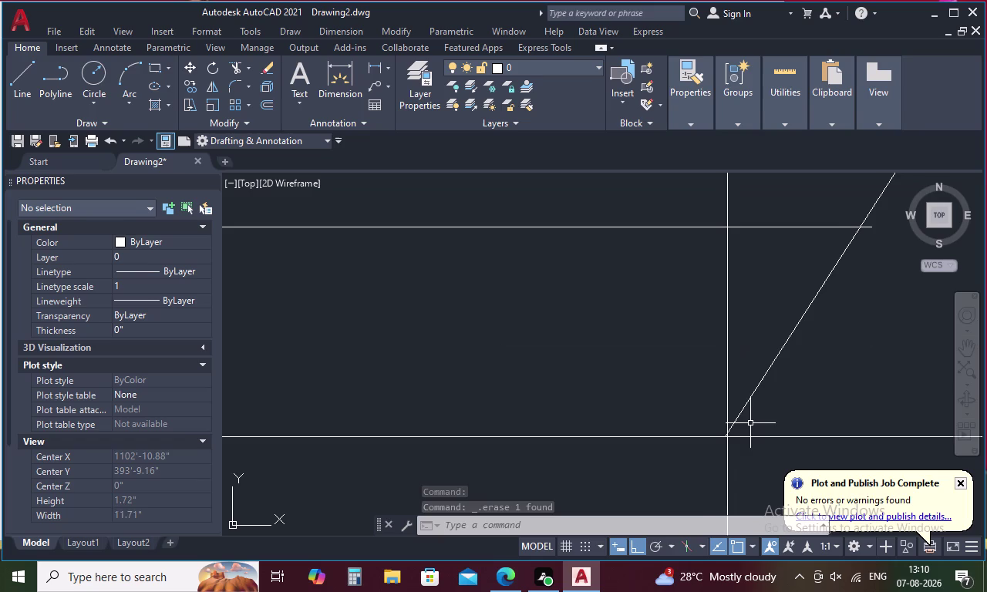
scroll(up, 3)
click(749, 387)
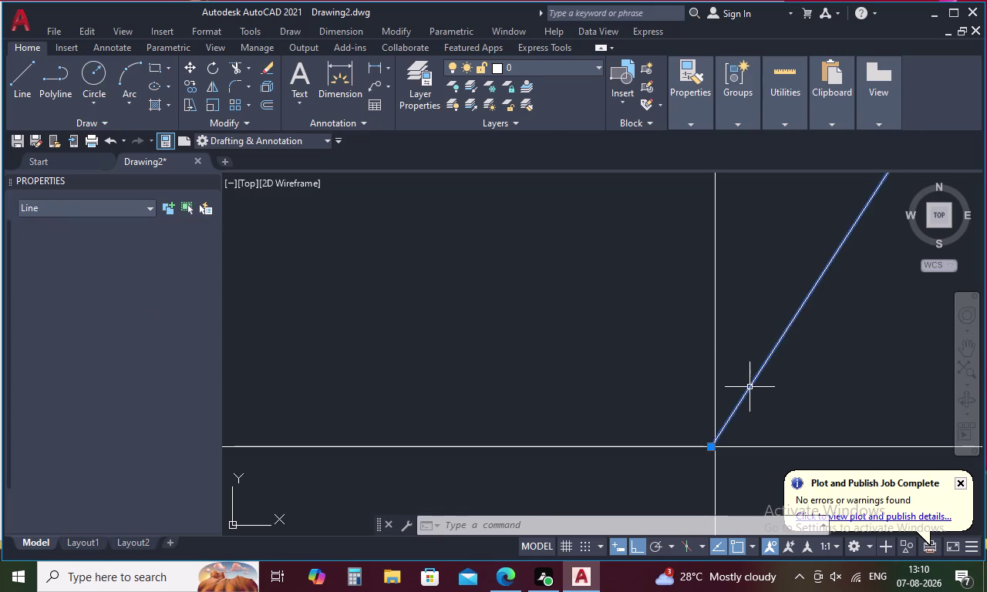
key(Delete)
scroll(down, 3)
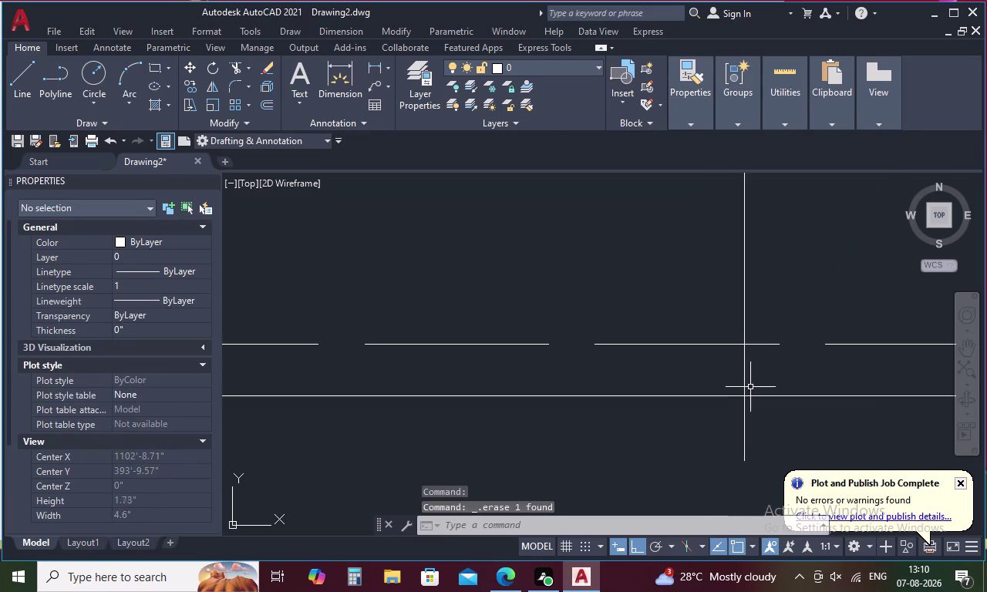
scroll(down, 3)
Draw a new line from the lower edge to the landing post corner.
key(l)
key(space)
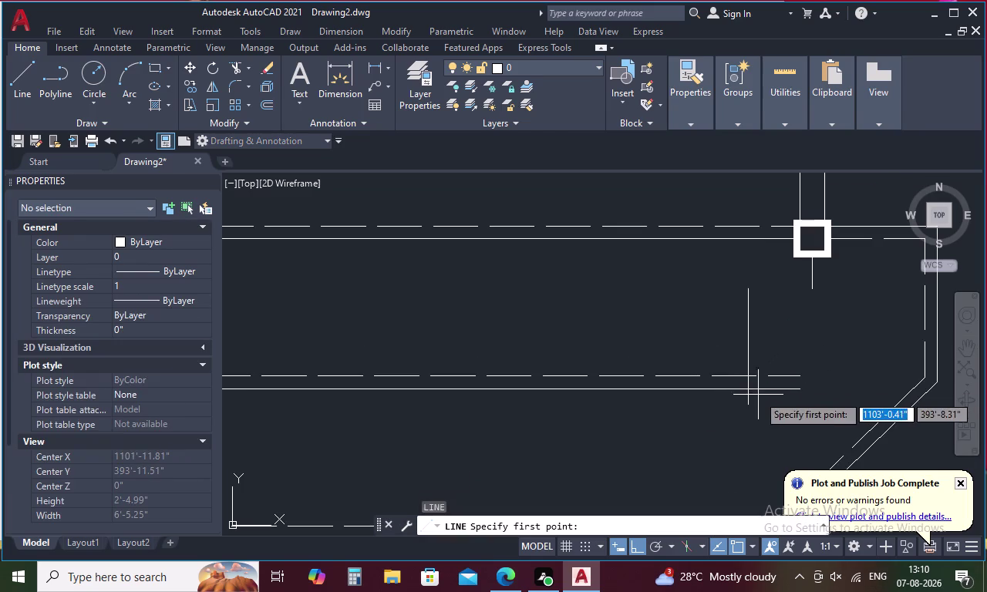
scroll(up, 3)
click(743, 385)
scroll(down, 3)
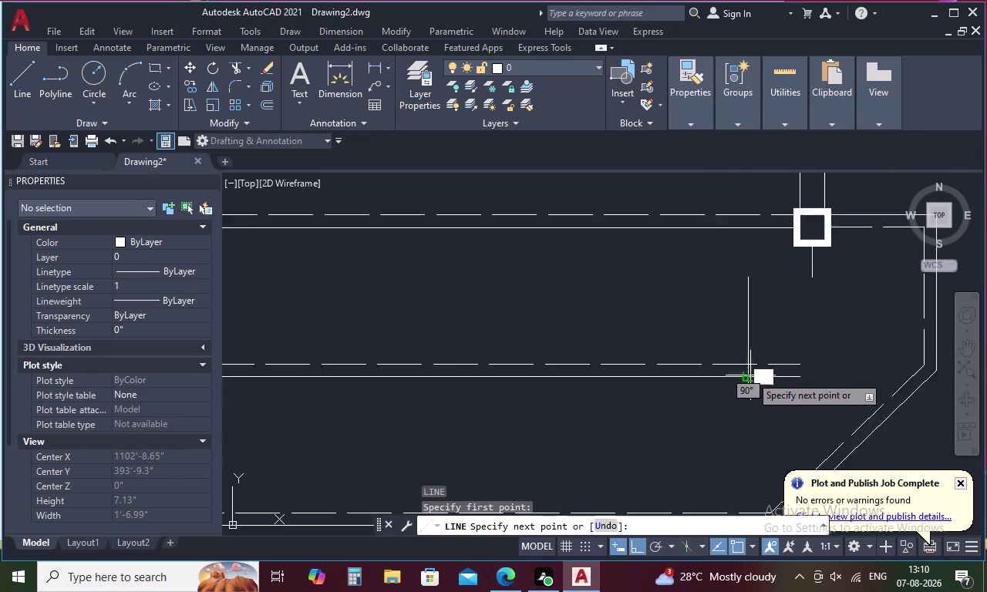
click(788, 309)
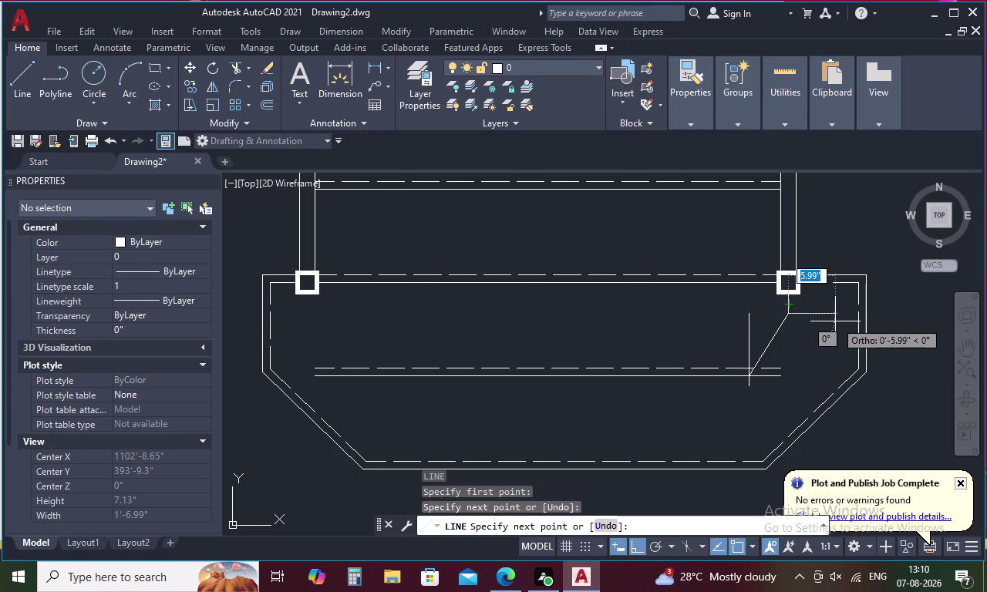
key(Escape)
Abandon a started offset and measure the new diagonal at about 9.51 inches.
text(O)
key(space)
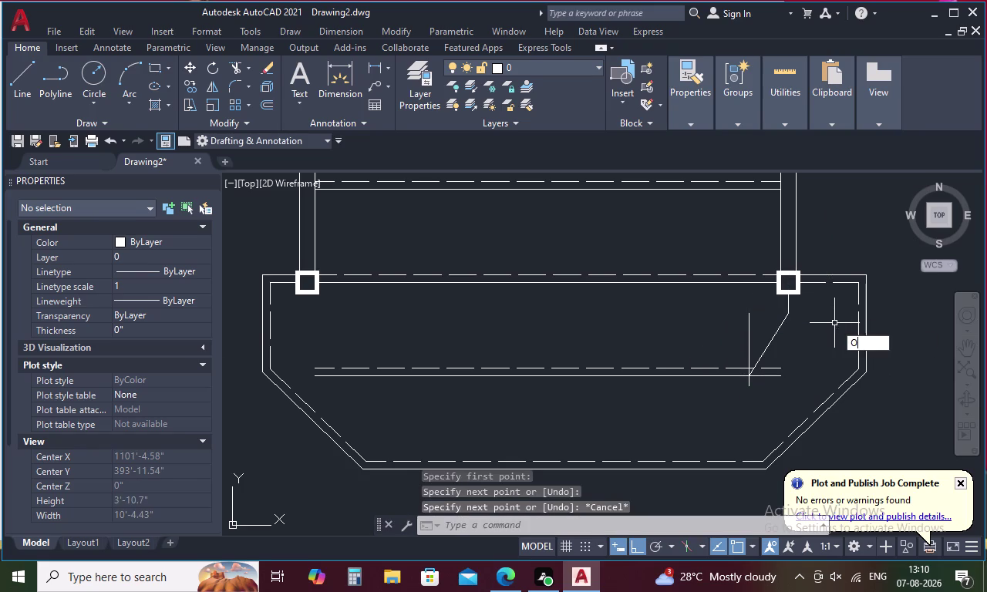
key(period)
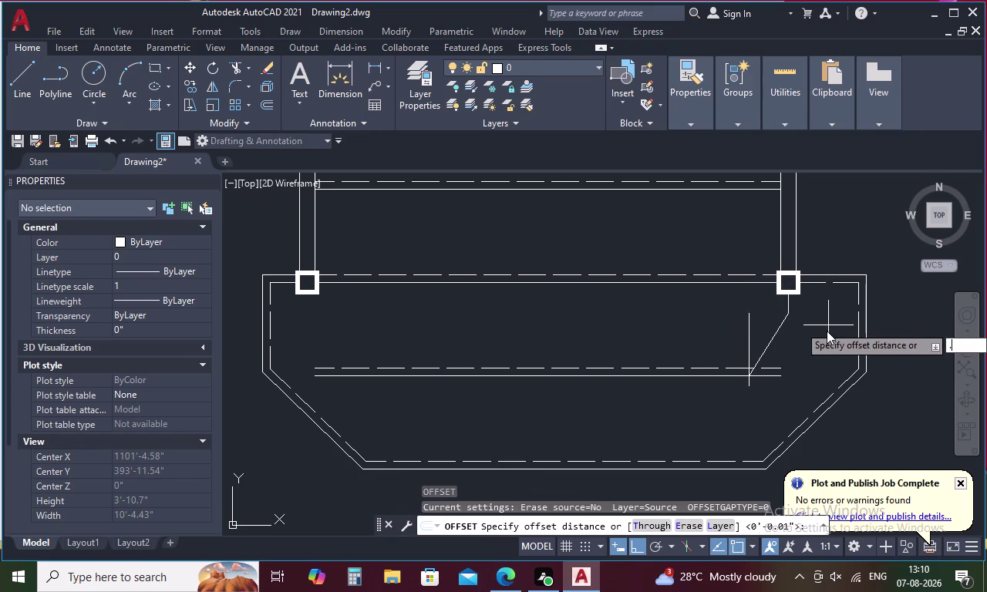
key(Escape)
text(DI)
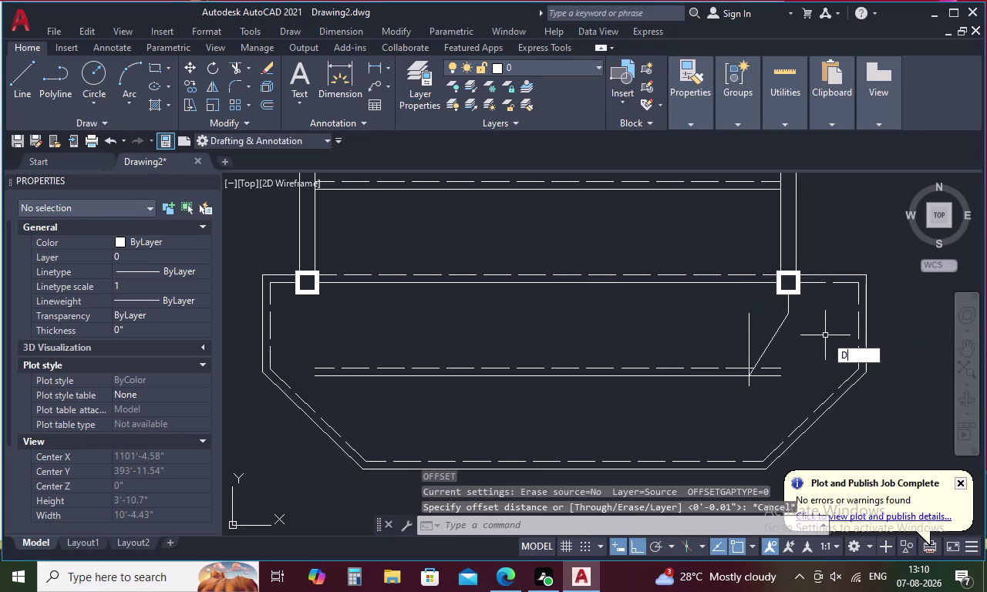
key(space)
click(747, 378)
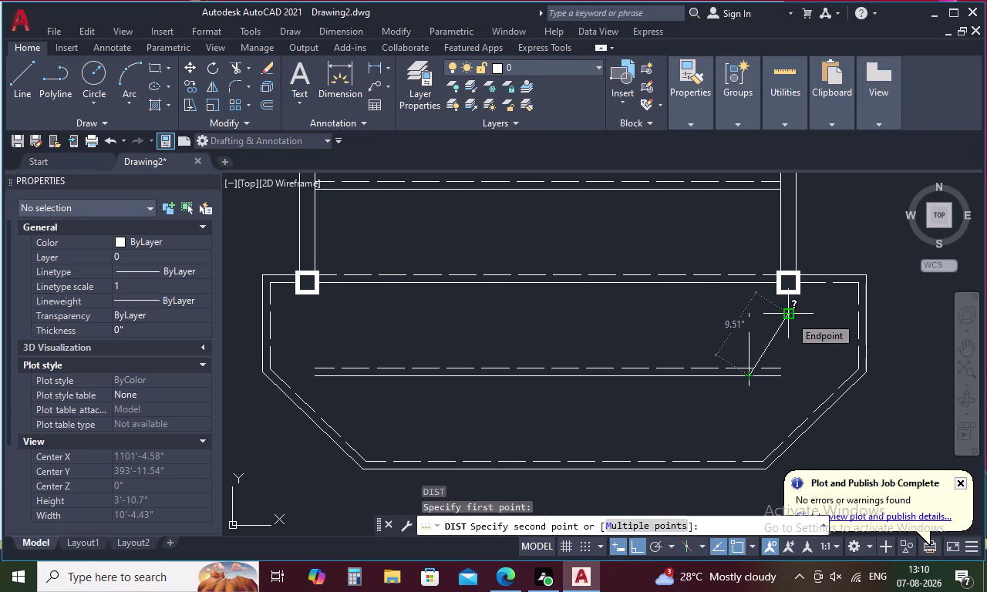
scroll(up, 3)
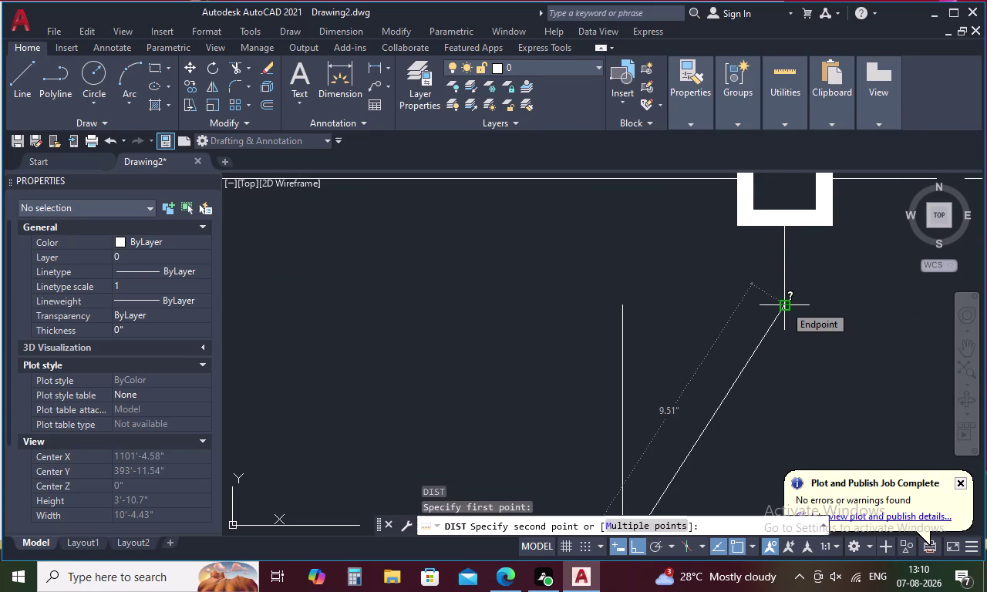
scroll(down, 3)
key(Escape)
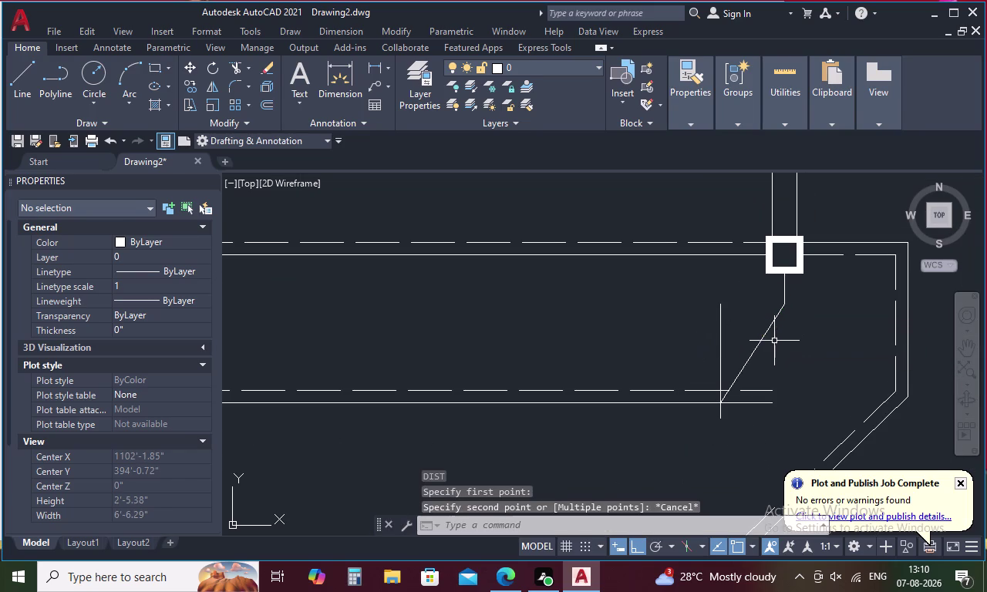
Erase the vertical construction line beside the diagonal.
click(719, 350)
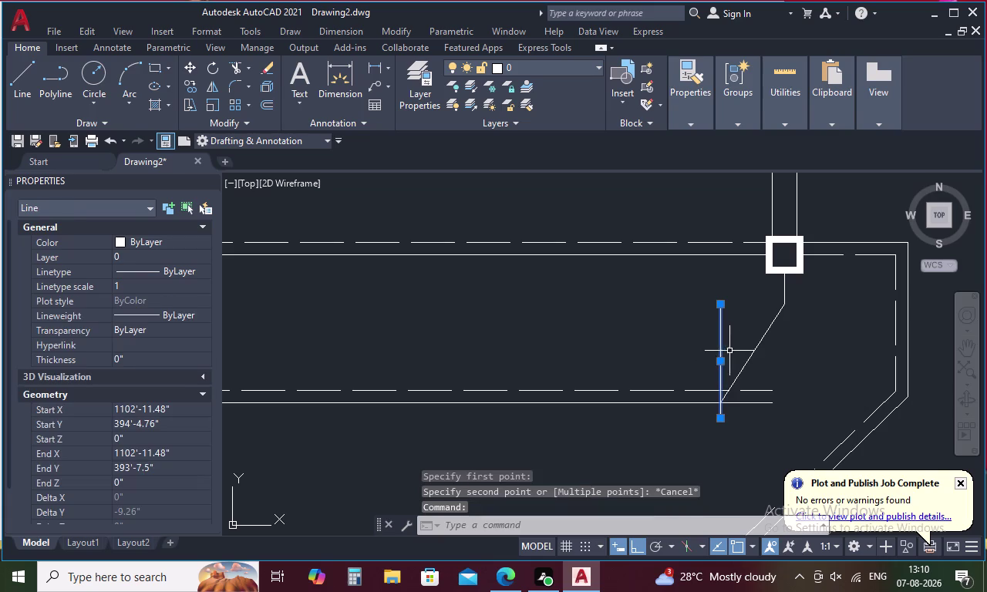
key(Delete)
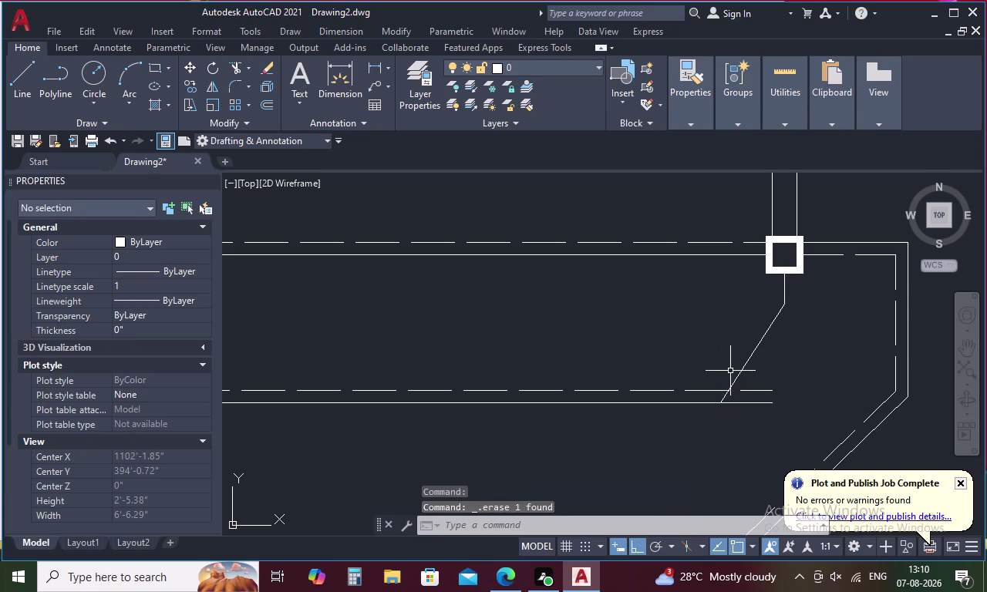
text(TR)
key(space)
Trim the dashed lines beyond the slanted line at the landing's right inner corner.
click(754, 392)
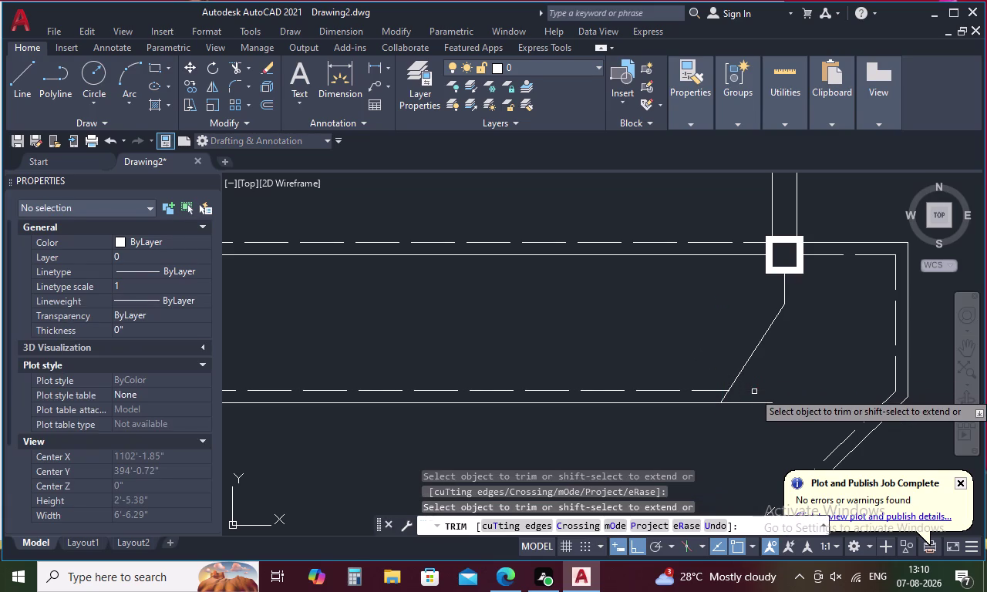
click(742, 402)
scroll(down, 3)
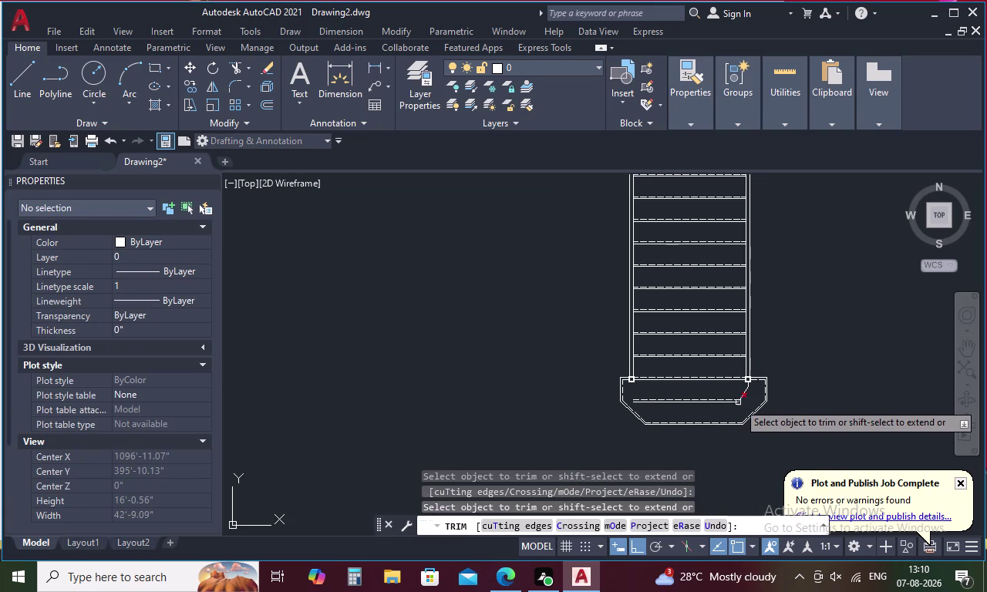
middle_drag(714, 407, 794, 386)
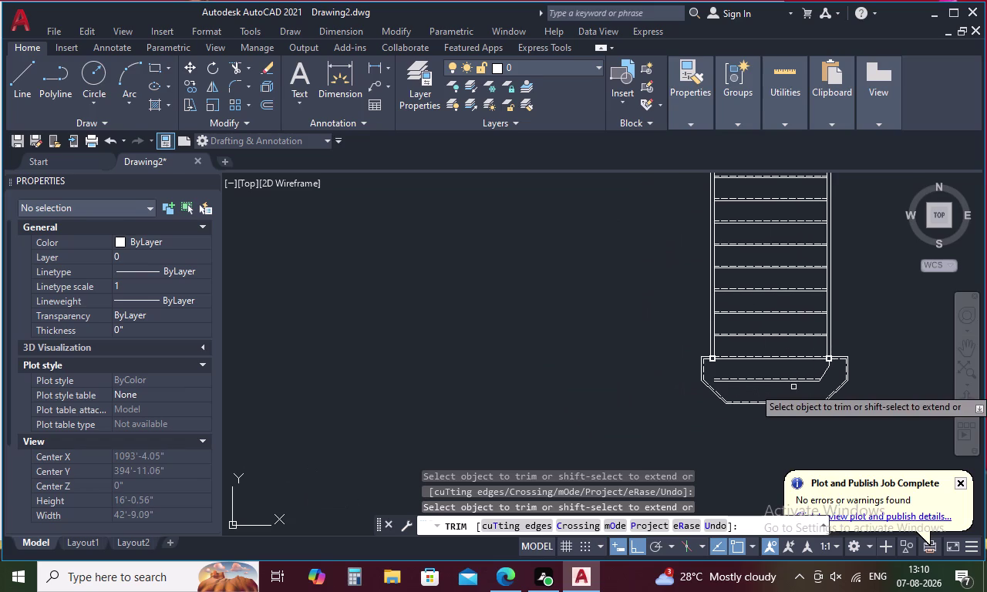
key(Escape)
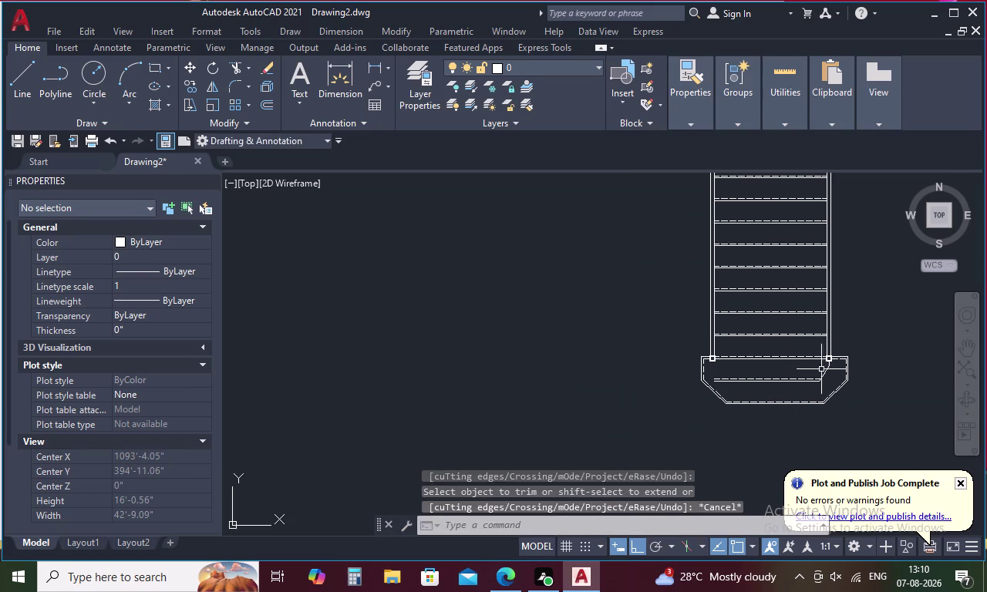
scroll(up, 3)
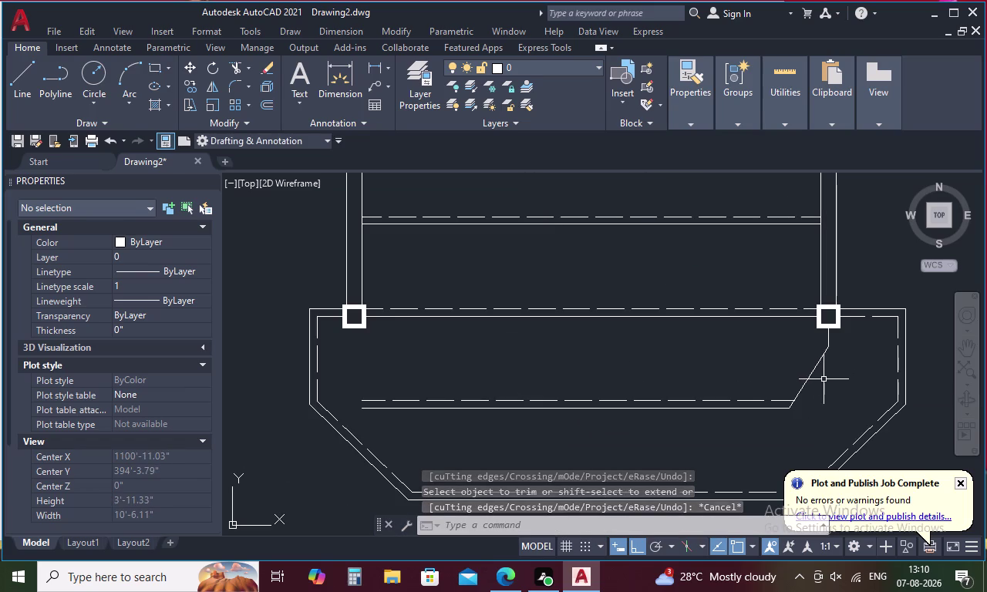
key(Escape)
text(O)
key(space)
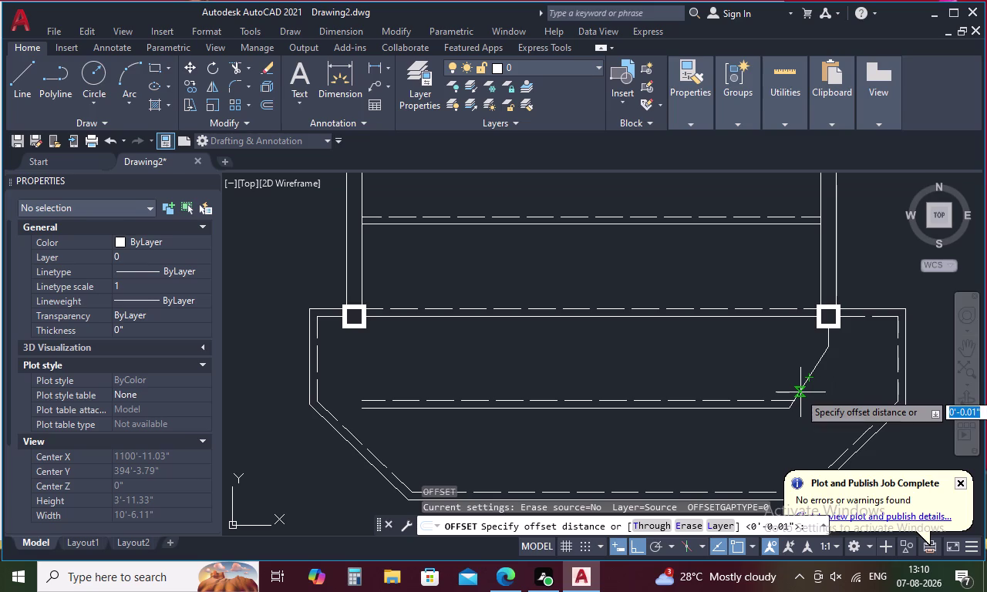
Offset the right diagonal flight edge by 1.
text(1)
key(space)
click(810, 375)
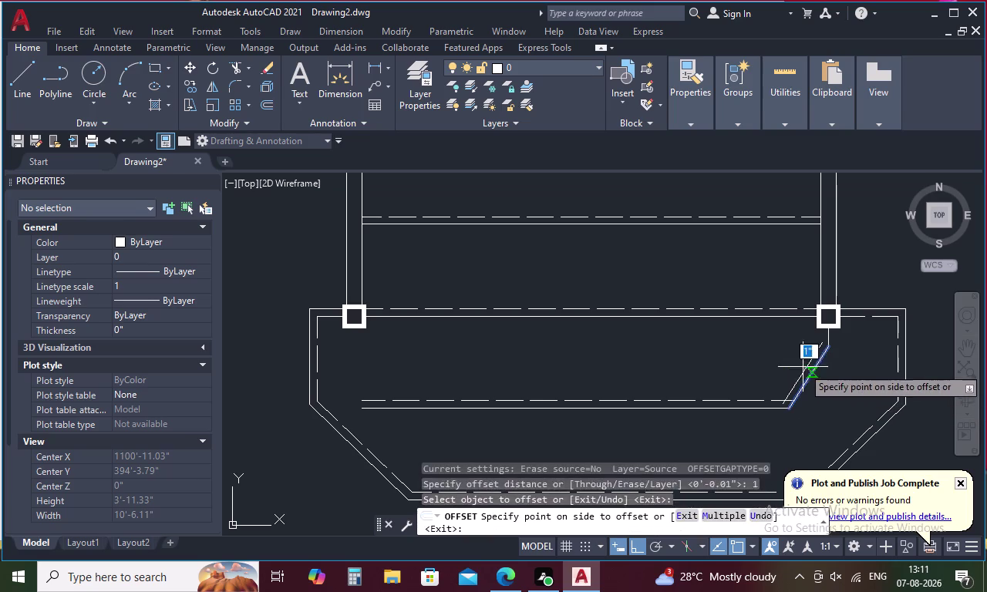
click(796, 361)
key(Escape)
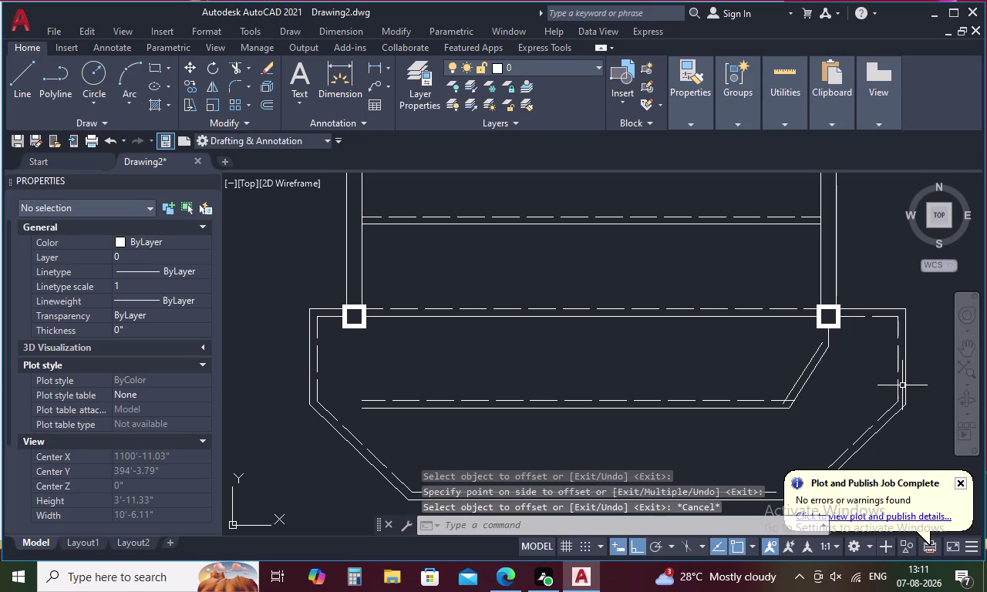
Make the new diagonal copy dashed by matching the dashed edge's properties.
key(m)
text(A)
key(space)
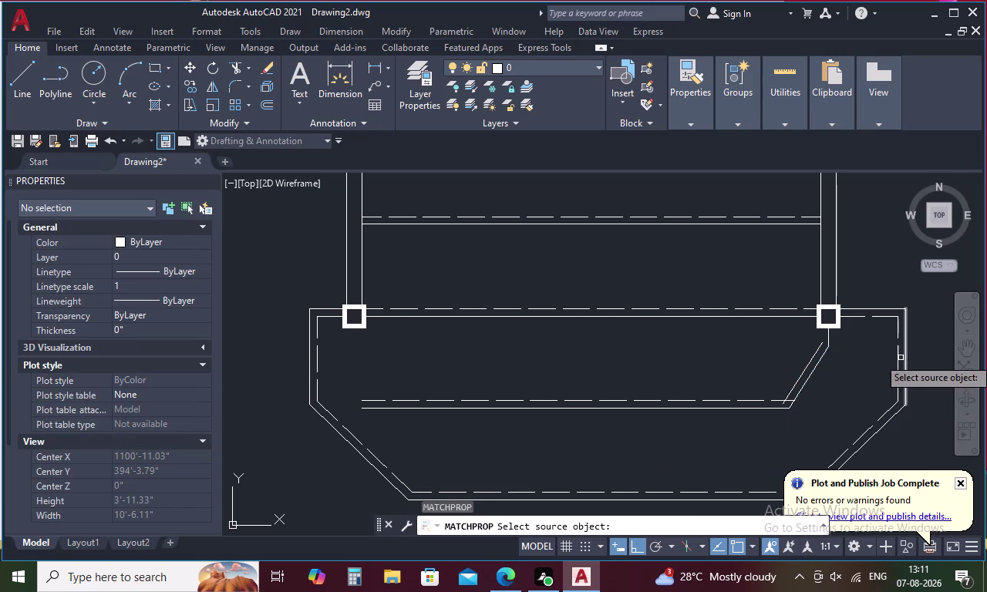
click(897, 349)
click(814, 356)
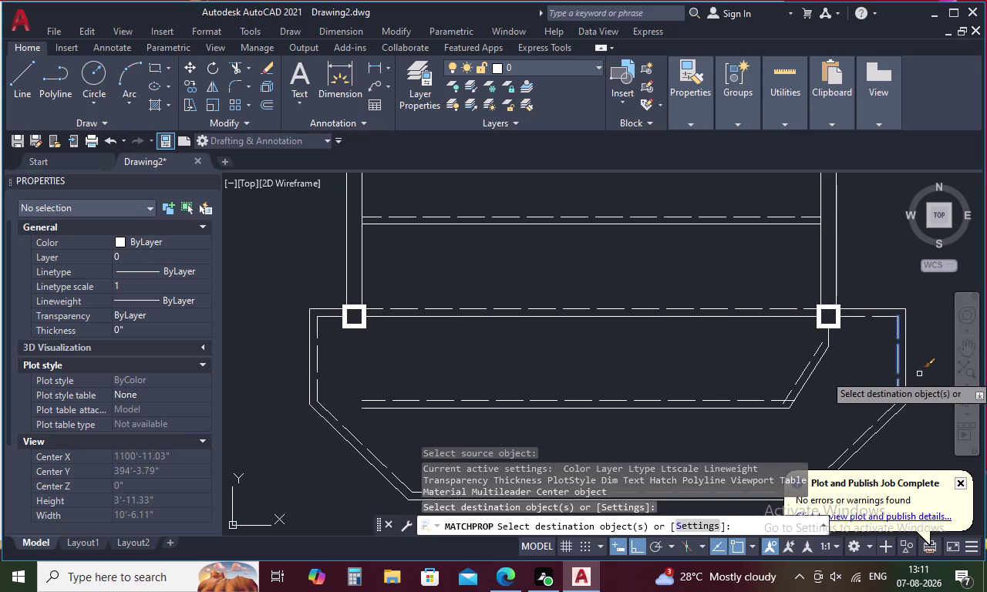
key(Escape)
Draw a short line from the copy's top up to the landing post.
key(l)
key(space)
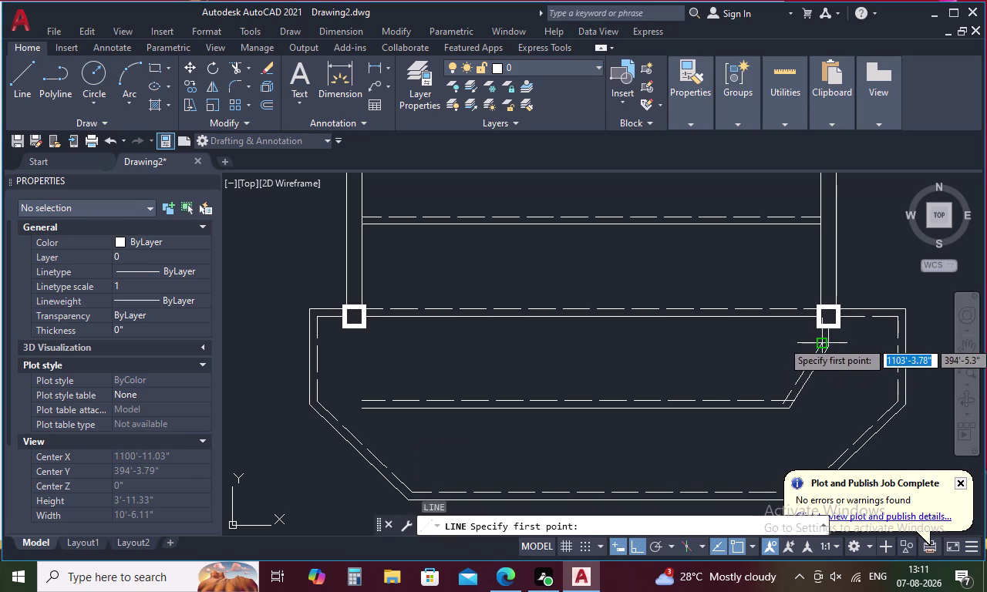
click(820, 341)
scroll(up, 3)
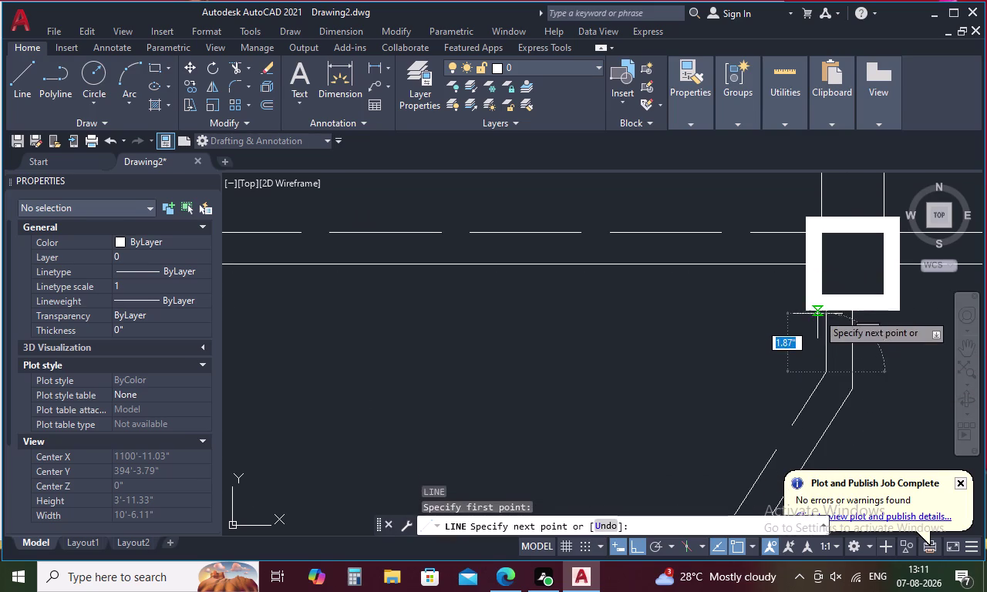
click(819, 310)
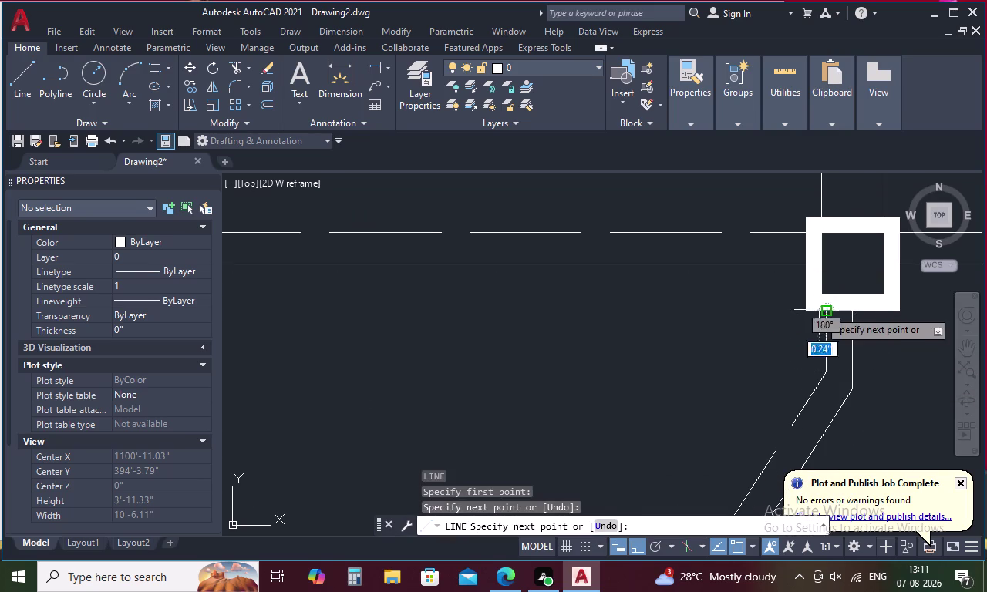
key(Escape)
scroll(down, 3)
Select the right diagonal edge lines and bring up their right-click menu.
drag(855, 358, 851, 365)
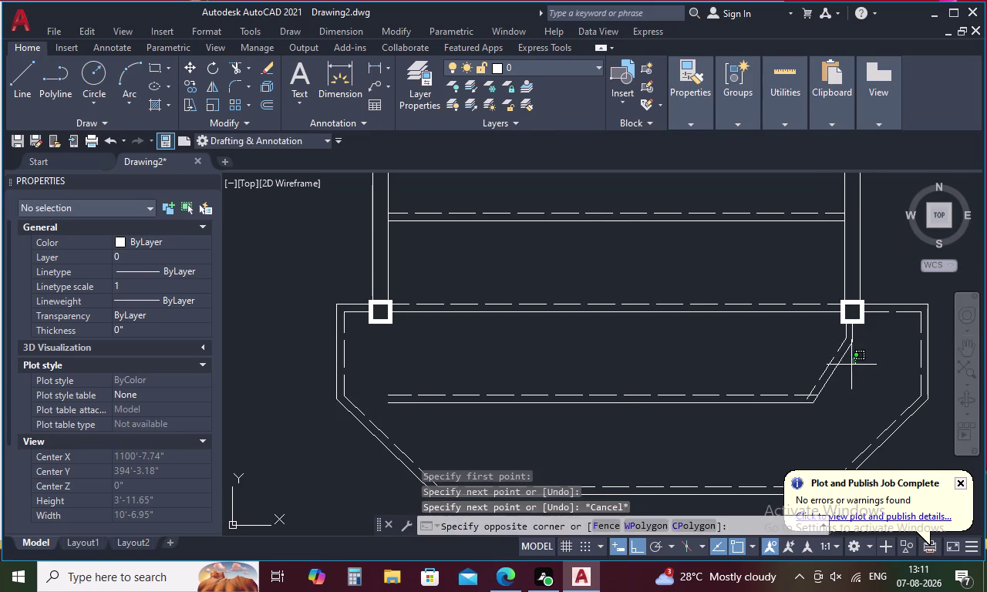
drag(851, 364, 787, 331)
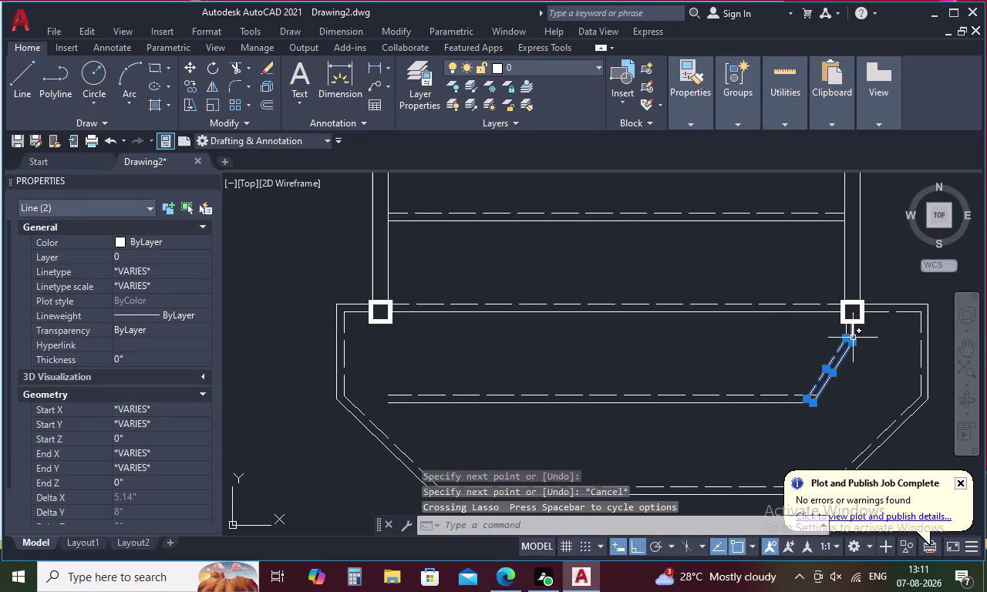
scroll(up, 3)
drag(863, 329, 800, 323)
right_click(789, 333)
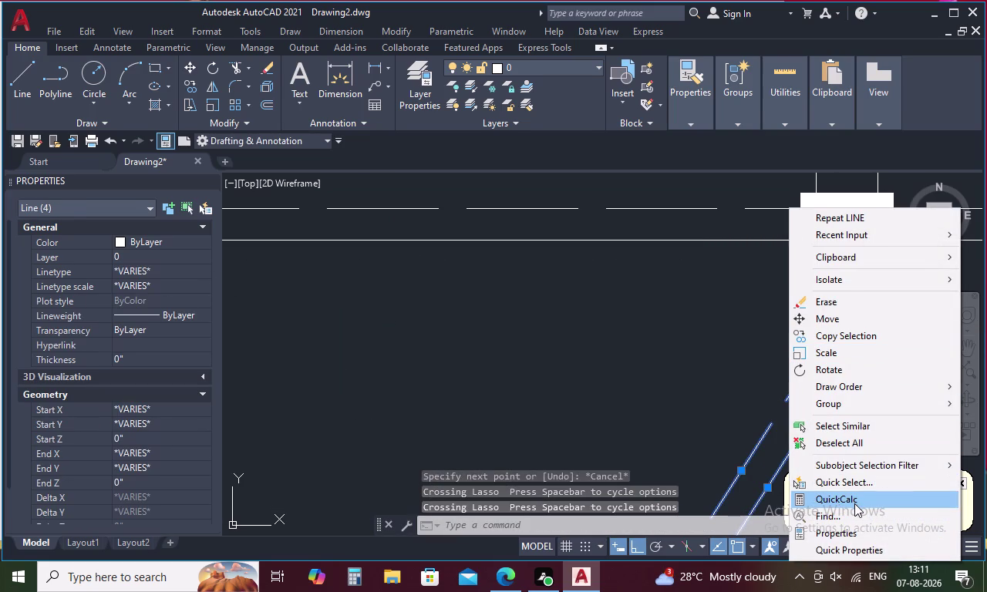
Begin a first MI mirror attempt on the right diagonal lines, then cancel it.
key(Escape)
text(MI)
key(space)
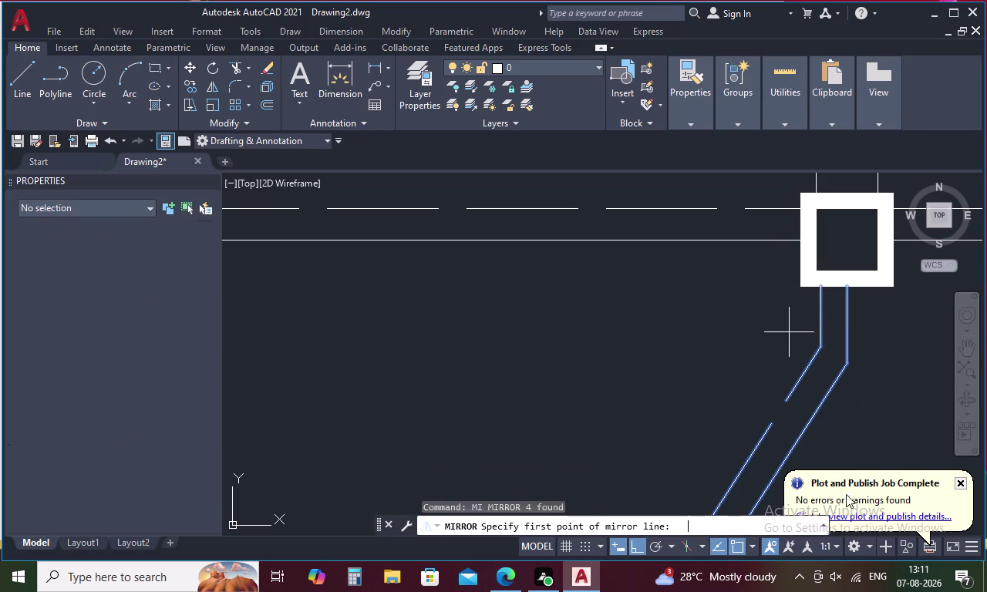
scroll(down, 3)
scroll(down, 3)
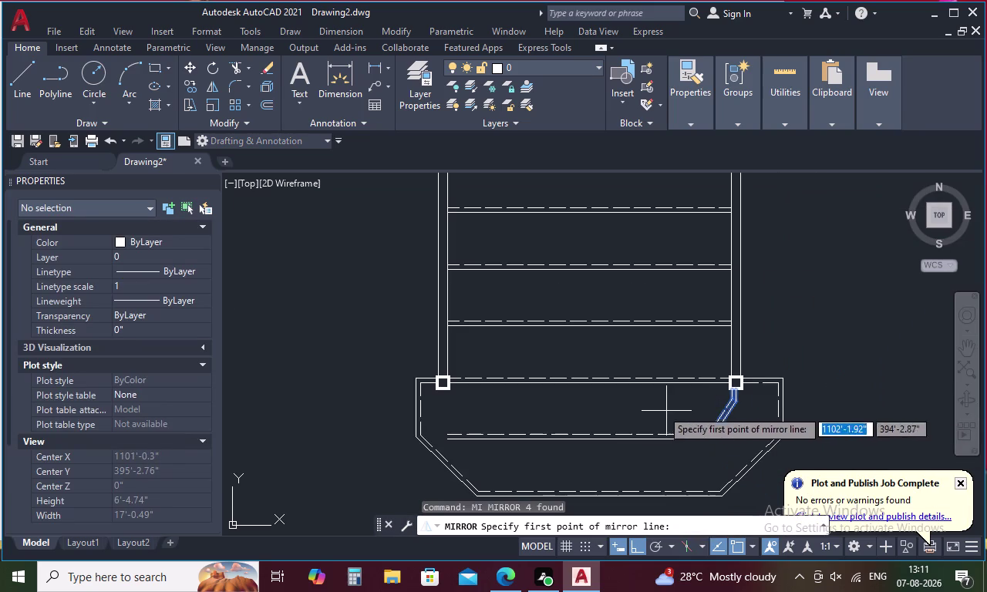
click(585, 437)
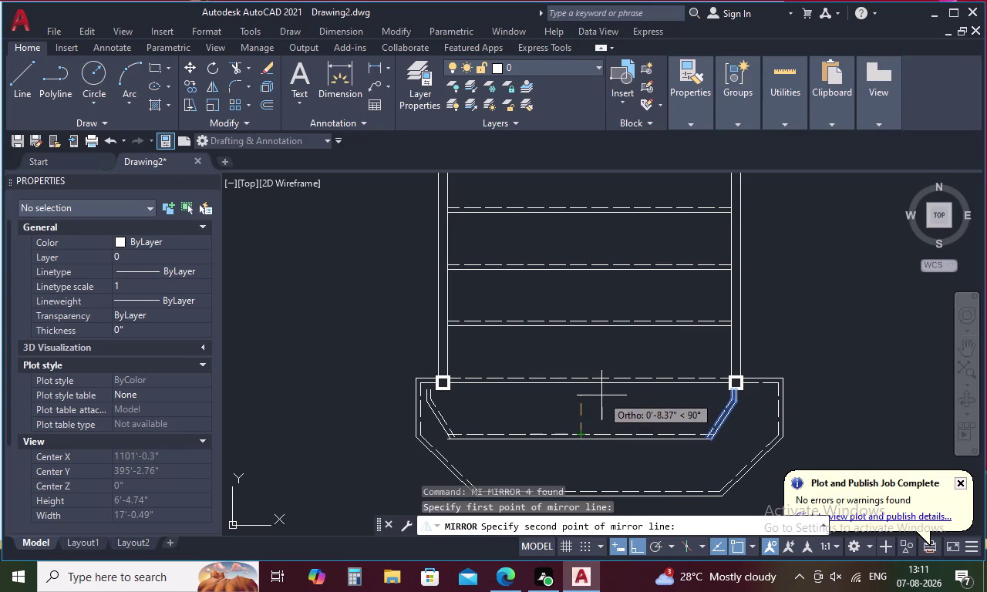
key(Escape)
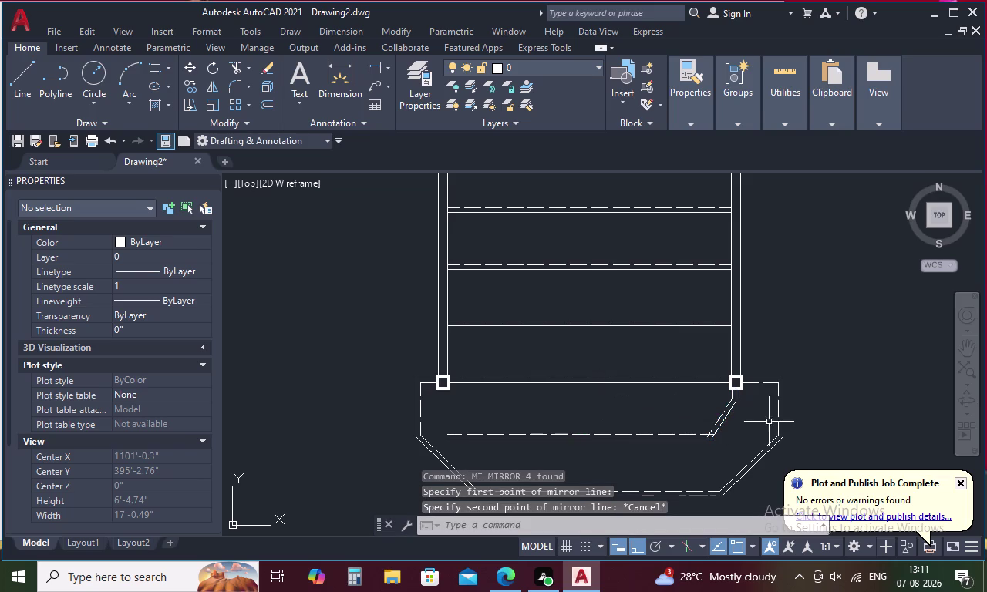
Reselect the four diagonal edge lines and cancel a second mirror attempt.
drag(747, 423, 693, 403)
scroll(up, 3)
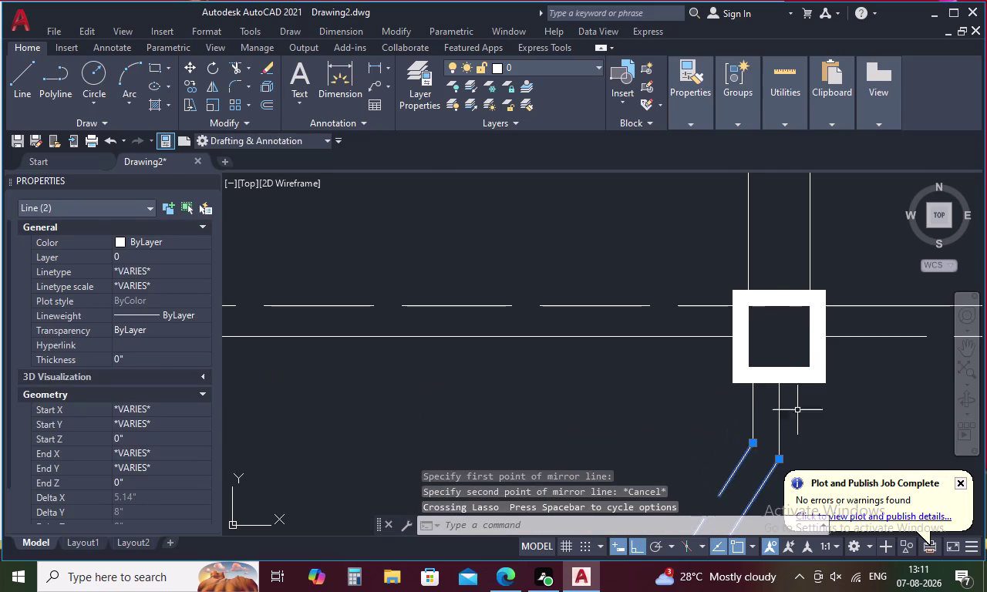
drag(814, 414, 713, 410)
scroll(down, 3)
middle_drag(709, 408, 698, 244)
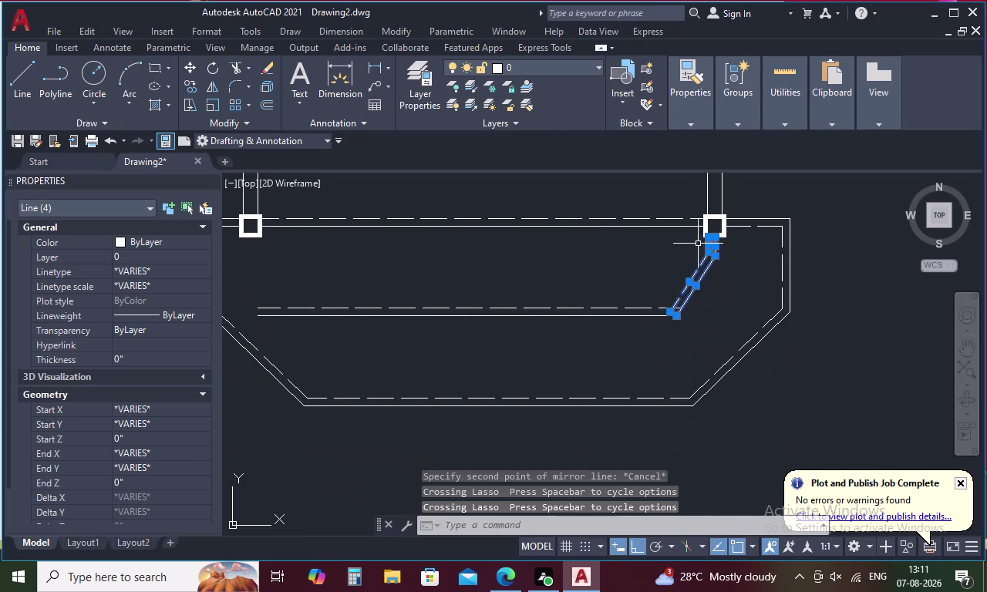
text(MI)
key(space)
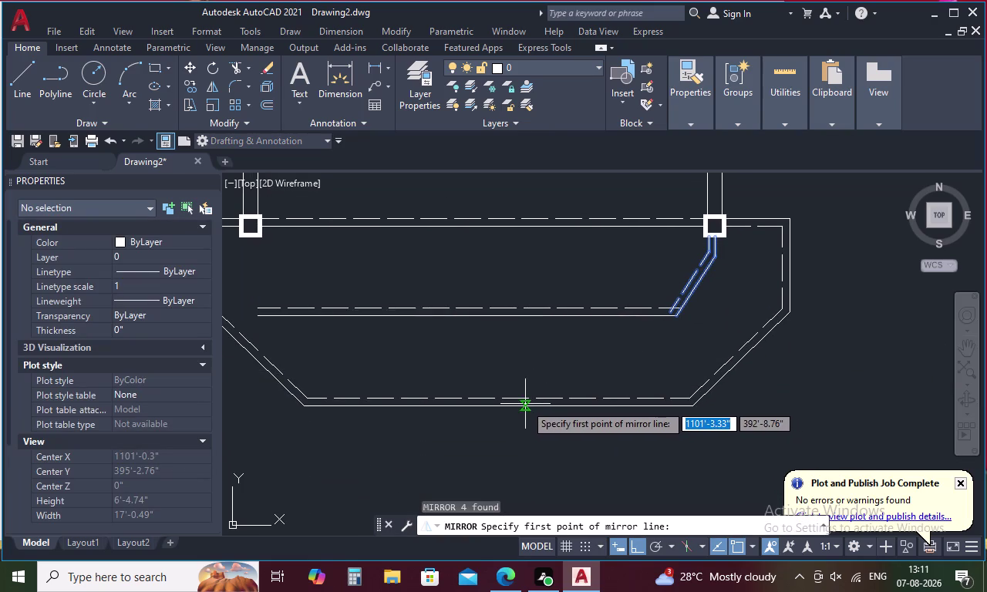
click(496, 405)
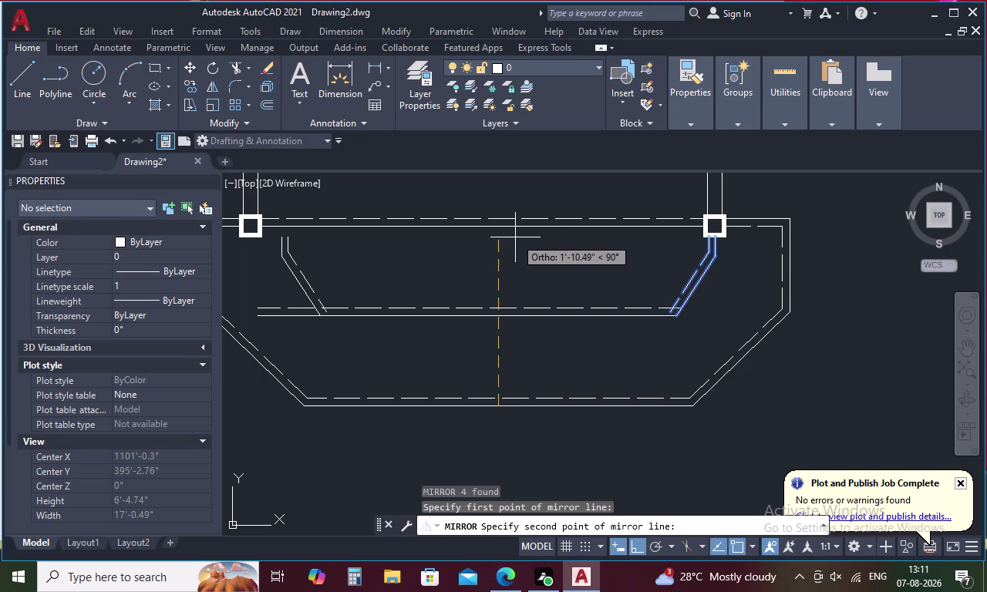
key(Escape)
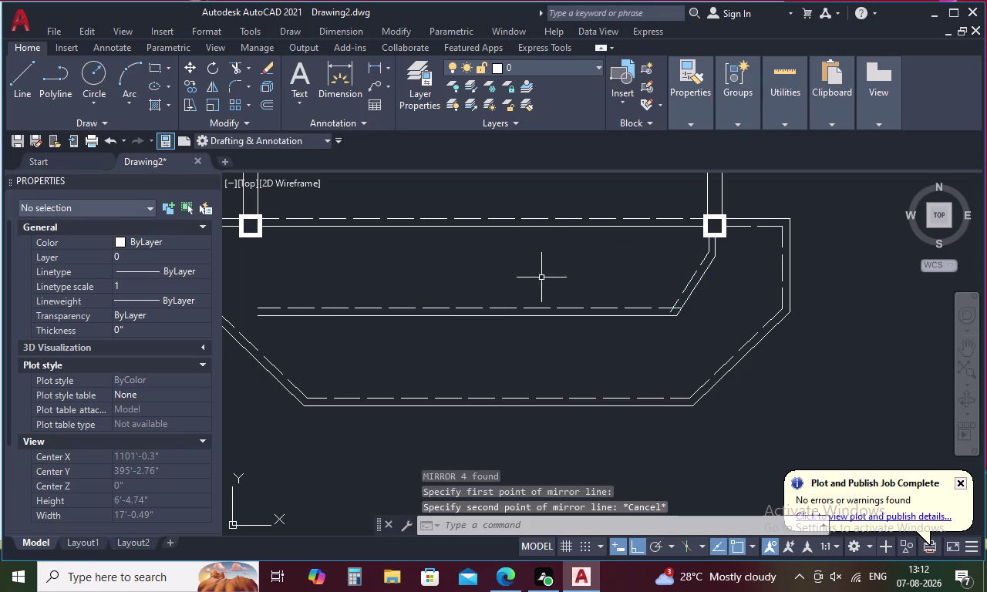
Mirror the right diagonals across a vertical axis from the top step's centre, keeping originals.
drag(732, 300, 661, 263)
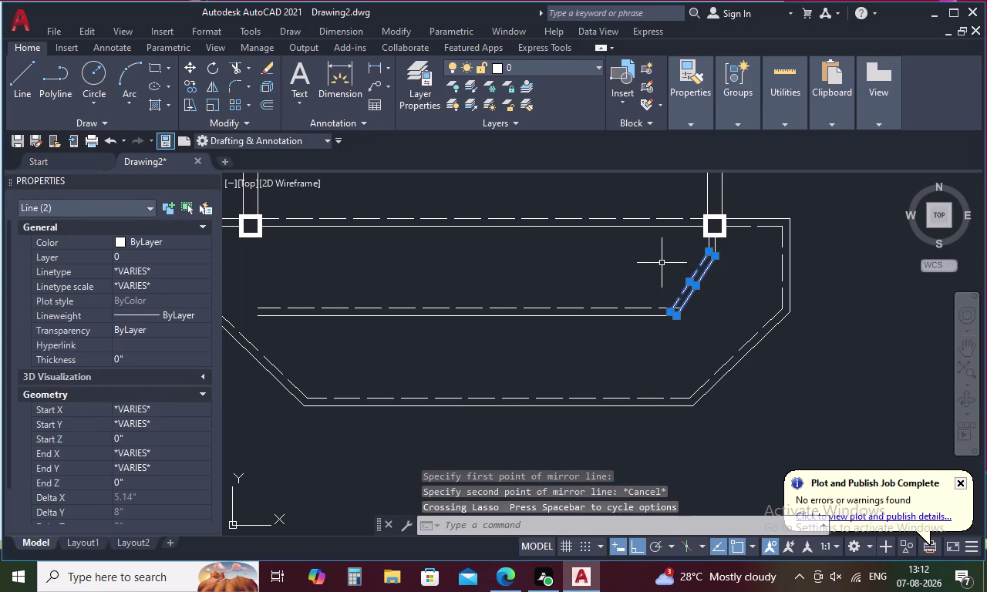
scroll(up, 3)
drag(717, 265, 668, 267)
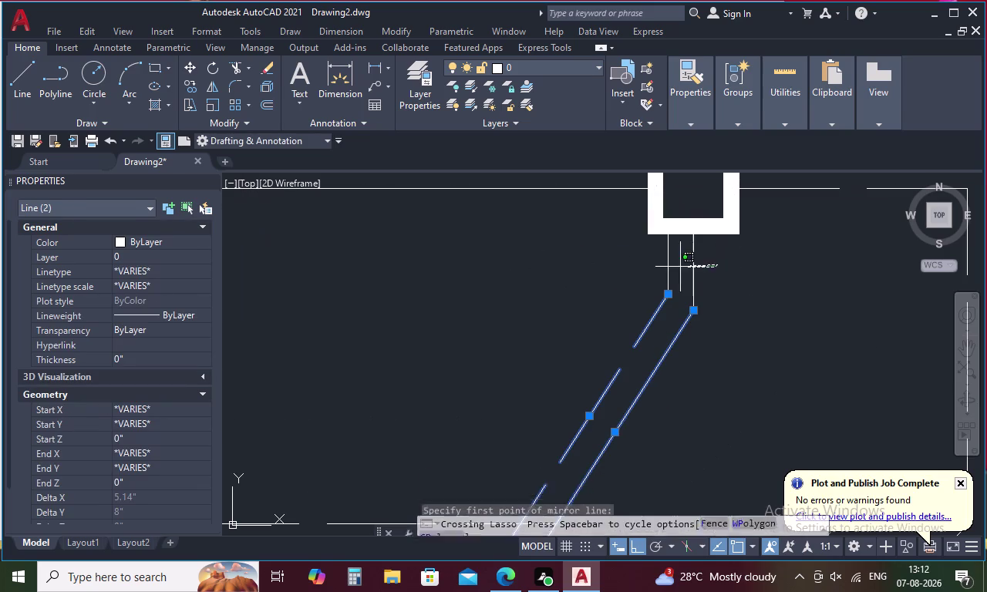
drag(668, 267, 628, 263)
text(MI)
key(space)
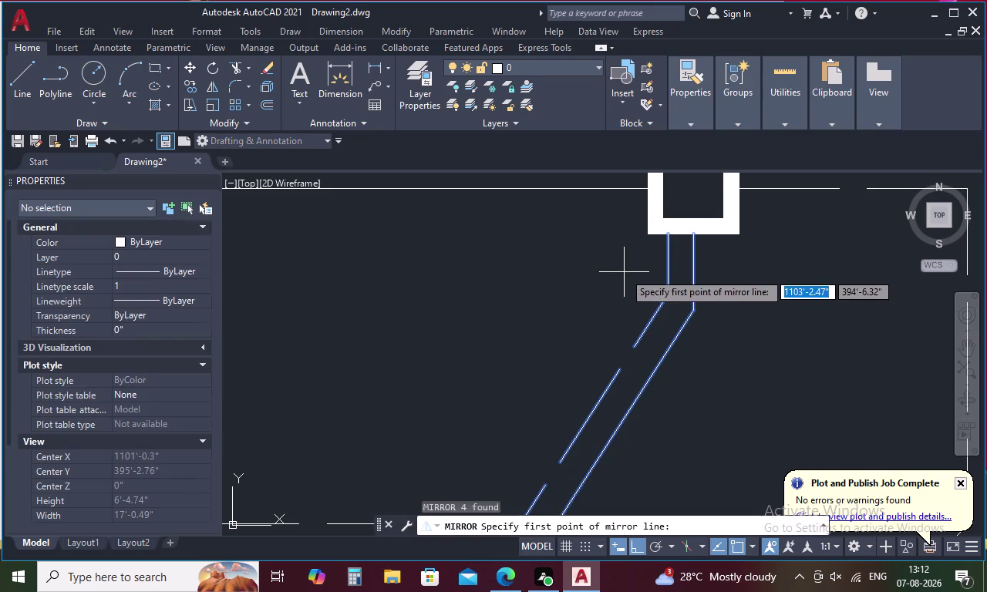
scroll(down, 3)
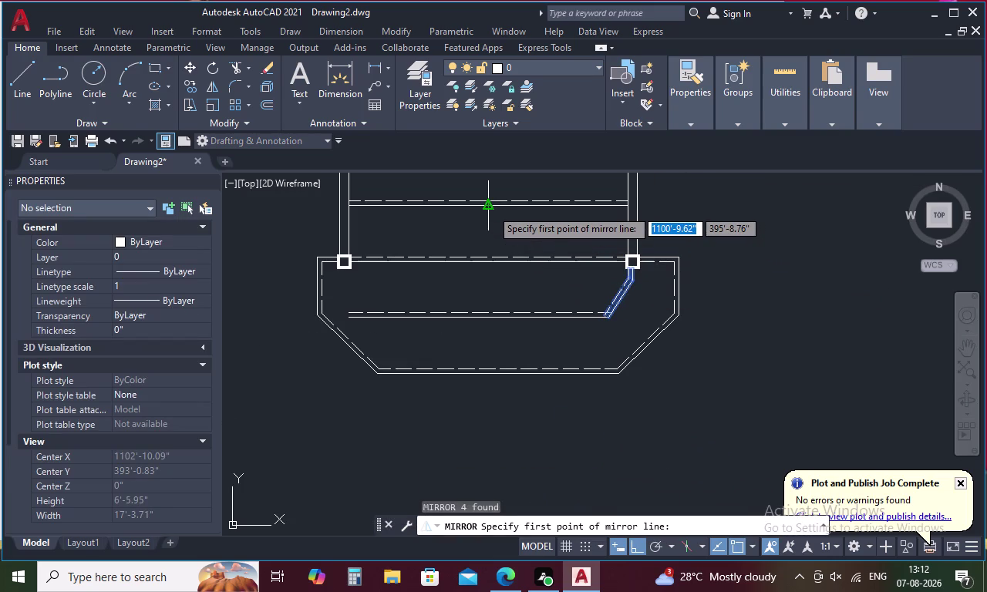
click(491, 209)
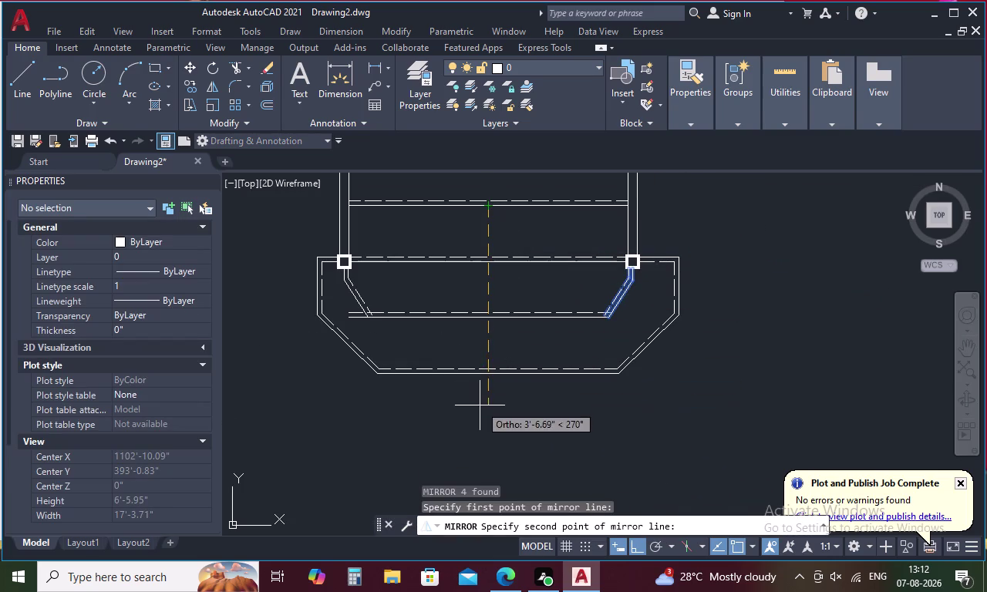
click(480, 405)
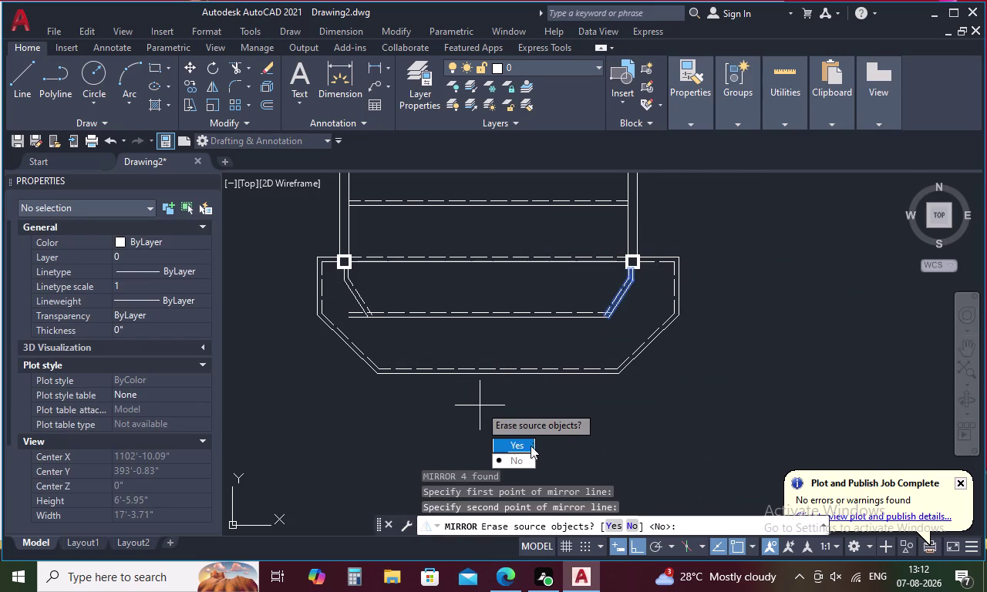
drag(519, 460, 479, 406)
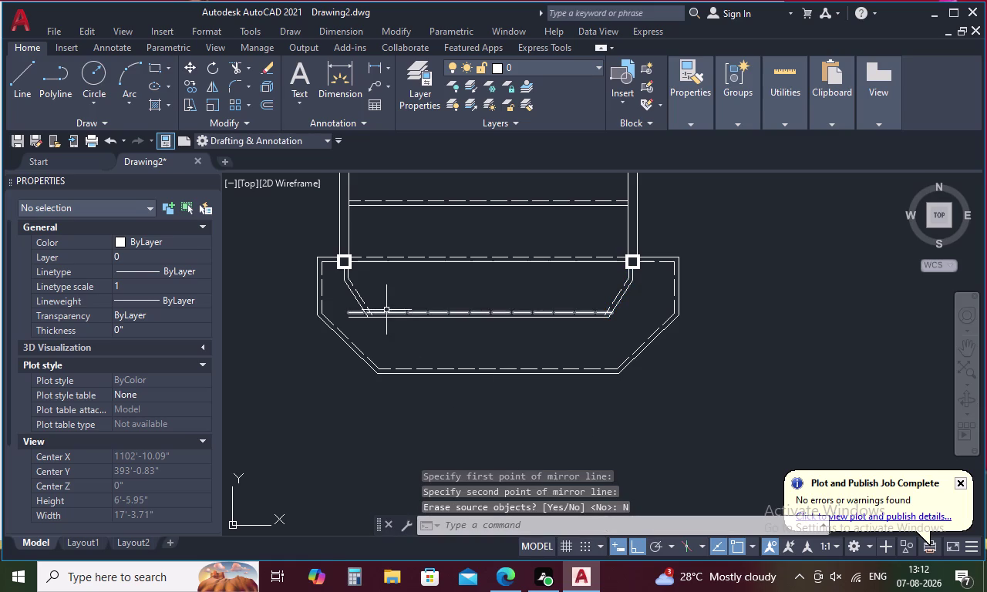
Trim the overhanging line ends at the chamfered base corner.
key(t)
text(R)
key(space)
scroll(up, 3)
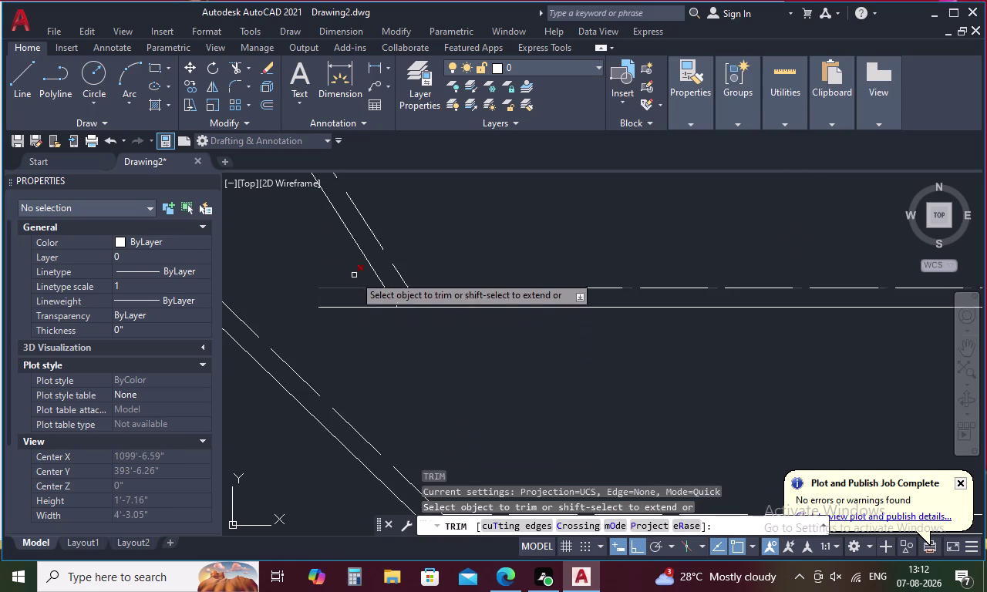
drag(354, 274, 355, 333)
click(396, 287)
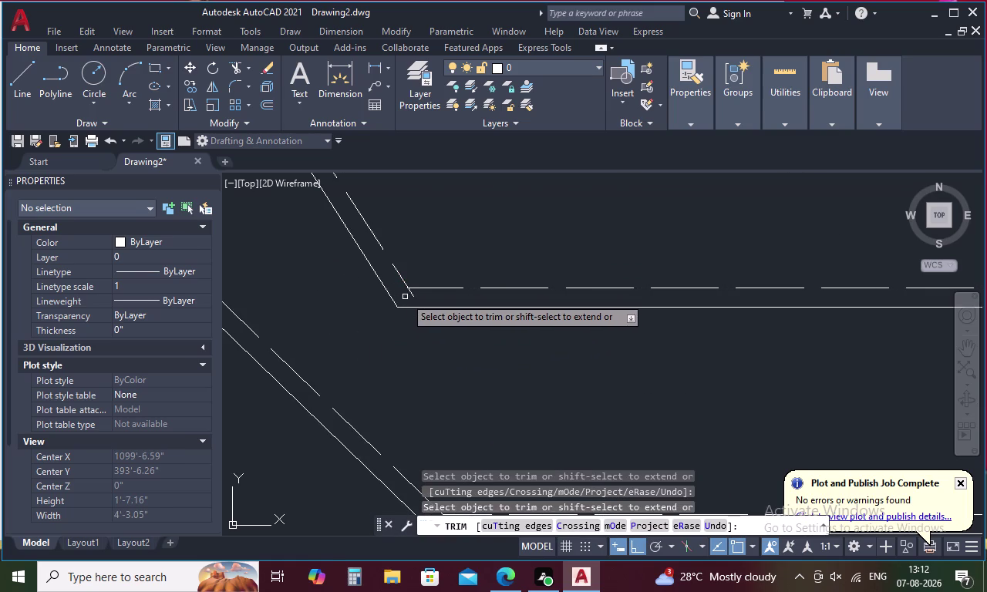
click(411, 296)
Trim the remaining crossing line ends along a fence path.
scroll(down, 3)
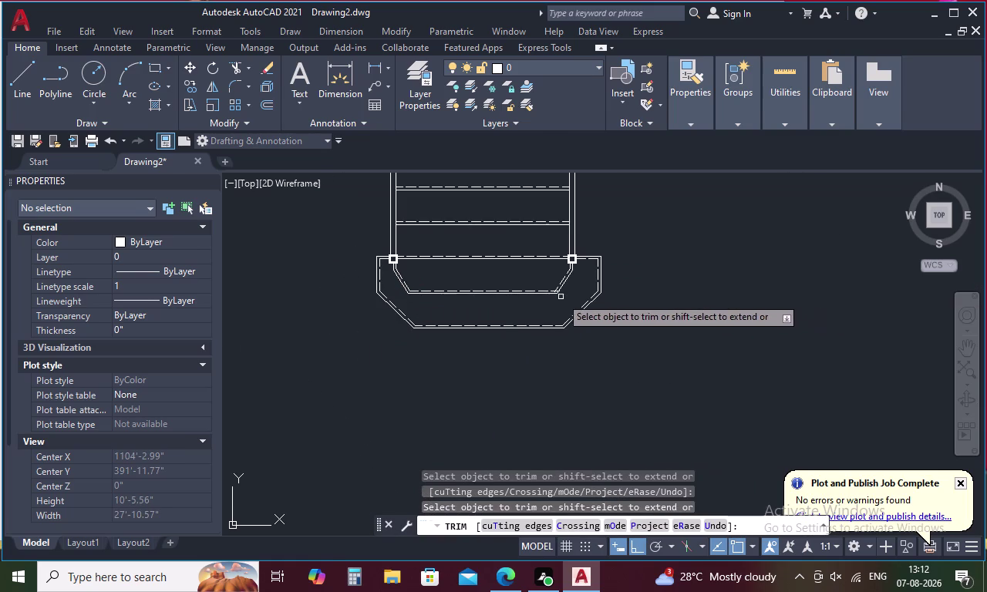
scroll(up, 3)
scroll(up, 3)
drag(544, 281, 500, 314)
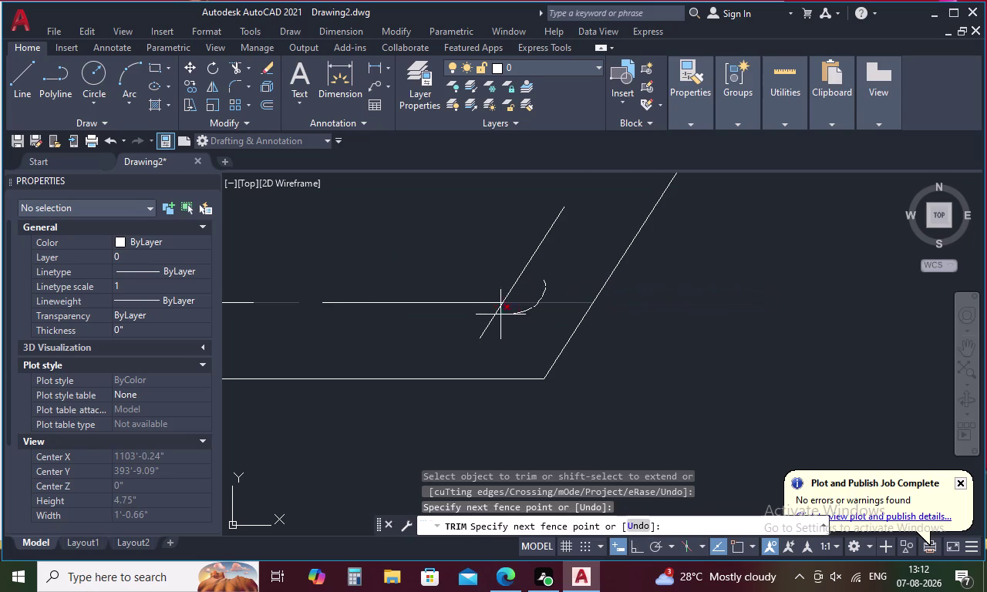
drag(501, 315, 482, 315)
scroll(down, 3)
scroll(down, 3)
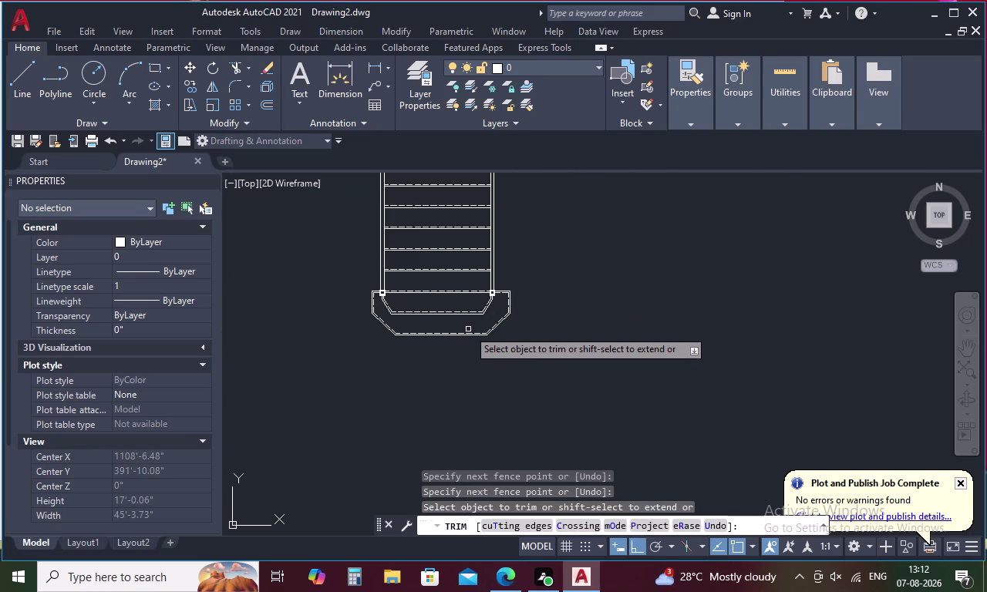
key(Escape)
Pan and zoom around the chamfered stair base to check the trimmed outline.
scroll(down, 3)
middle_drag(456, 319, 557, 327)
scroll(up, 3)
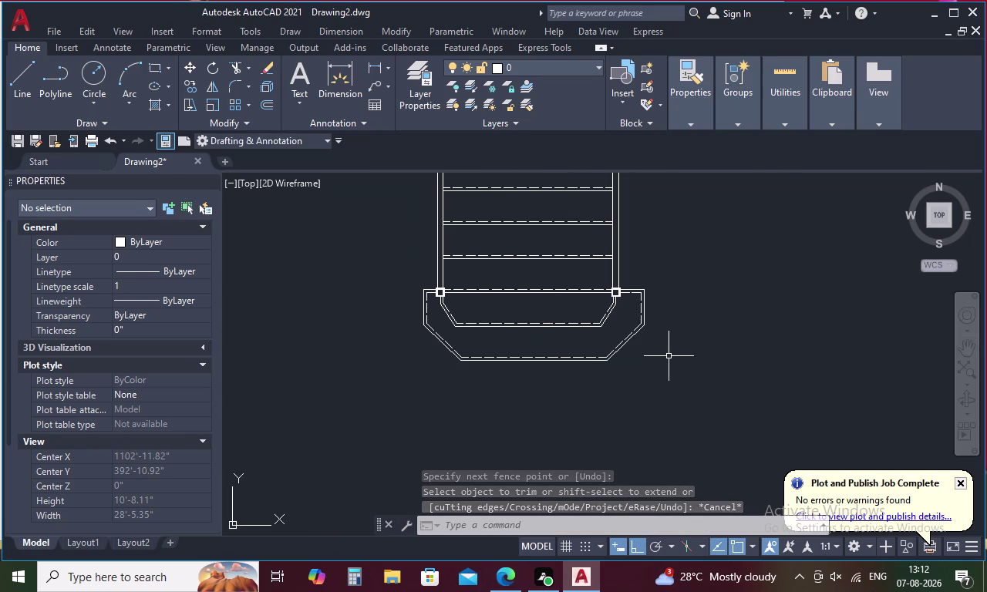
scroll(down, 3)
middle_drag(659, 224, 656, 298)
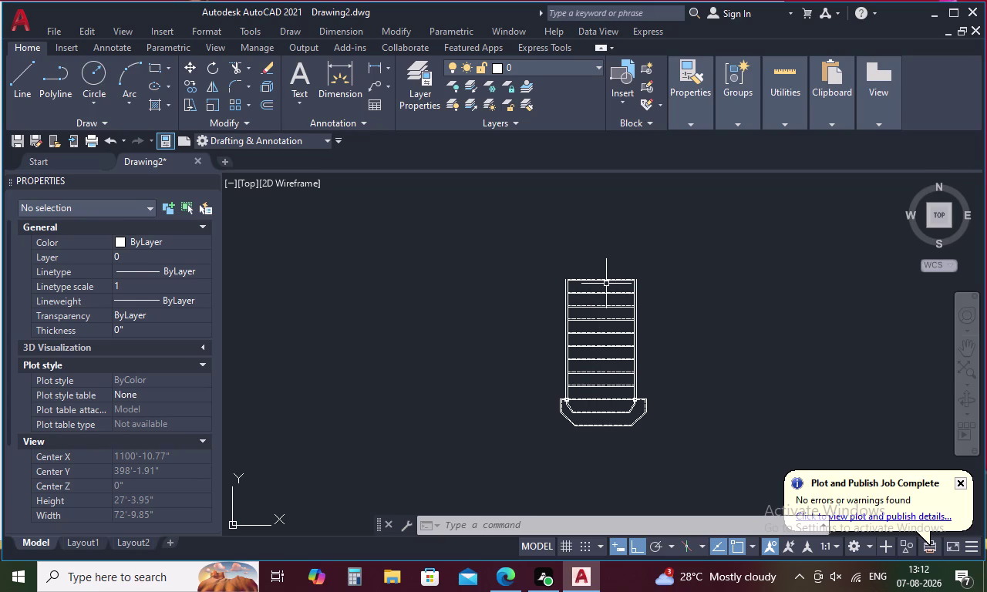
key(Escape)
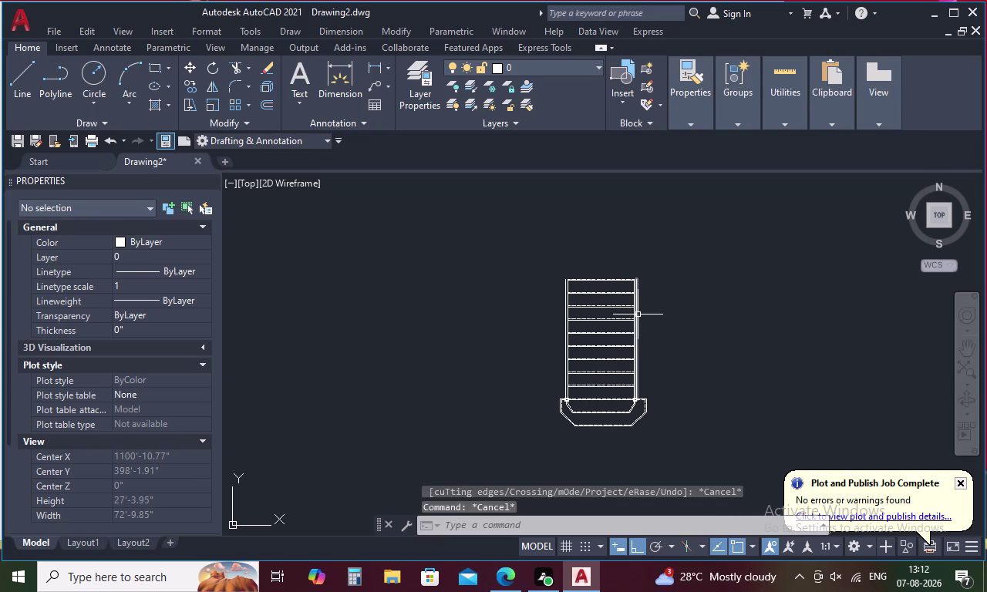
scroll(up, 3)
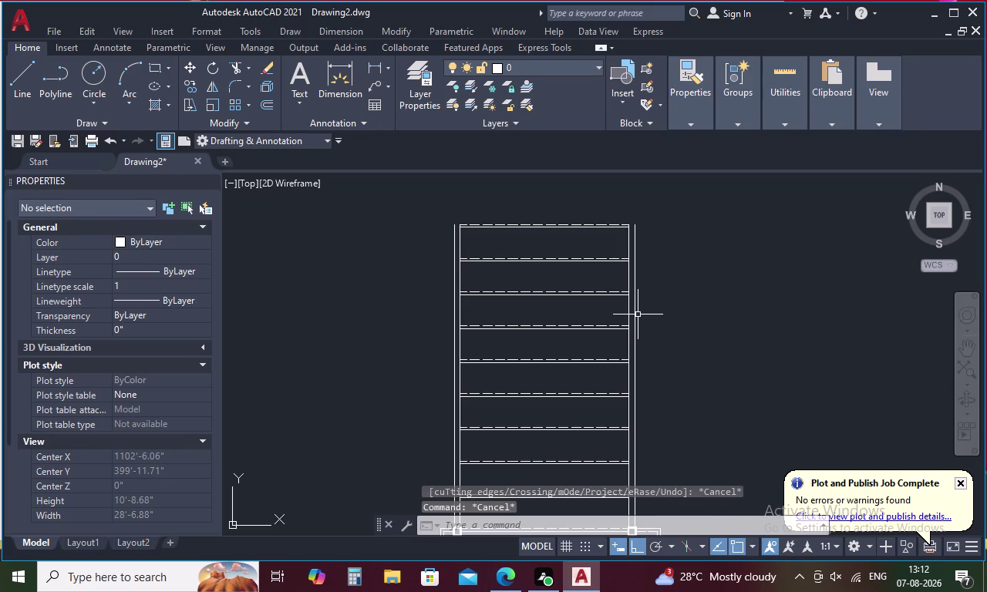
Start a line at the top step's right corner, running 1' up.
text(L)
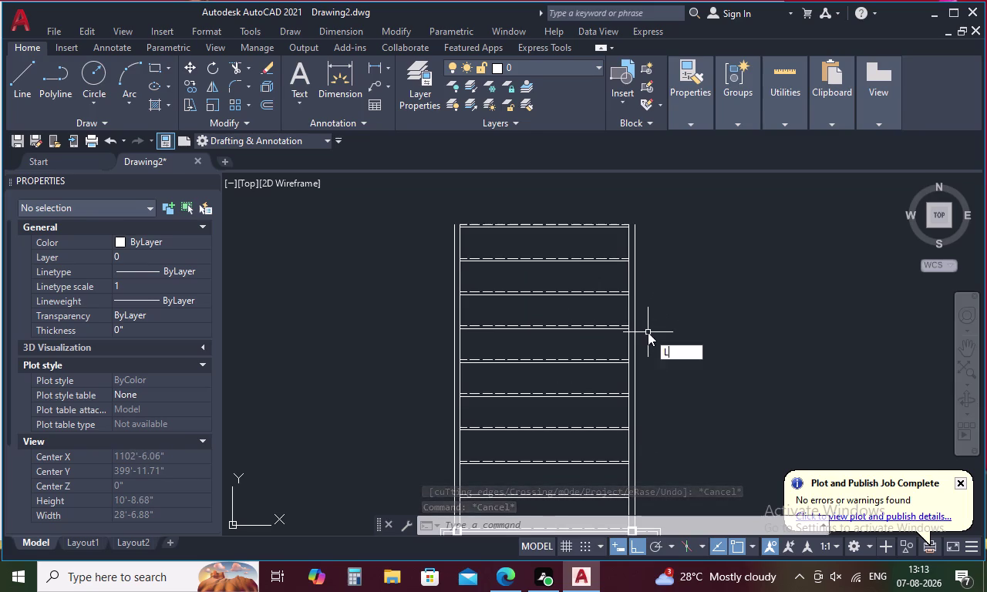
key(space)
scroll(up, 3)
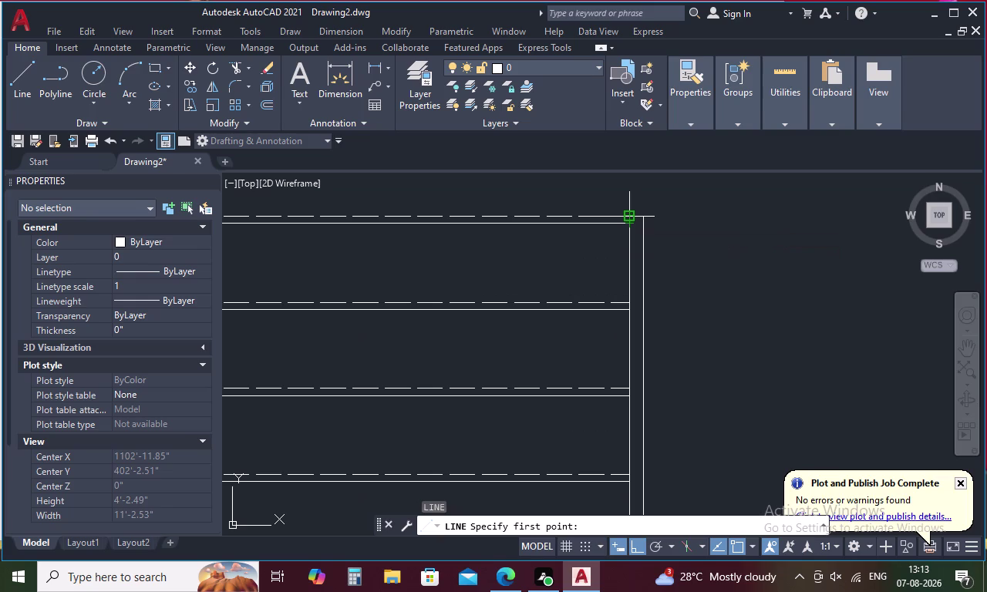
middle_drag(631, 219, 615, 298)
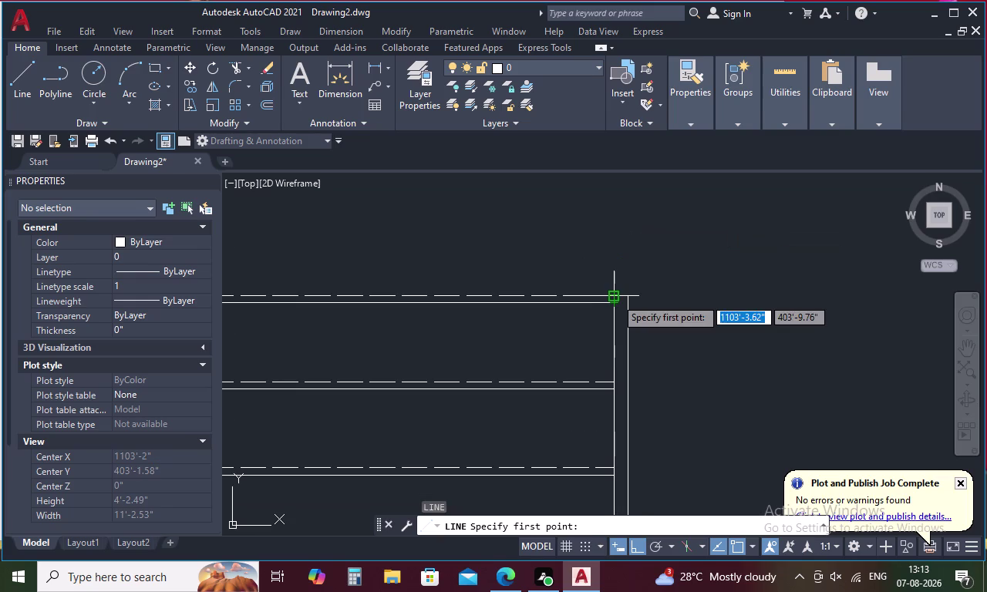
click(615, 298)
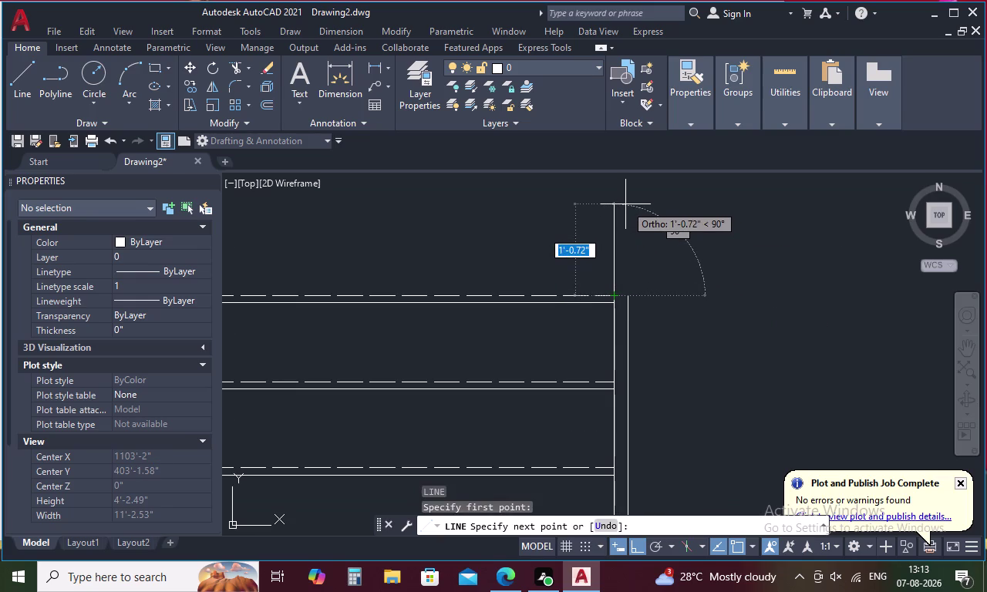
key(1)
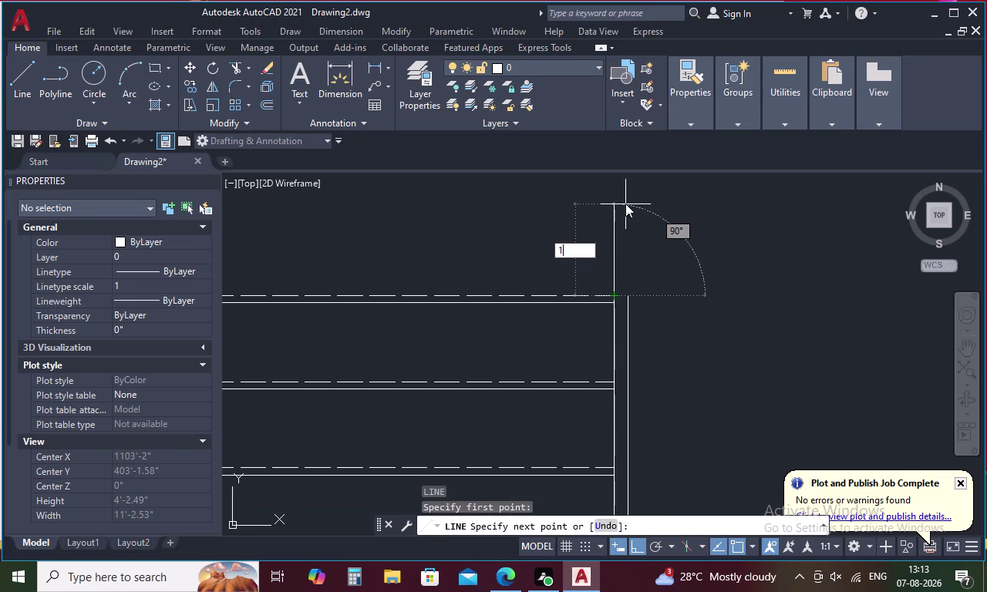
key(apostrophe)
key(space)
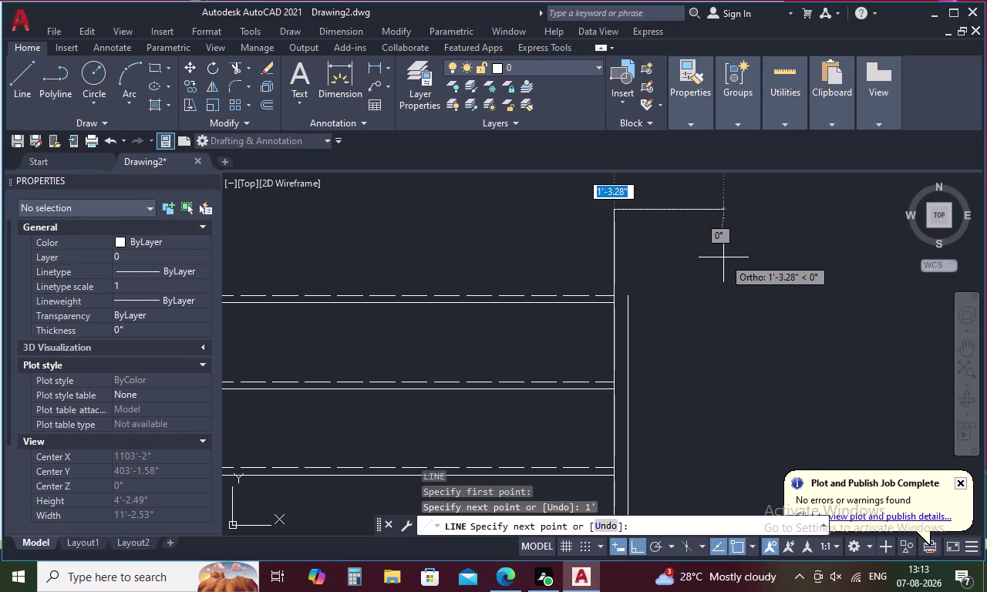
Continue the line 1' to the right, then 3' up.
key(1)
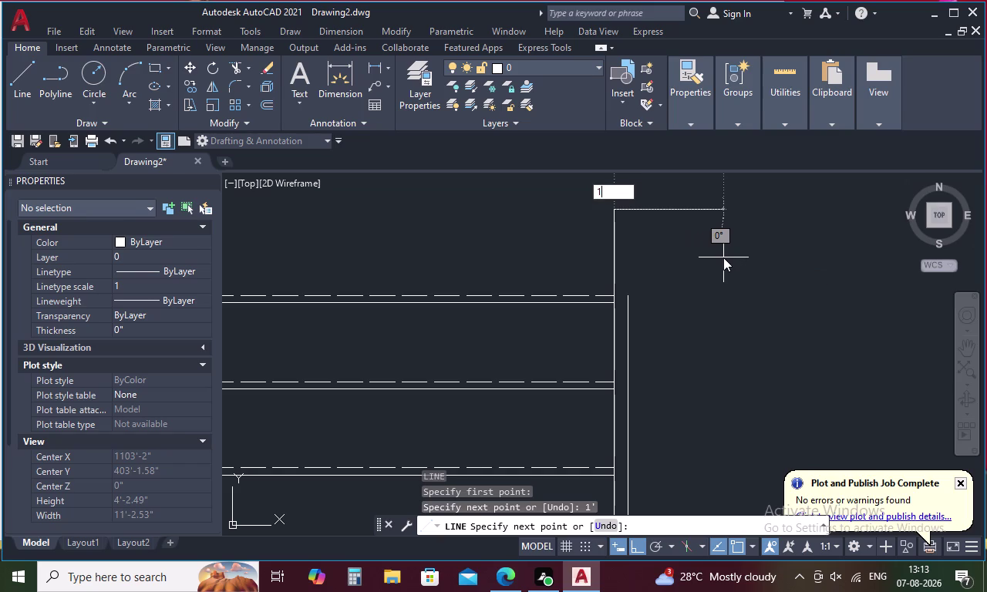
key(apostrophe)
key(space)
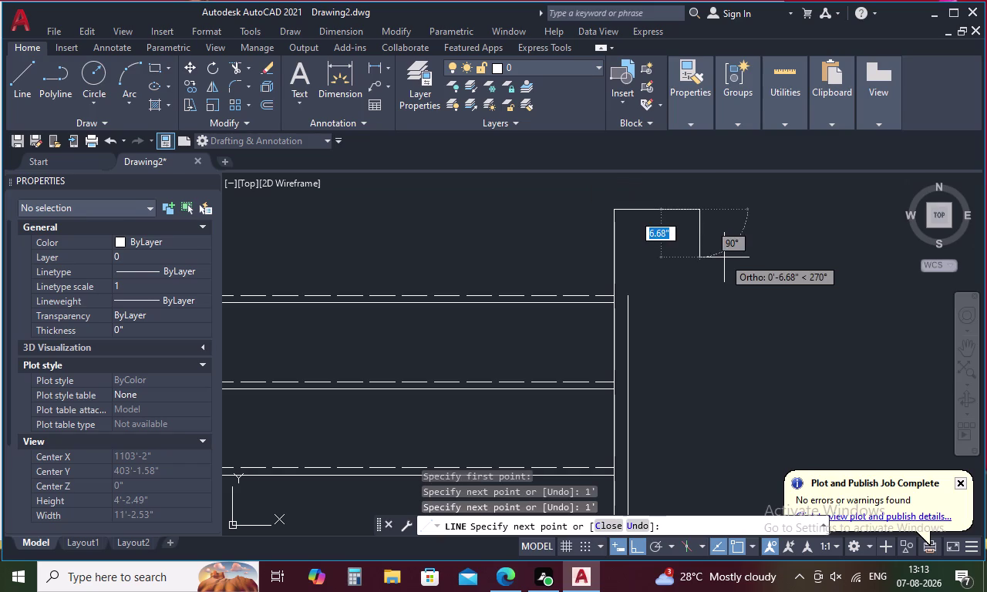
middle_drag(724, 261, 716, 317)
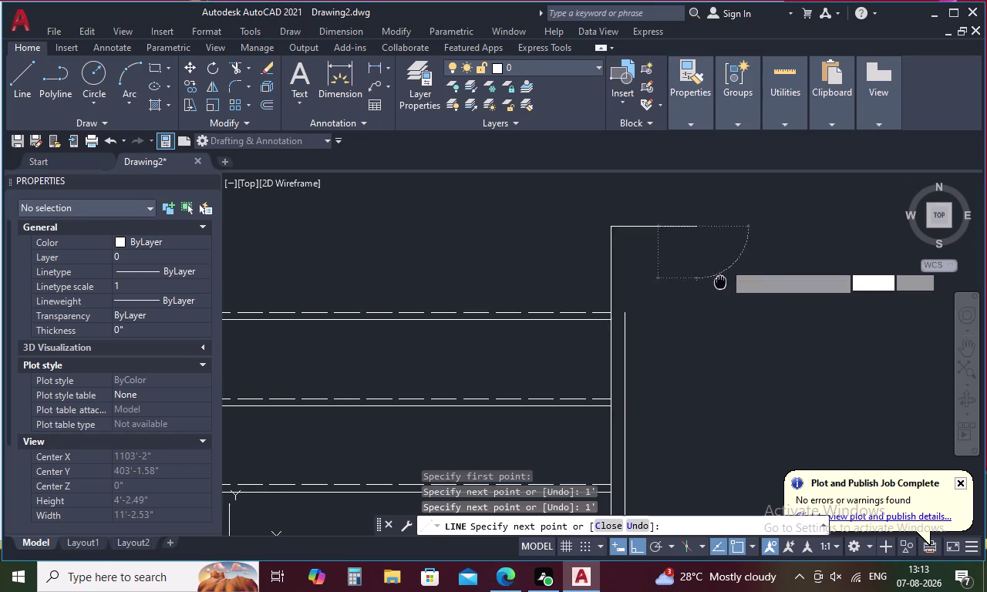
middle_drag(716, 317, 714, 425)
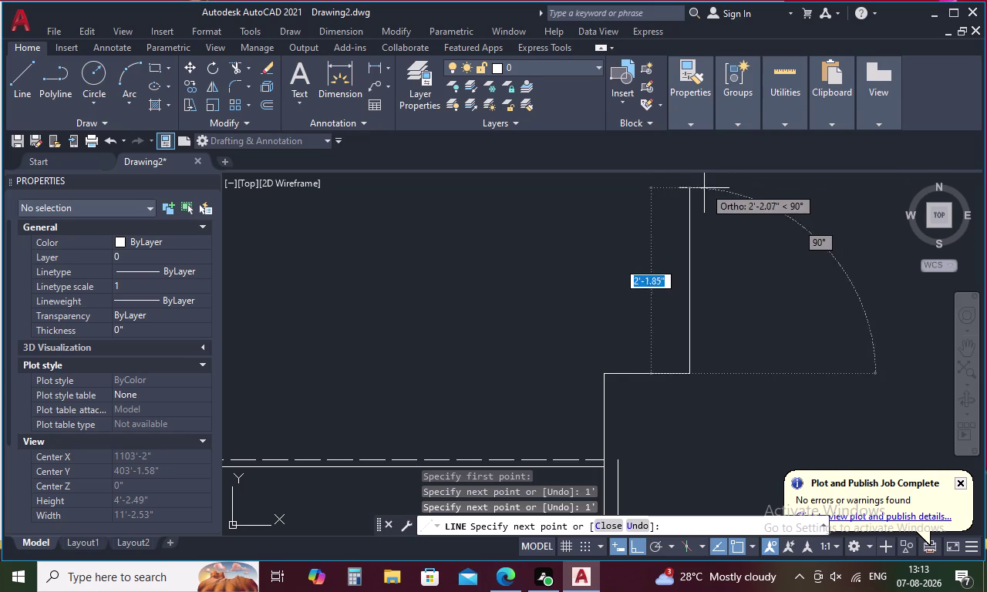
middle_drag(702, 189, 691, 320)
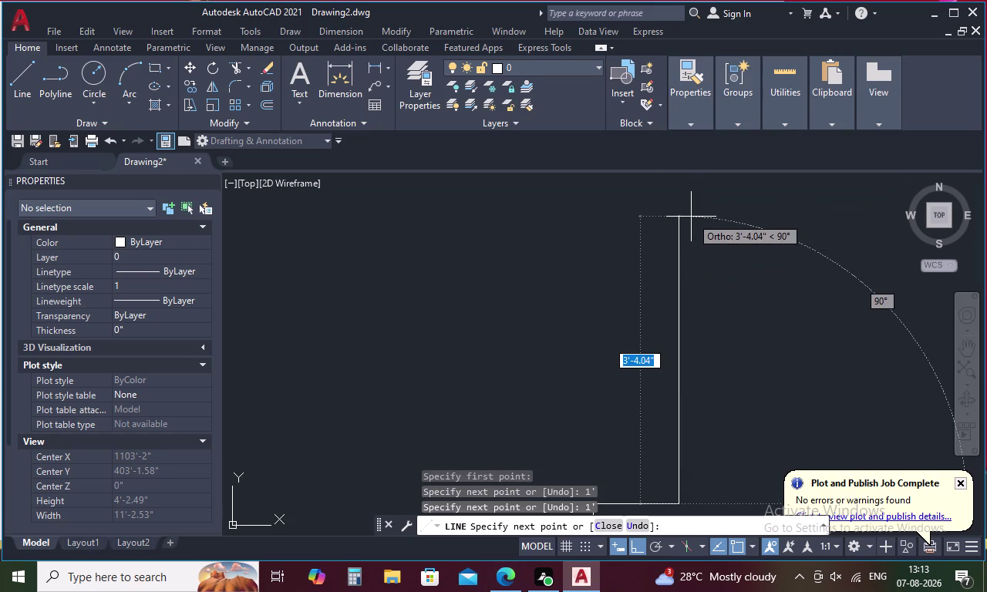
key(3)
key(apostrophe)
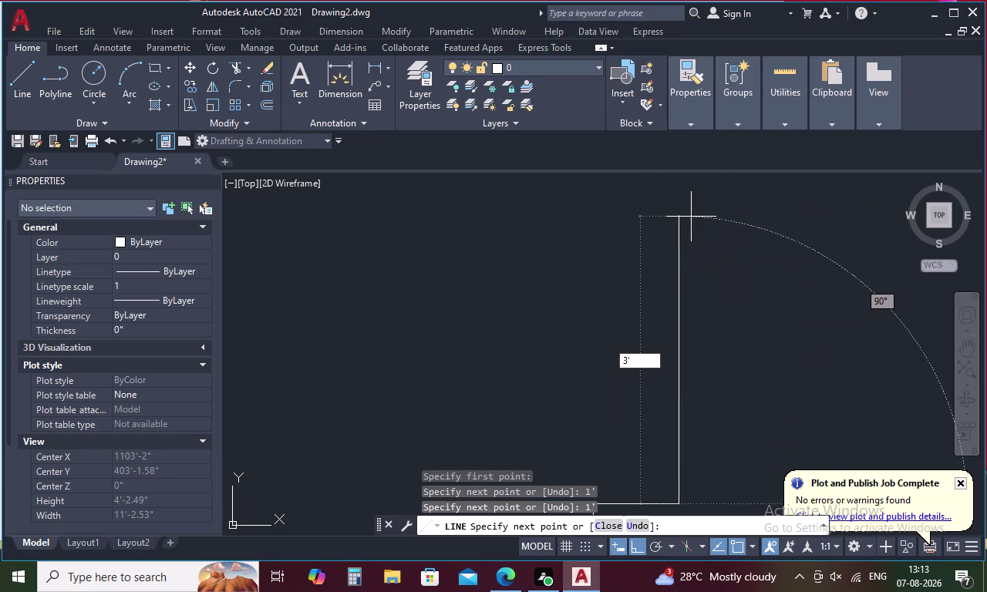
key(space)
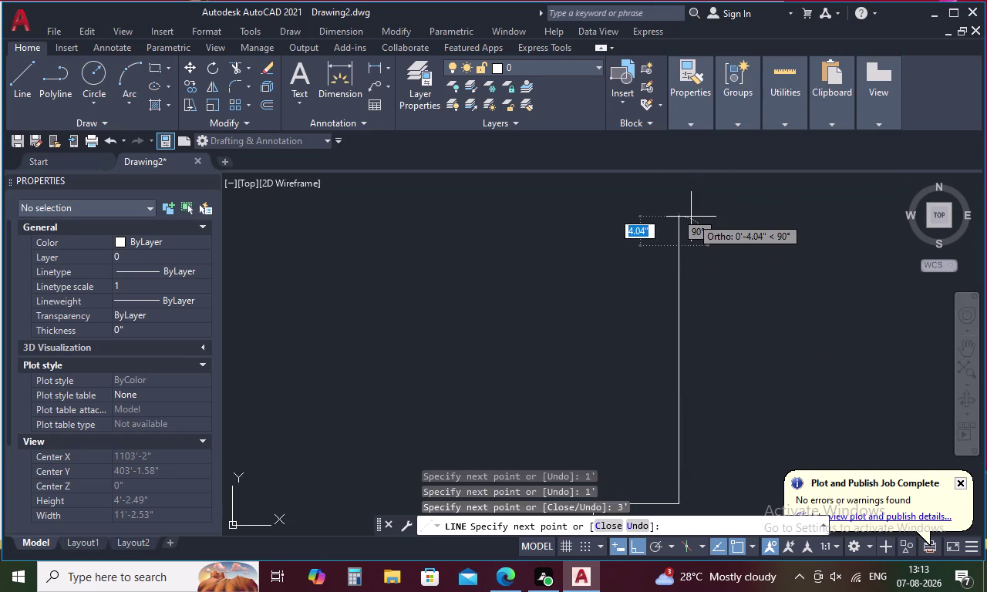
key(Escape)
text(O)
key(space)
Offset the 3-foot upright line by 1 to one side.
text(1)
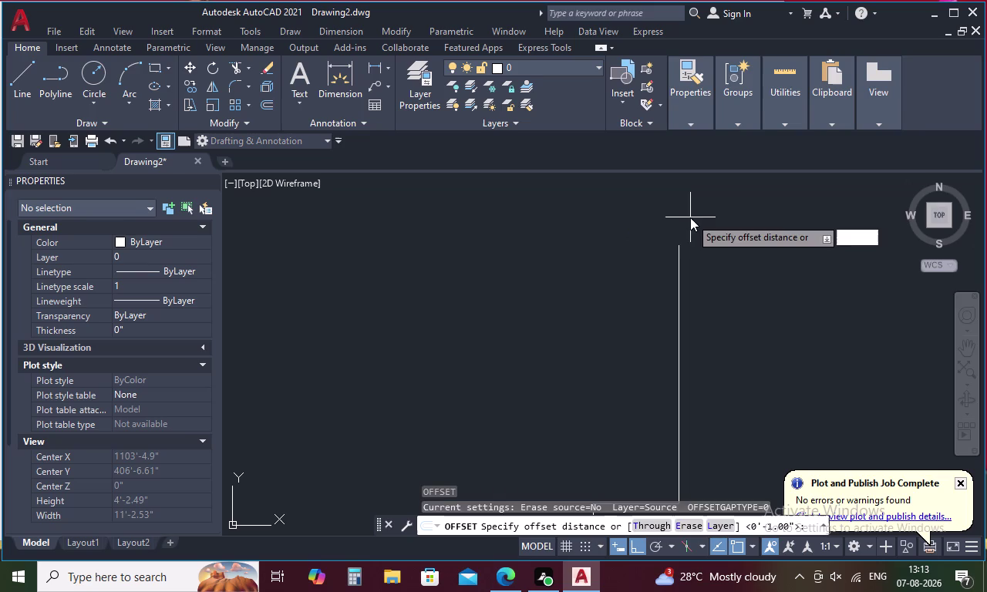
key(space)
click(679, 268)
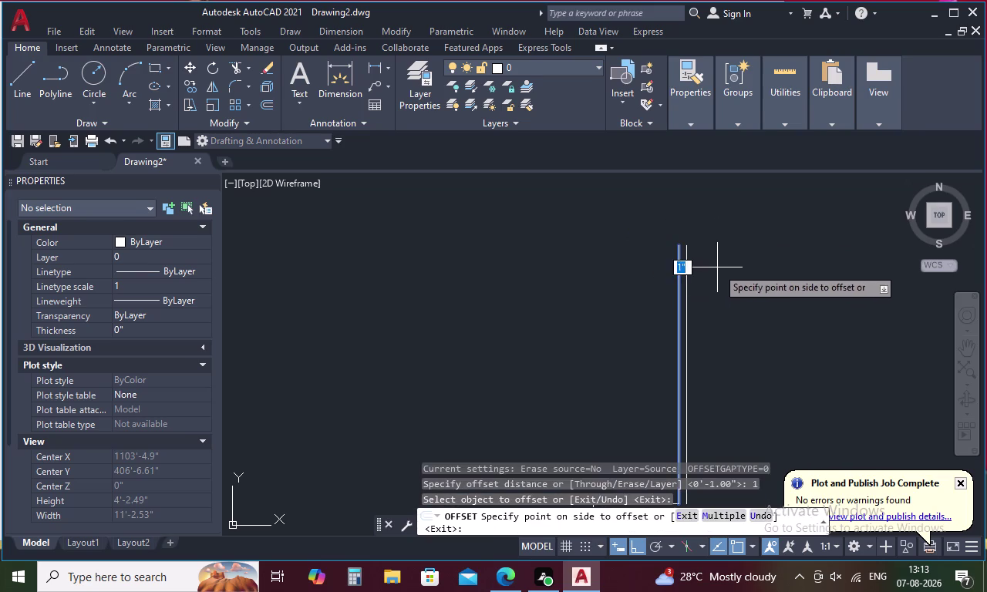
click(718, 267)
scroll(down, 3)
scroll(up, 3)
key(Escape)
Make the new upright dashed by matching a tread line's properties, then select both uprights.
key(m)
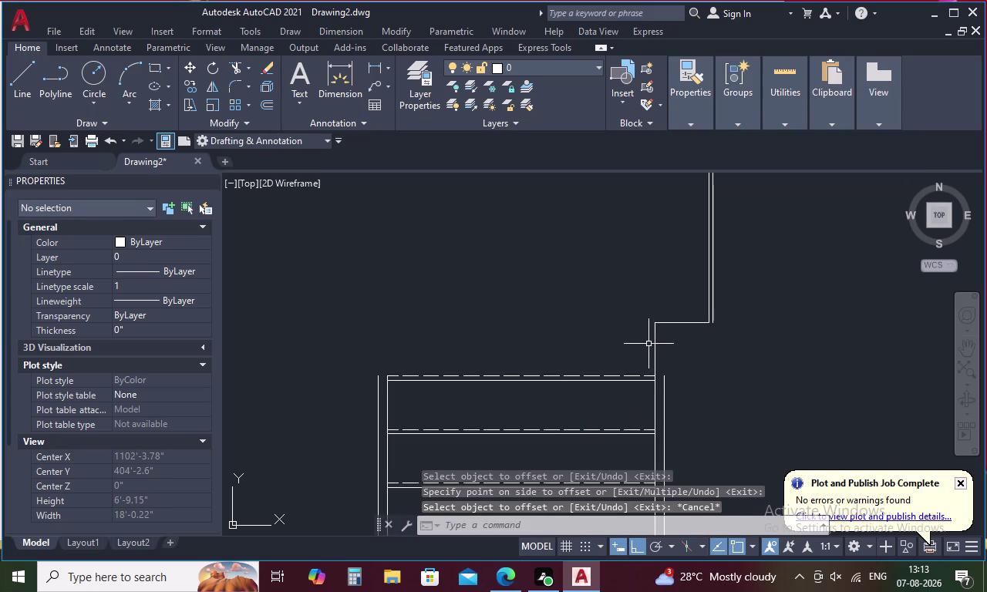
key(a)
key(space)
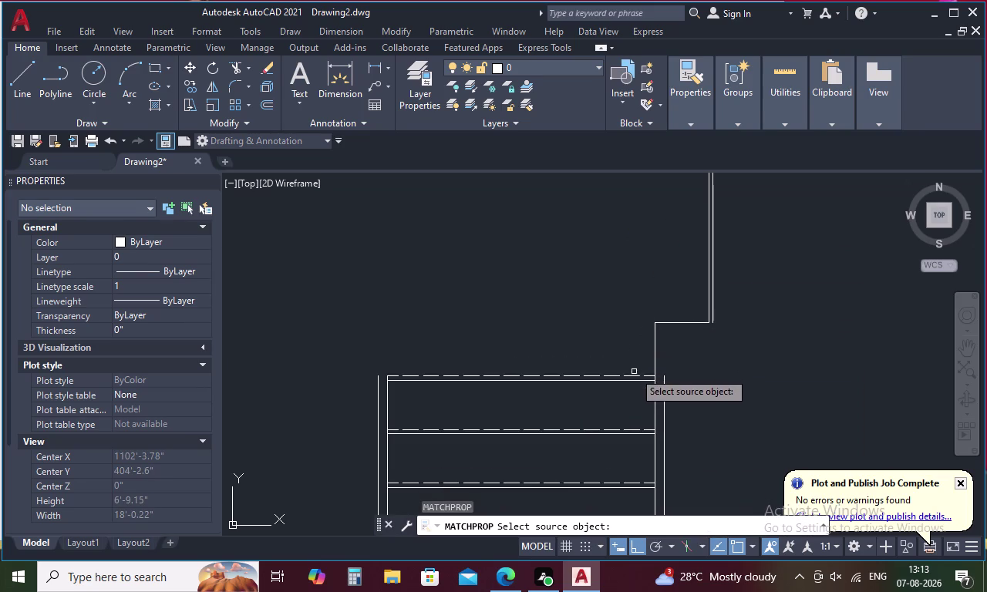
click(637, 375)
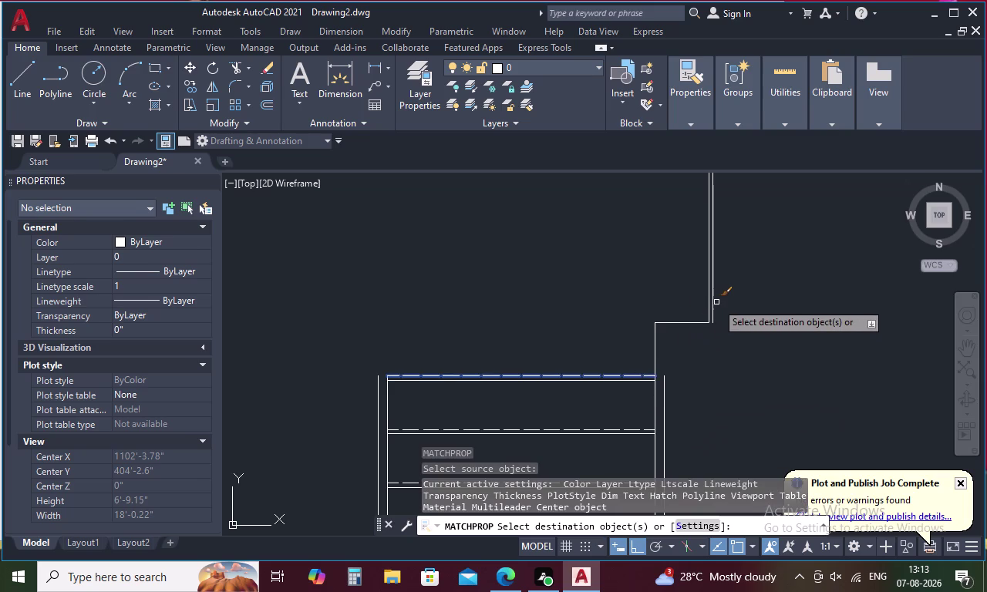
click(712, 313)
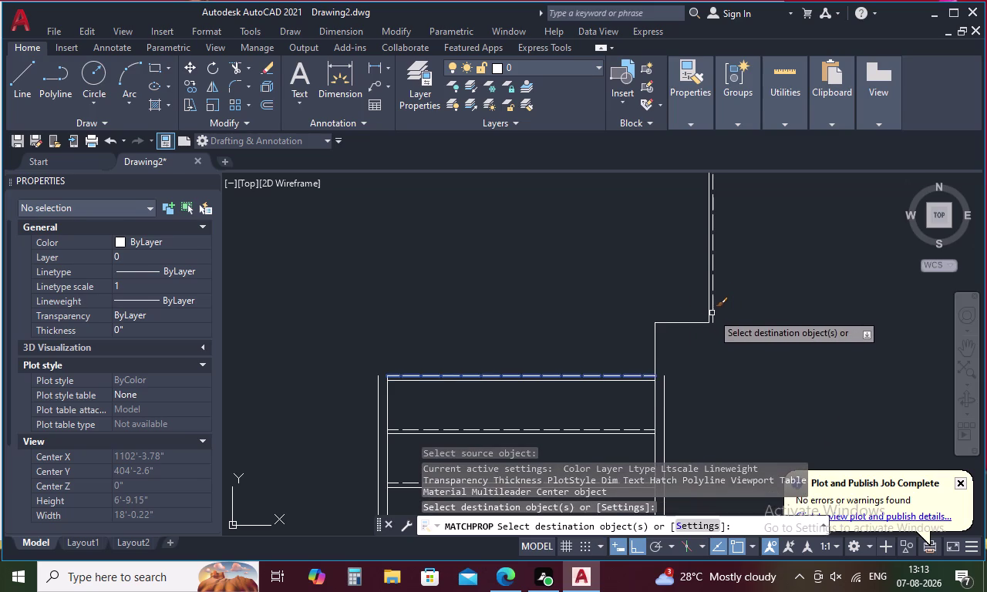
key(Escape)
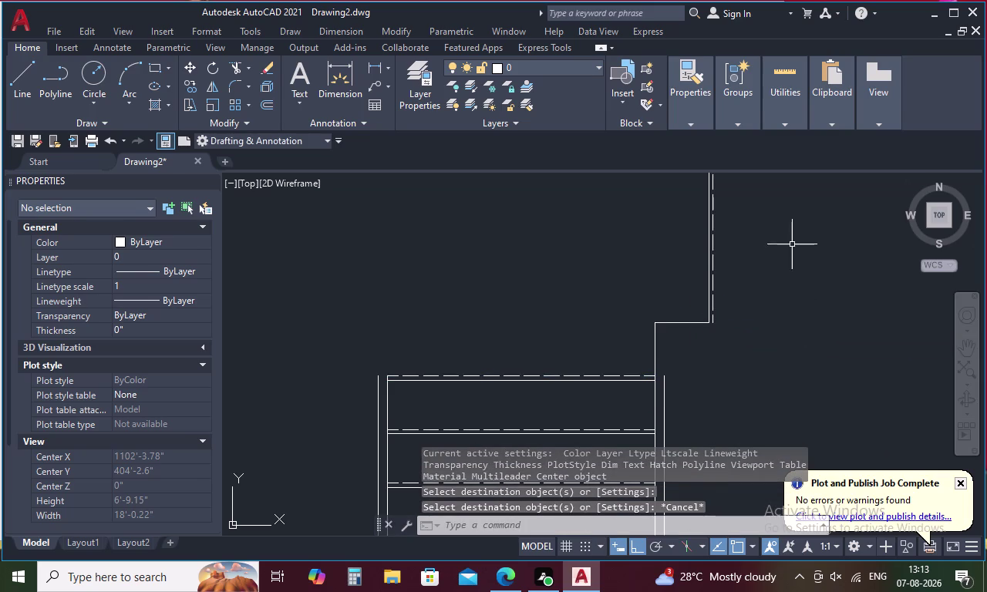
drag(790, 243, 653, 274)
Copy the two dashed uprights as an 11-item array spaced 1' apart.
right_click(671, 285)
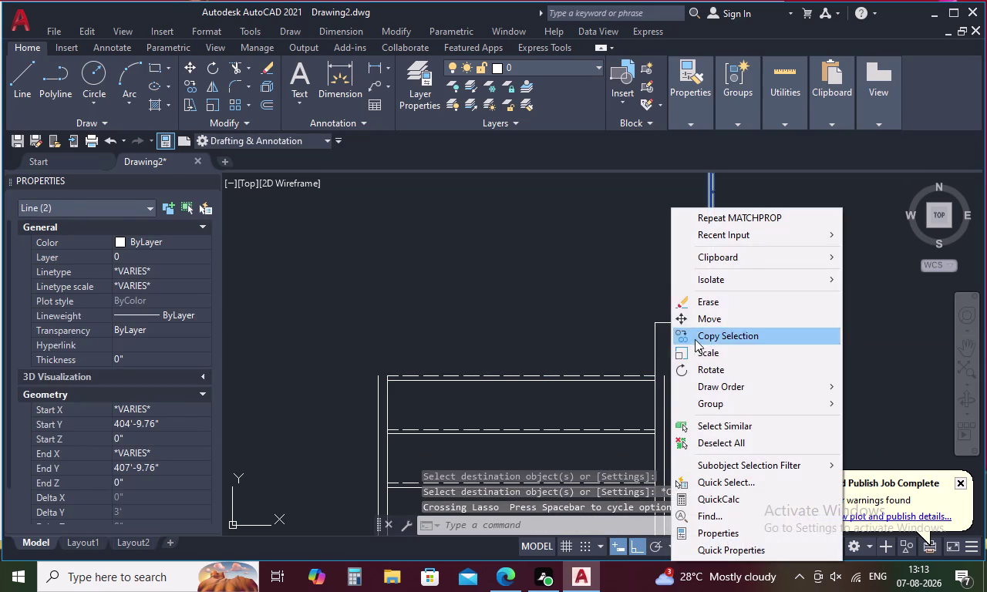
click(709, 332)
click(710, 323)
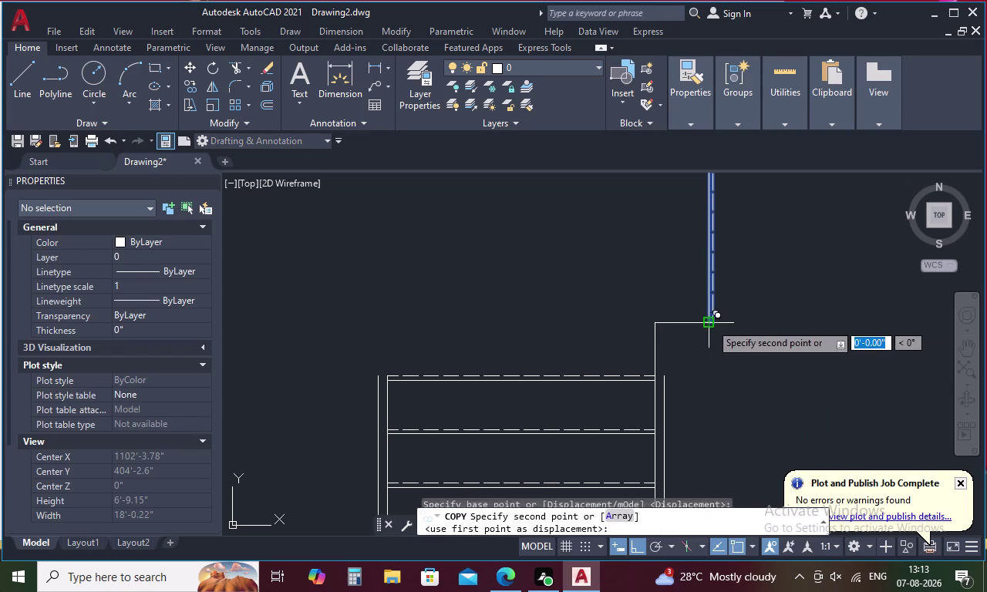
click(628, 516)
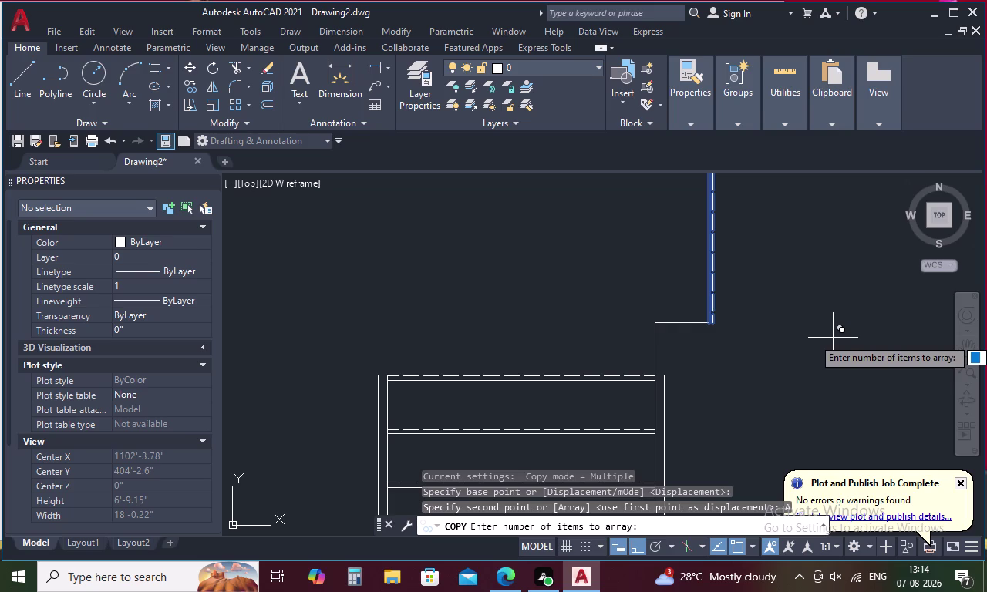
text(11)
key(space)
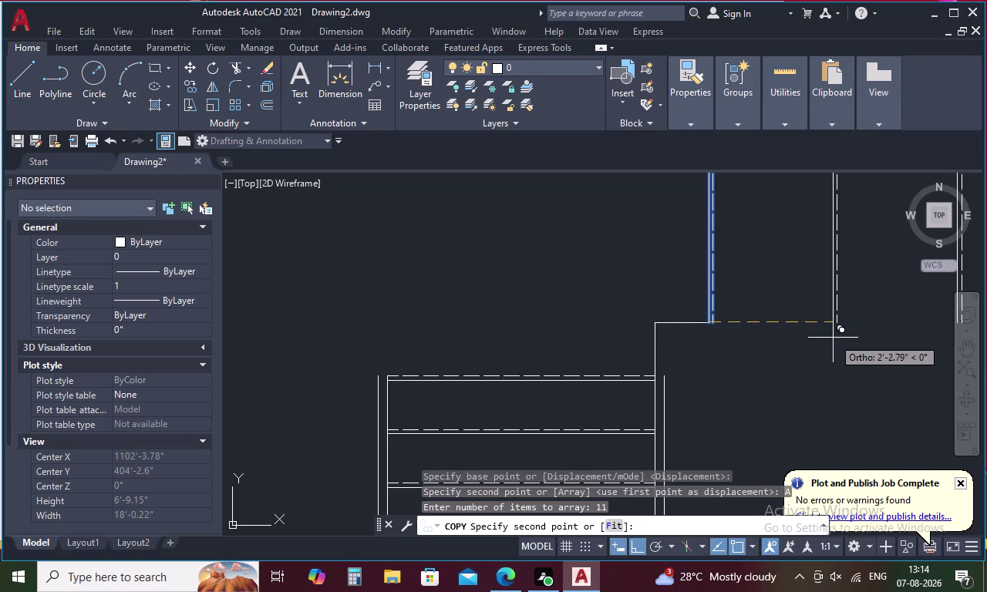
key(1)
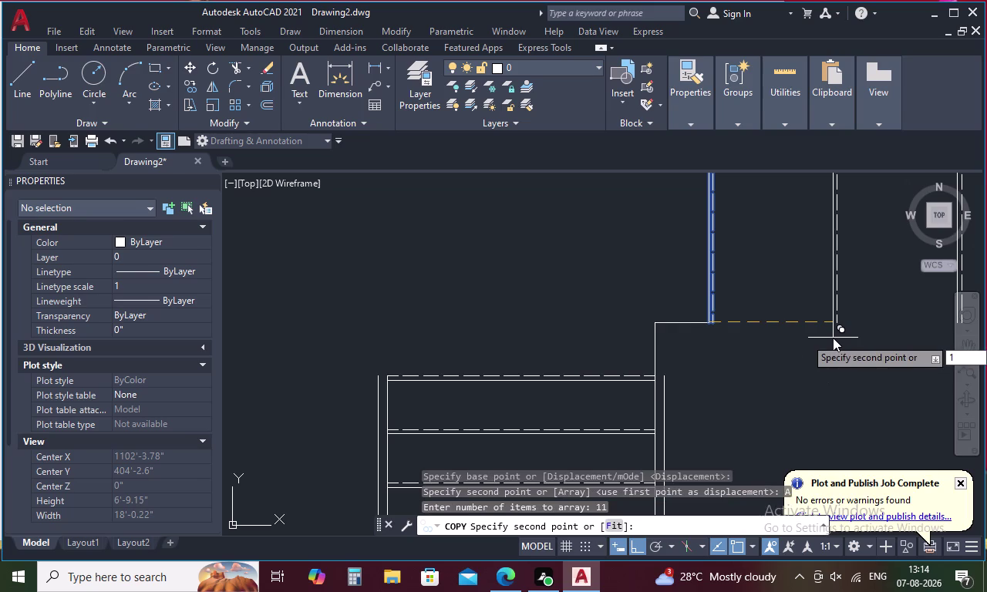
key(apostrophe)
key(space)
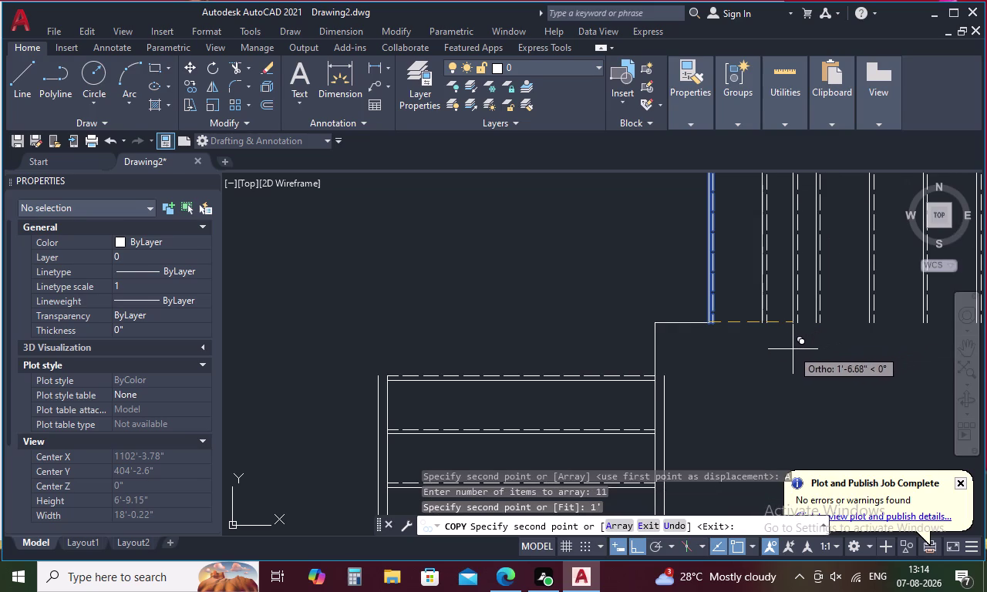
key(Escape)
scroll(down, 3)
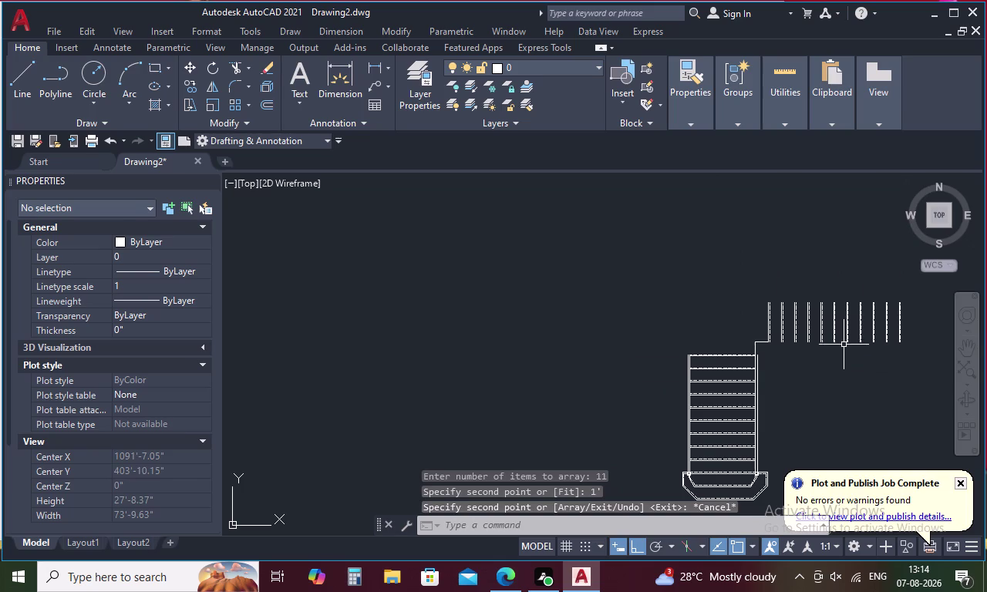
middle_drag(842, 352, 760, 348)
scroll(up, 3)
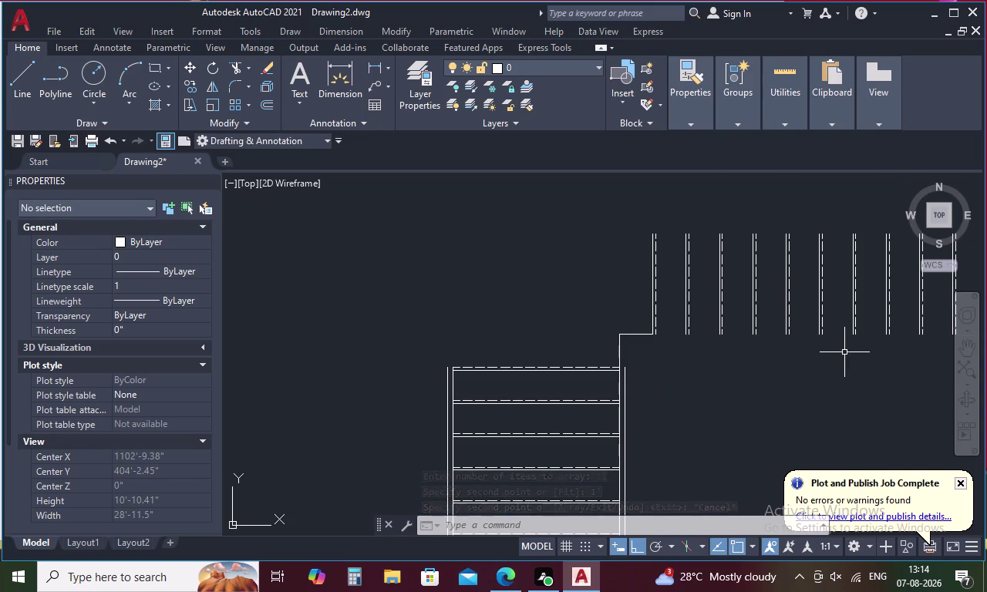
Extend the landing's top edge to the last tread, using that tread as the boundary.
key(Escape)
text(L)
key(space)
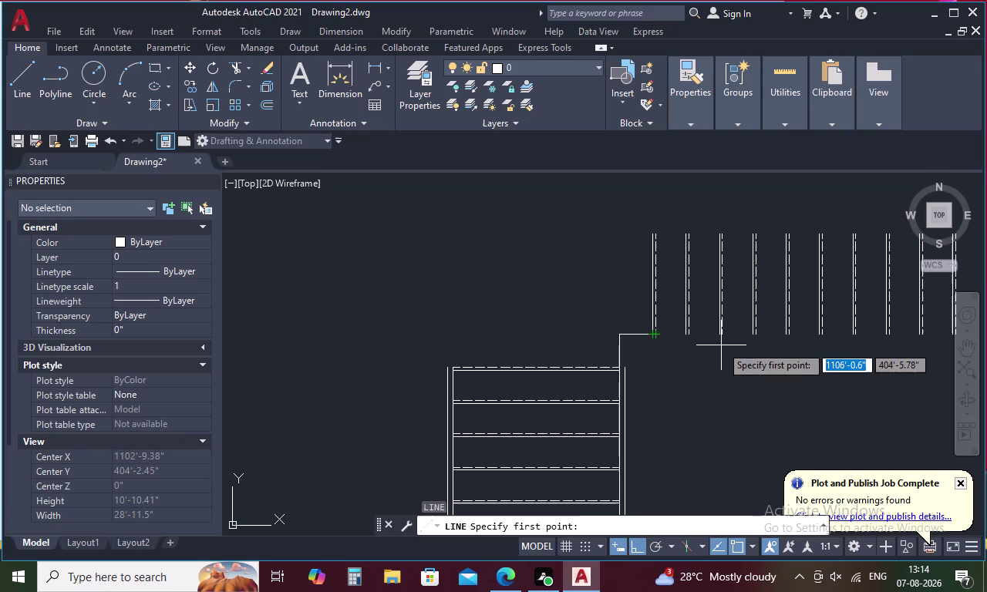
key(Escape)
text(EX)
key(space)
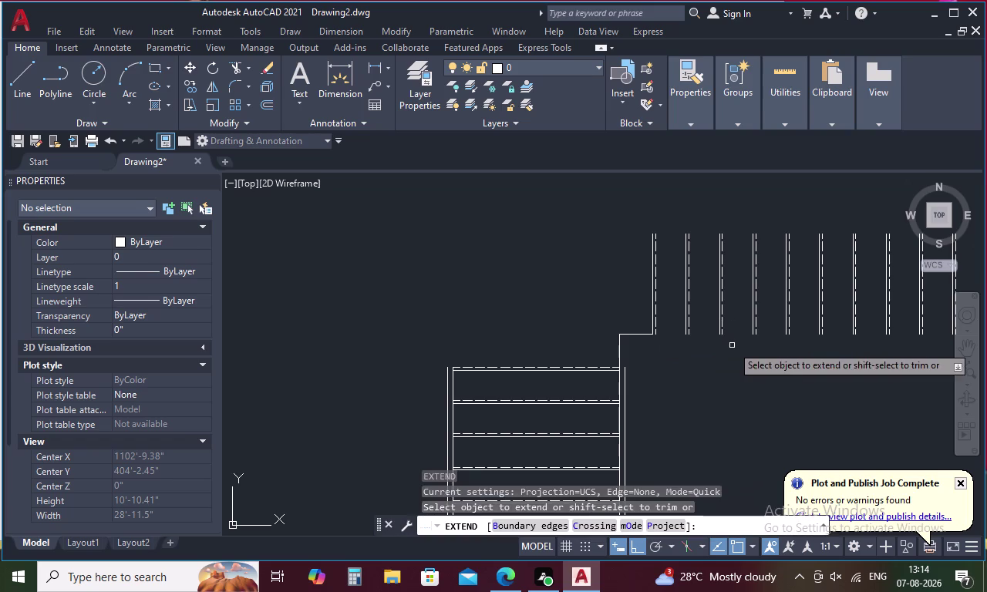
middle_drag(731, 340, 576, 273)
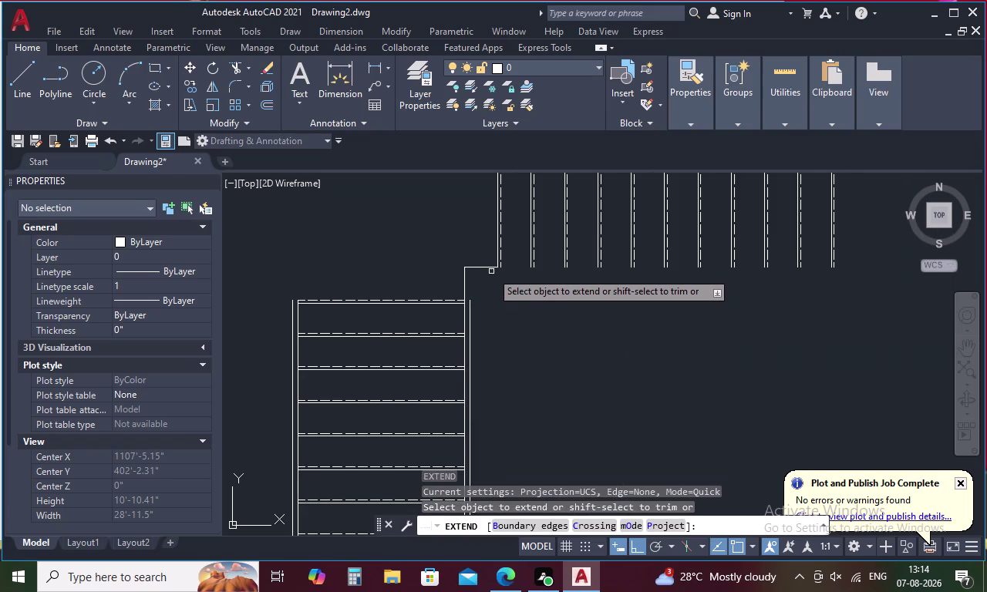
click(552, 523)
scroll(up, 3)
click(828, 262)
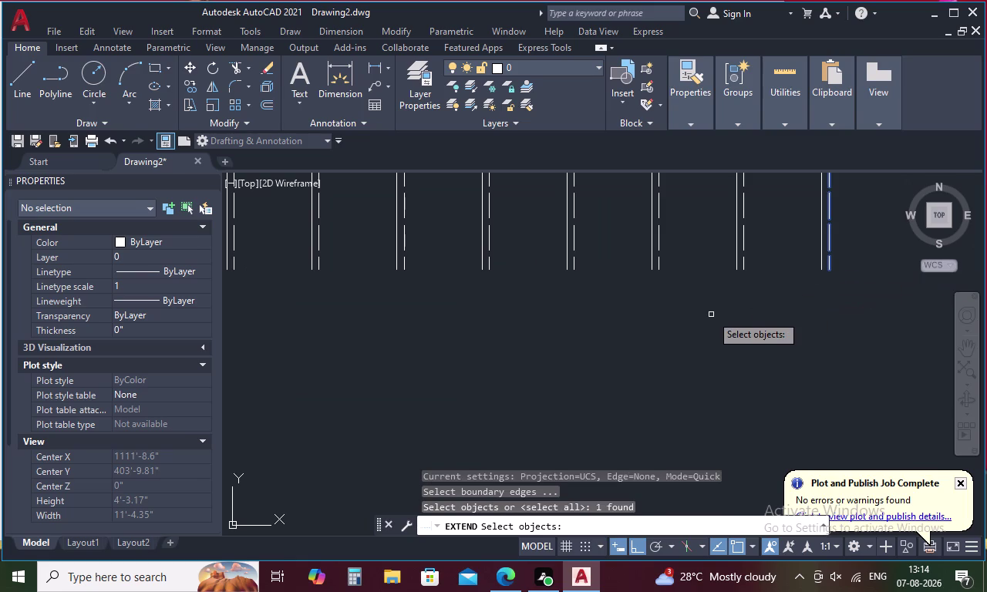
scroll(down, 3)
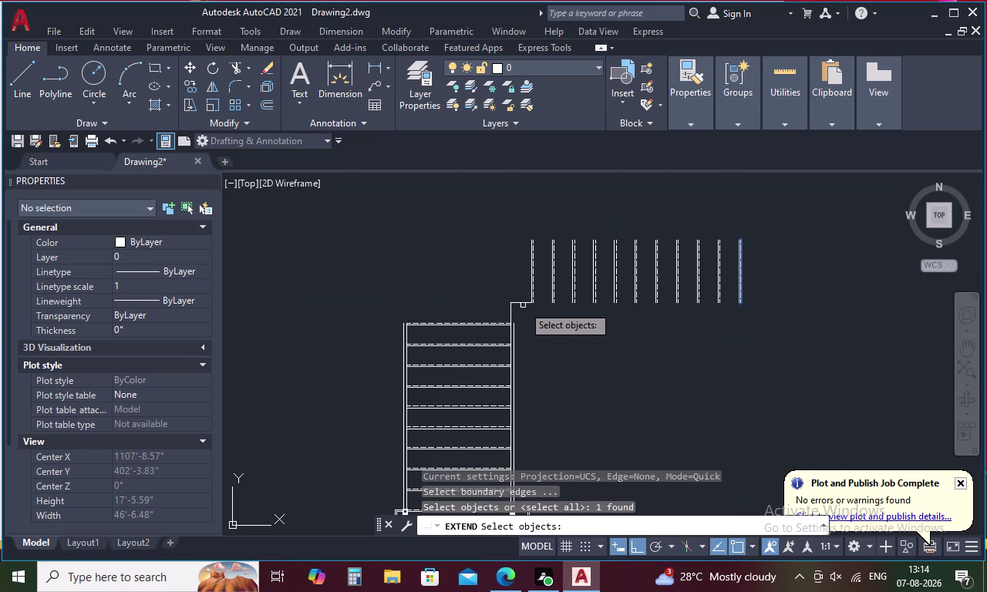
right_click(546, 327)
click(522, 302)
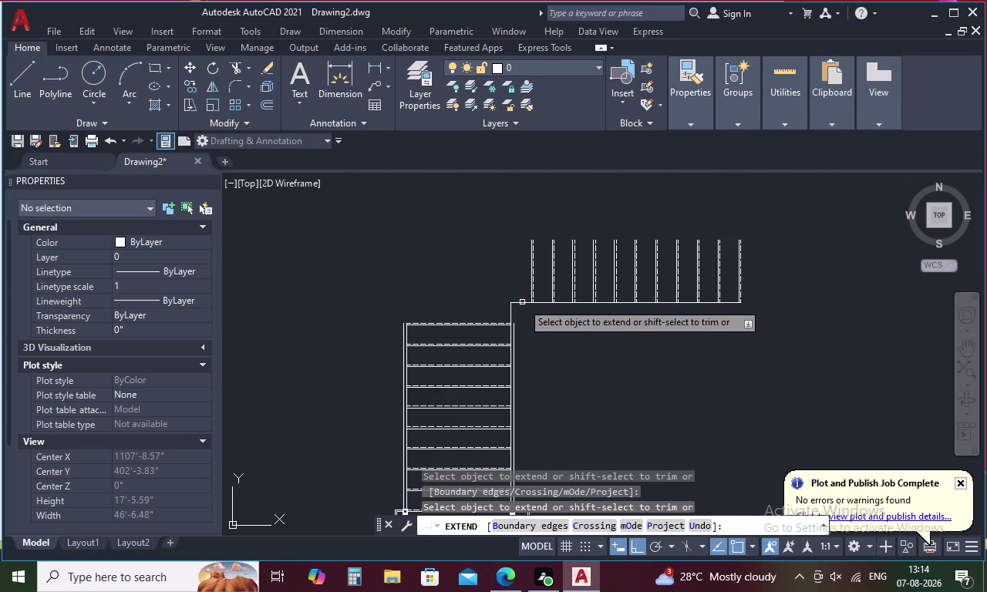
key(Escape)
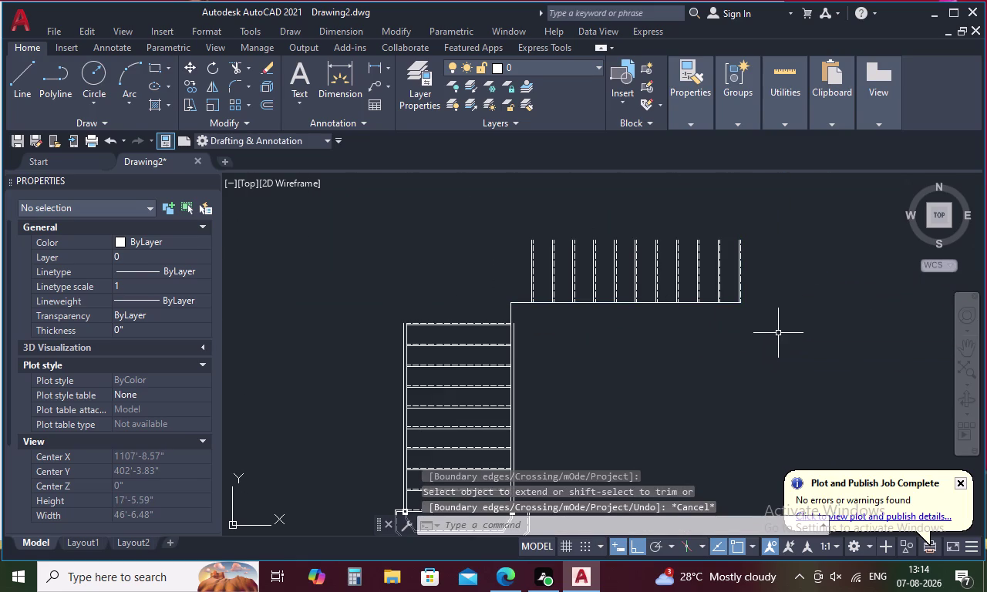
Start another extend with EX.
text(E)
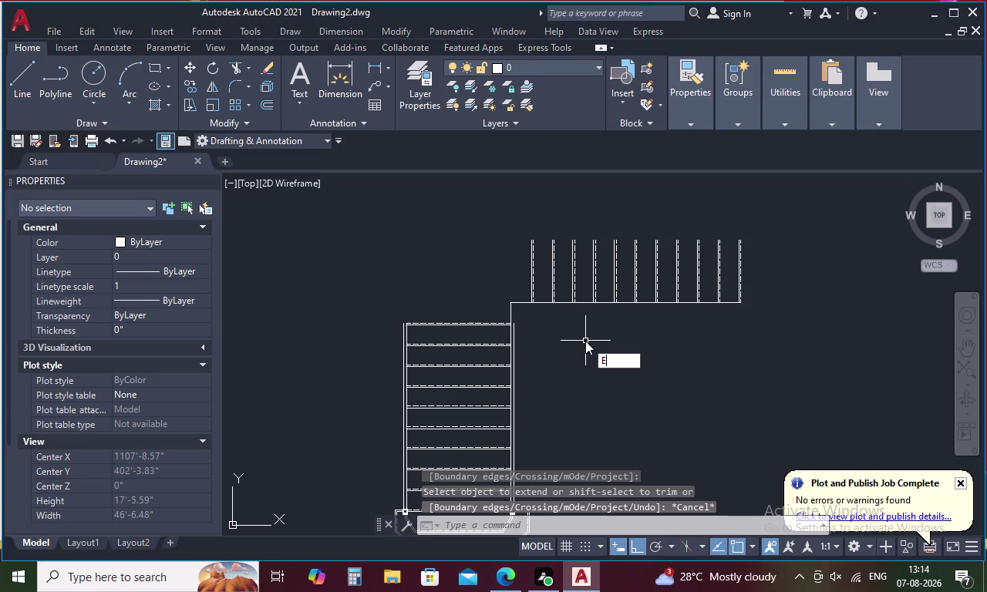
text(X)
key(space)
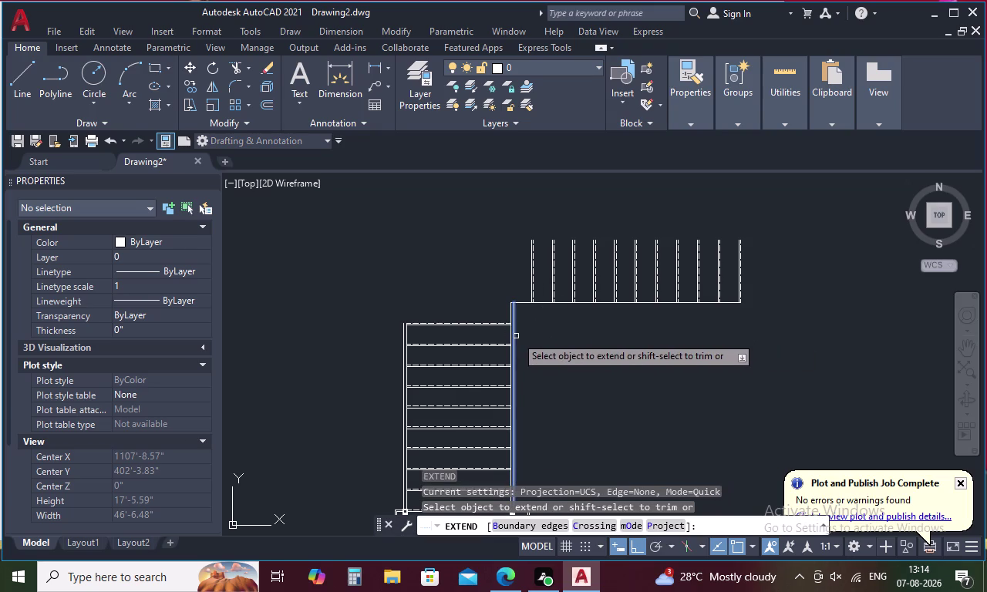
Offset the landing edge 2 units to its inner side as a handrail line.
click(516, 336)
key(Escape)
text(O)
key(space)
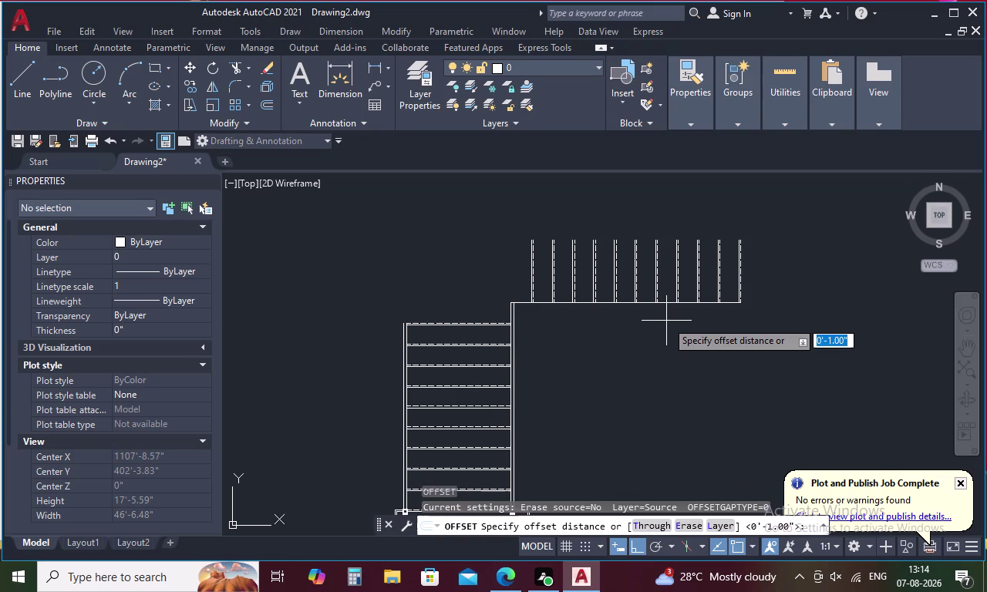
key(2)
key(space)
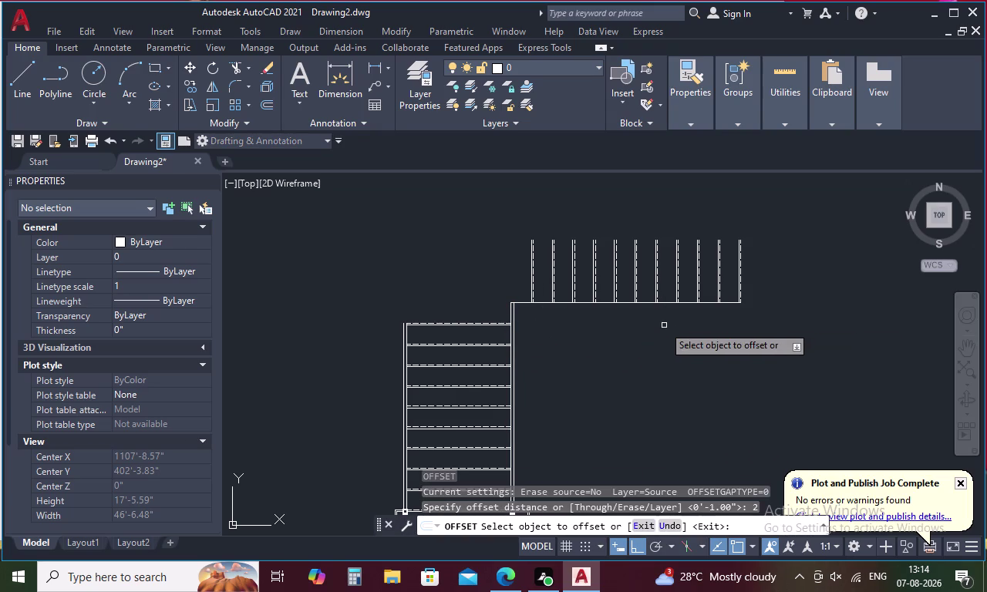
click(586, 303)
click(587, 323)
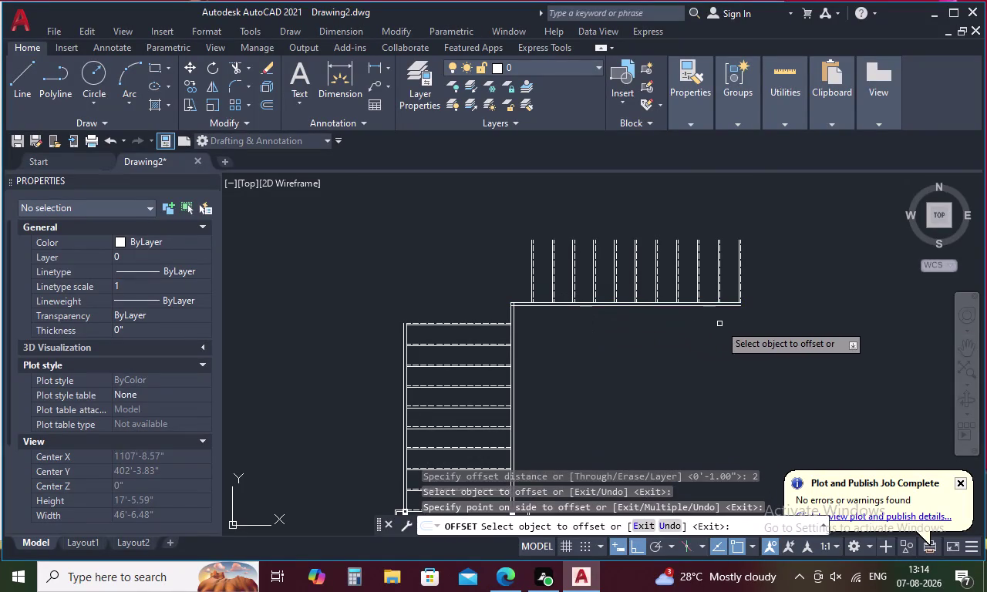
key(Escape)
Trim away the overlapping handrail segments at the landing corner with a fence.
text(TR)
key(space)
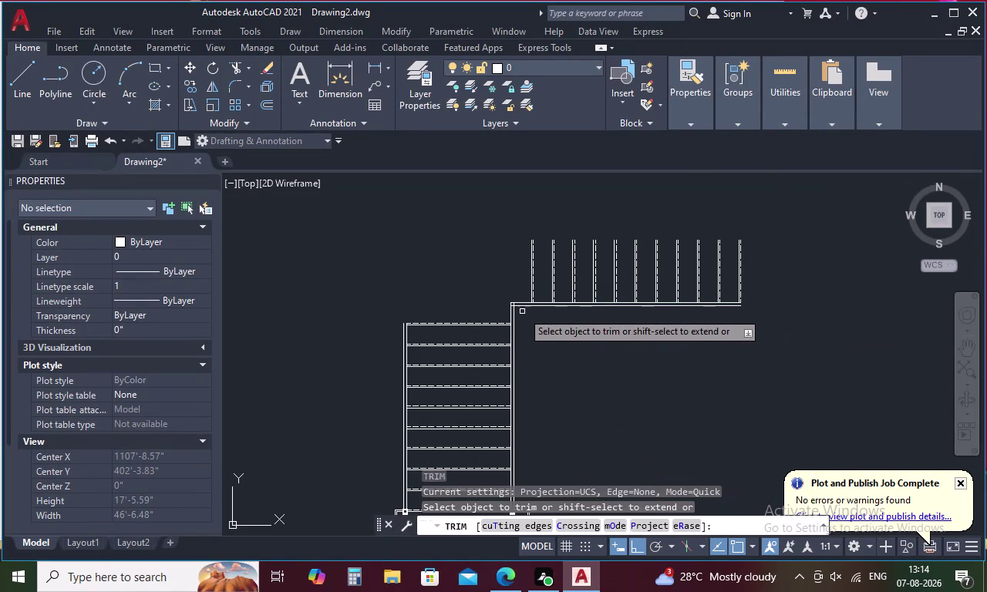
scroll(up, 3)
drag(466, 256, 449, 275)
scroll(down, 3)
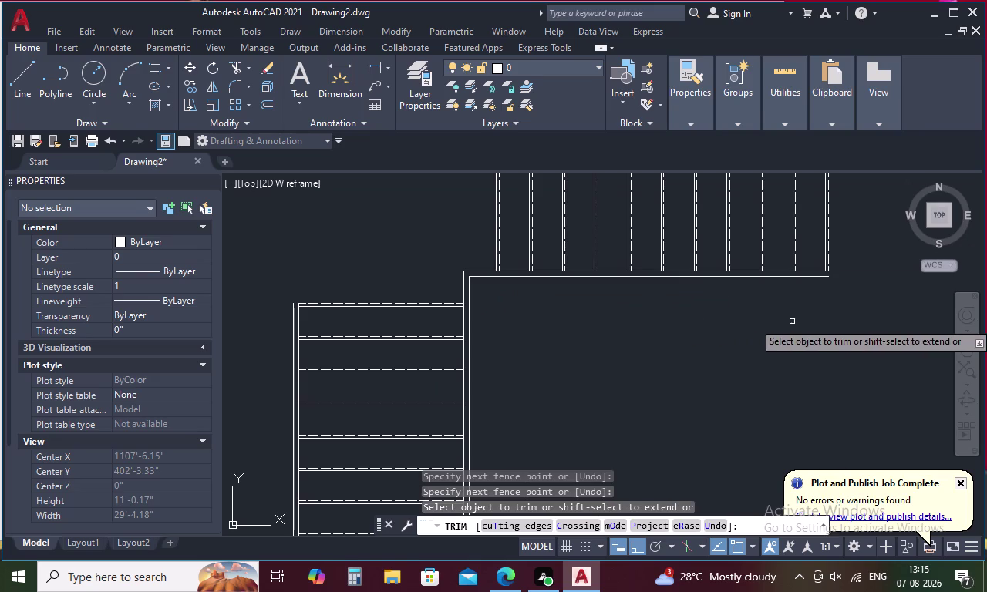
key(Escape)
Offset the last tread line 3' beyond itself to make a new upright.
middle_drag(817, 318, 608, 348)
text(O)
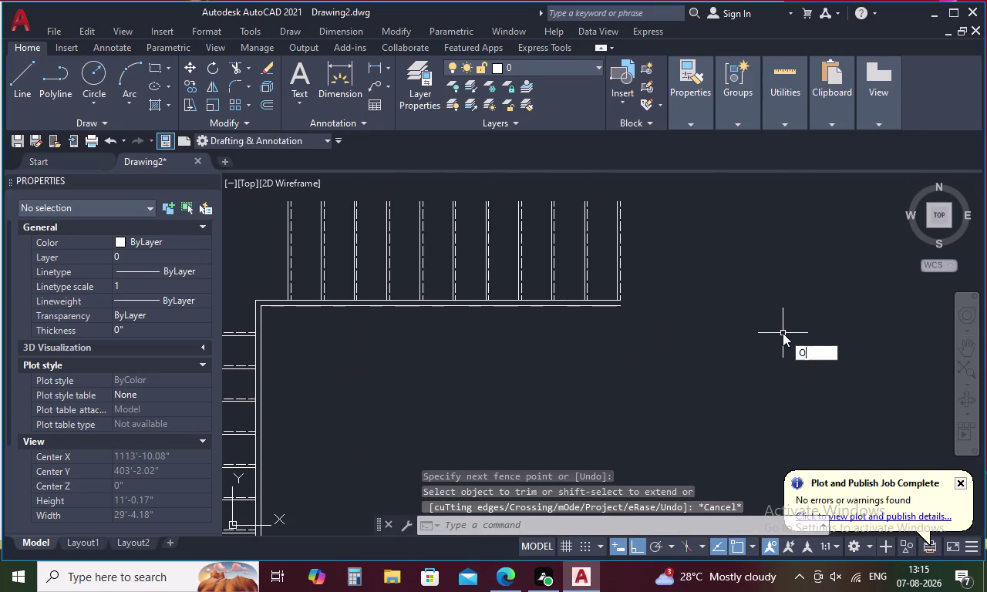
key(space)
key(3)
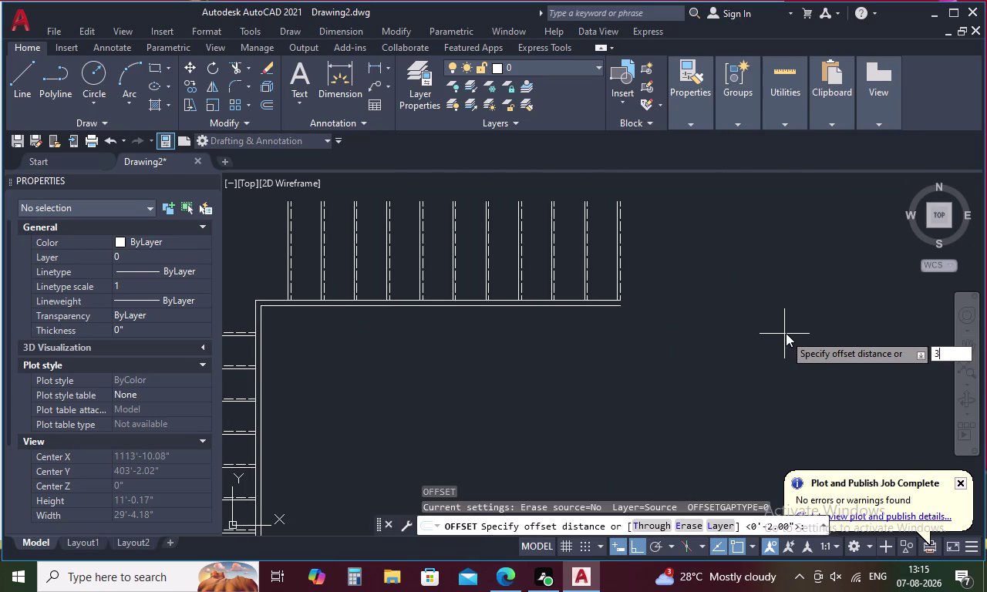
key(space)
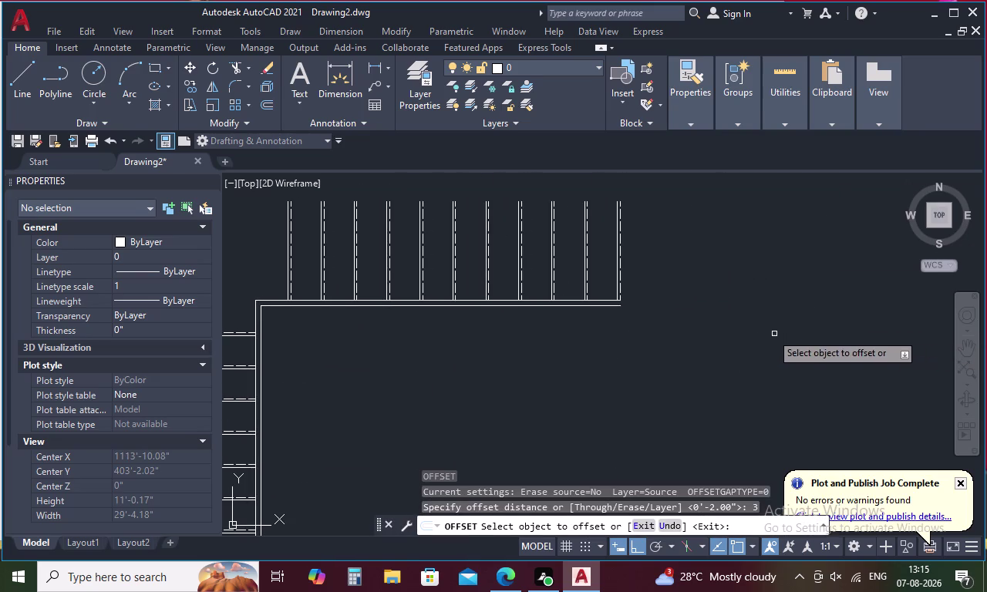
key(Escape)
key(o)
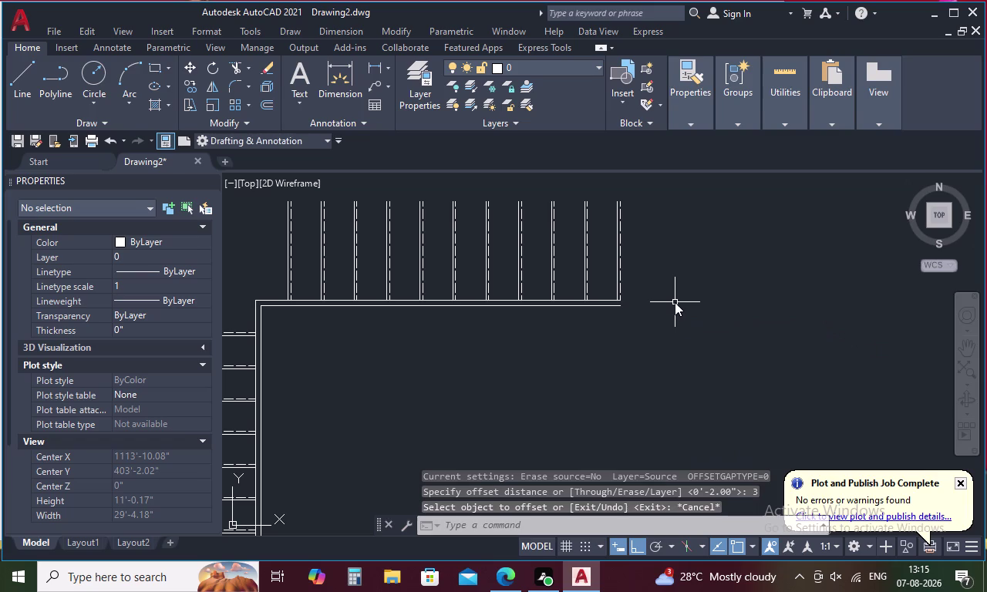
key(space)
text(3)
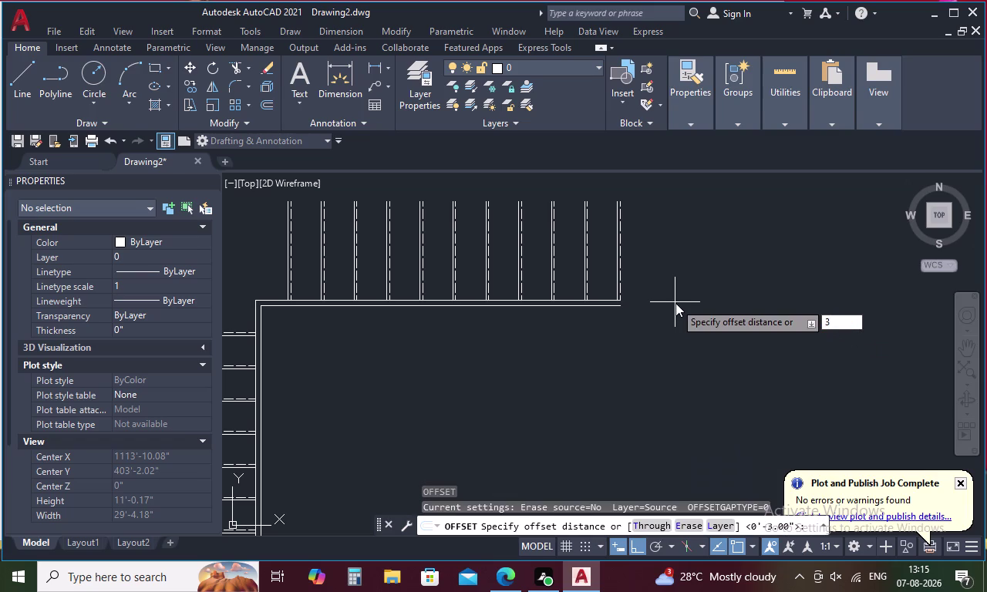
key(apostrophe)
key(space)
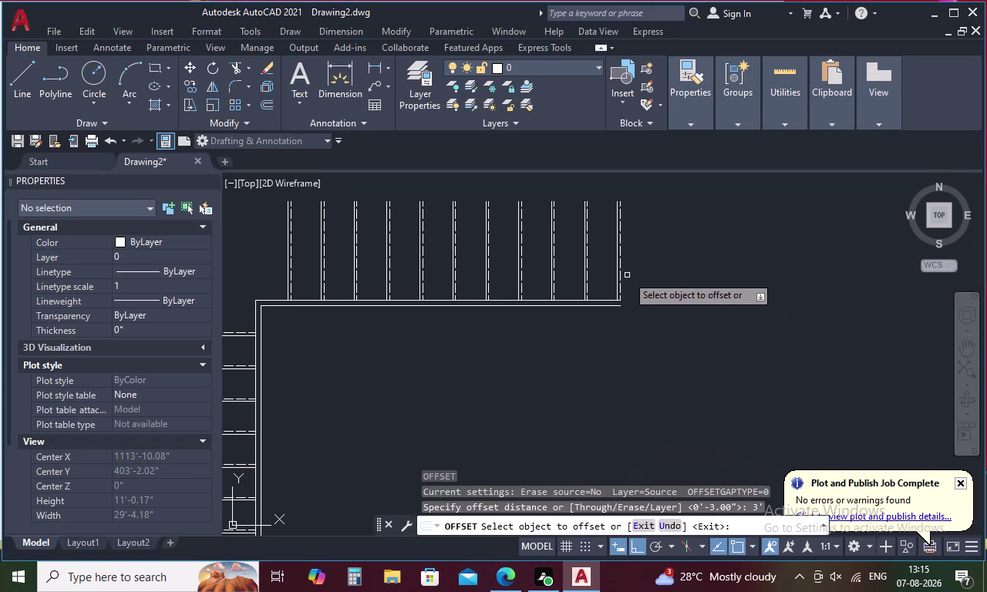
click(622, 259)
click(666, 250)
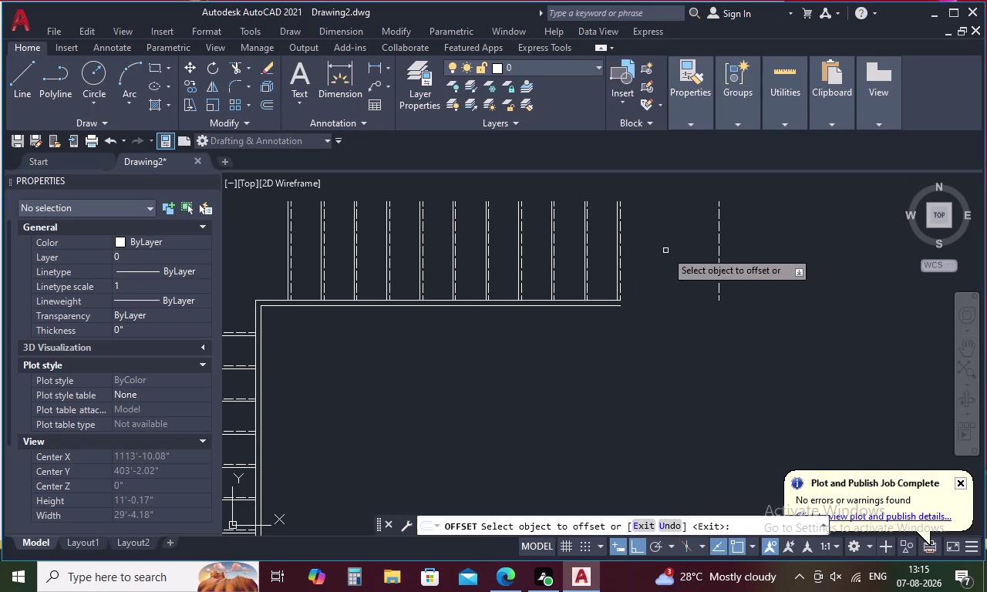
key(Escape)
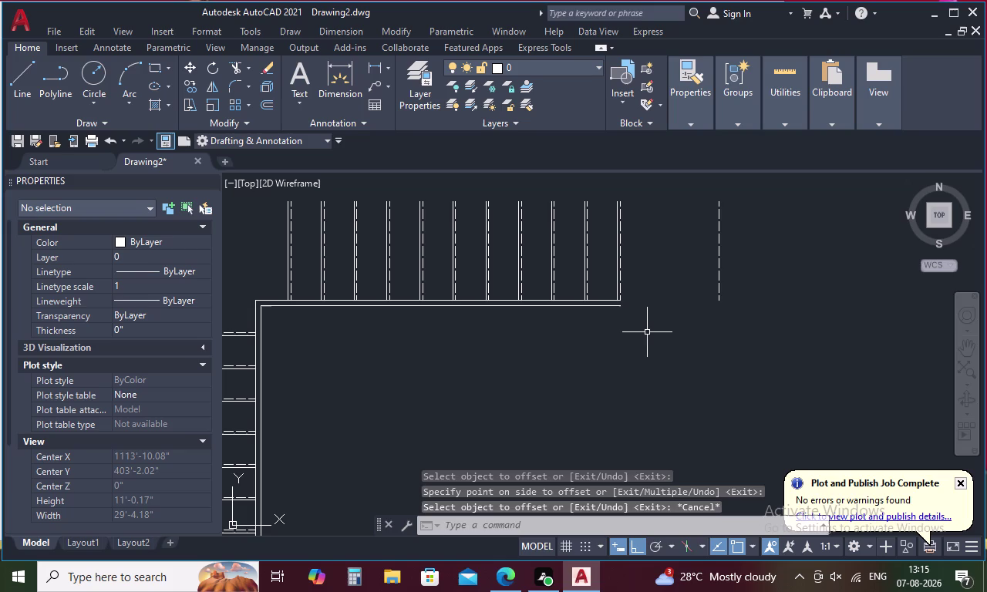
Extend the horizontal handrail line to the new 3' upright.
text(EX)
key(space)
click(610, 302)
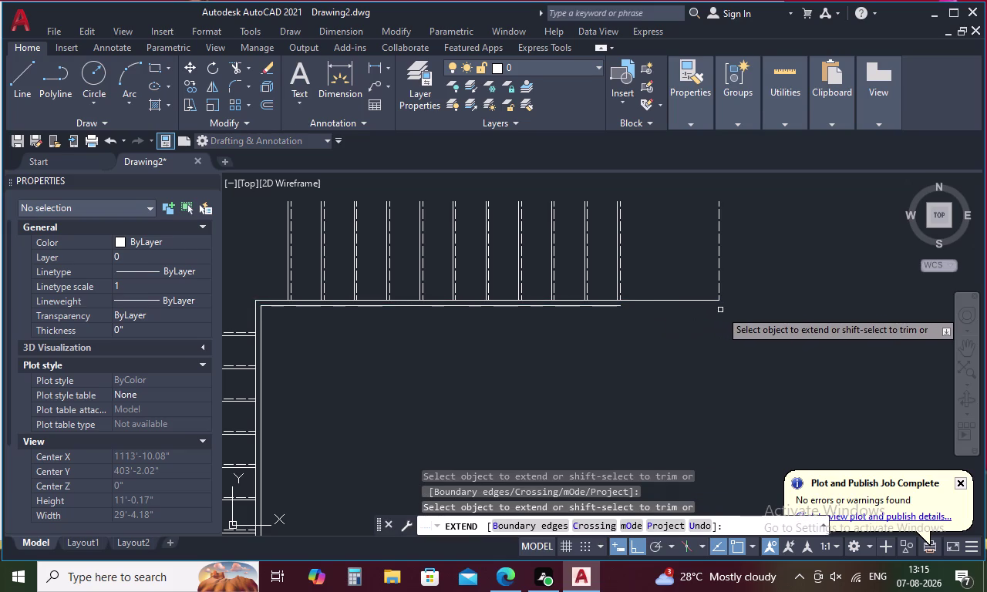
key(Escape)
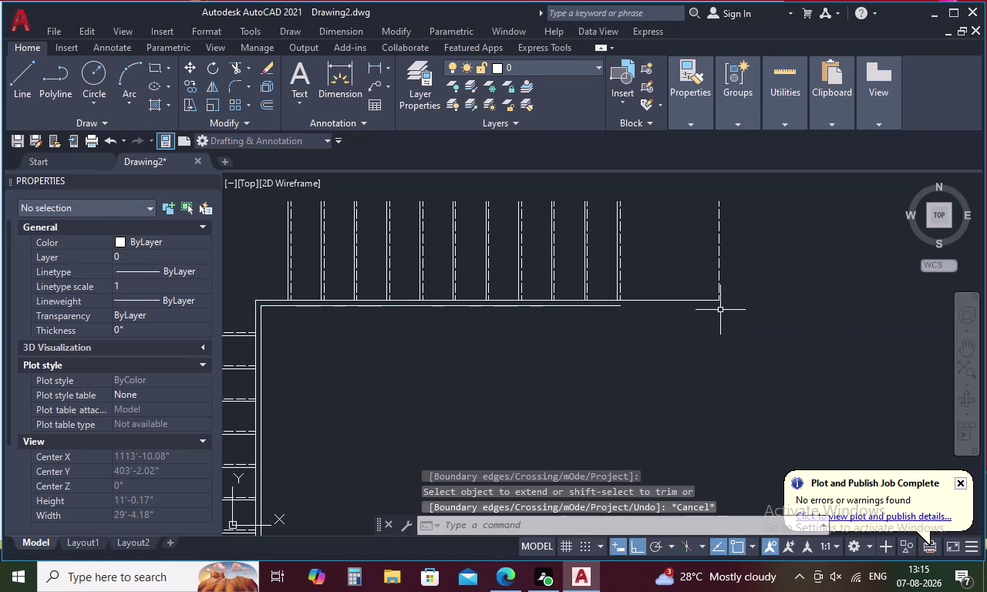
key(m)
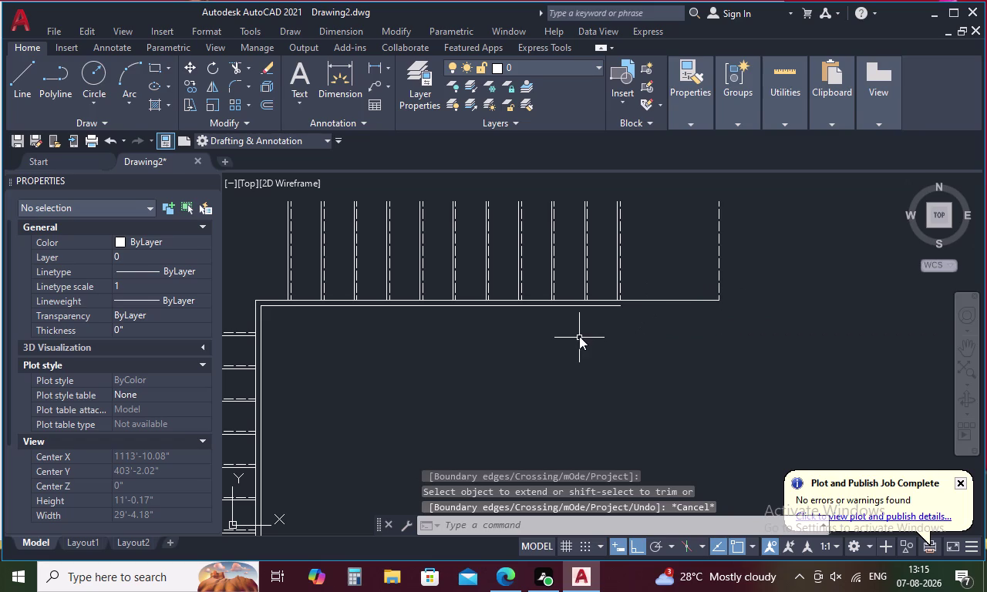
text(A)
key(space)
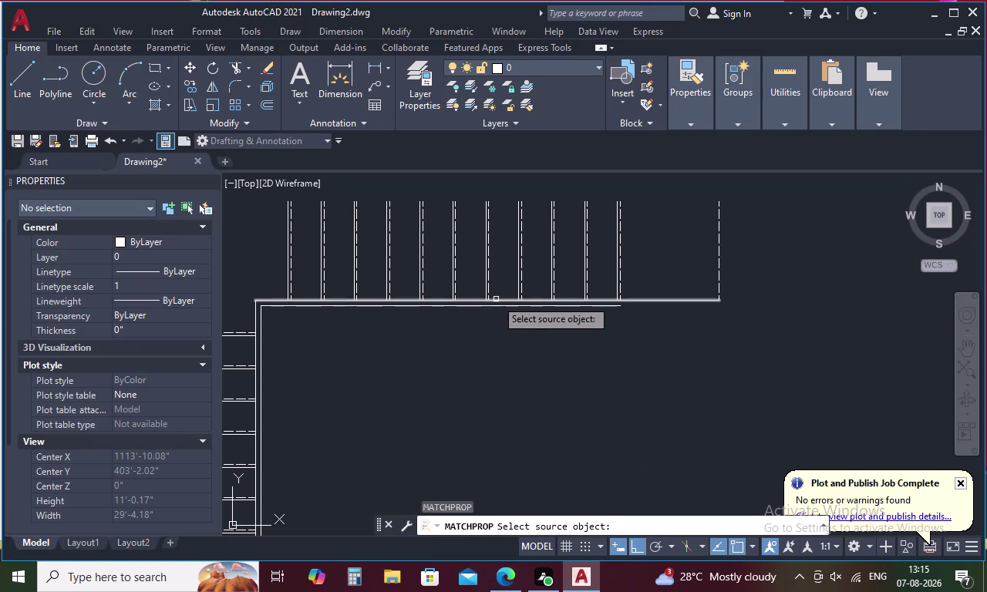
Draw a vertical line at the landing's right end, running below the edge and up past the flight.
click(497, 298)
click(720, 259)
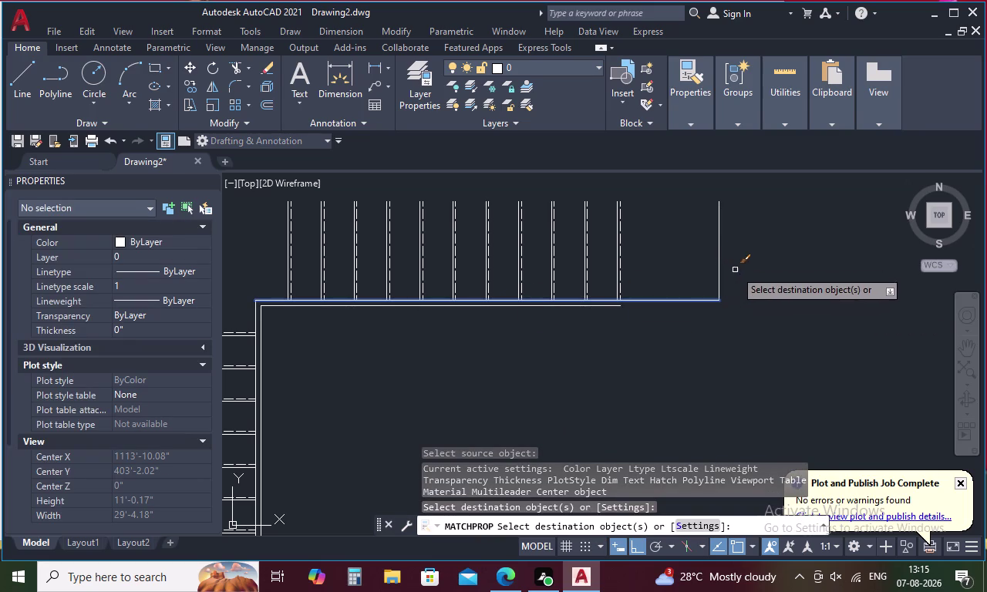
key(Escape)
text(L)
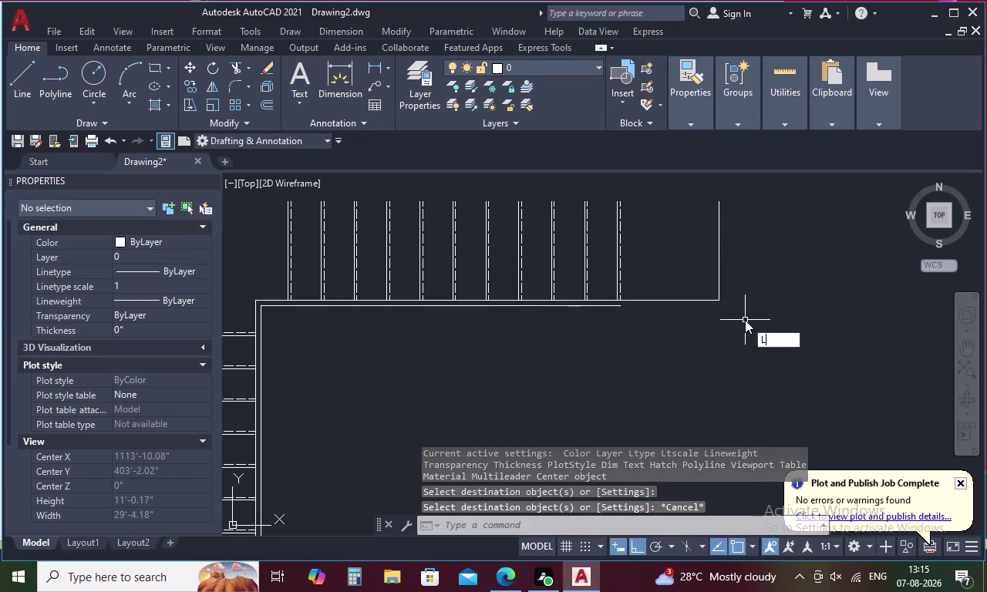
key(space)
drag(717, 298, 719, 317)
click(720, 351)
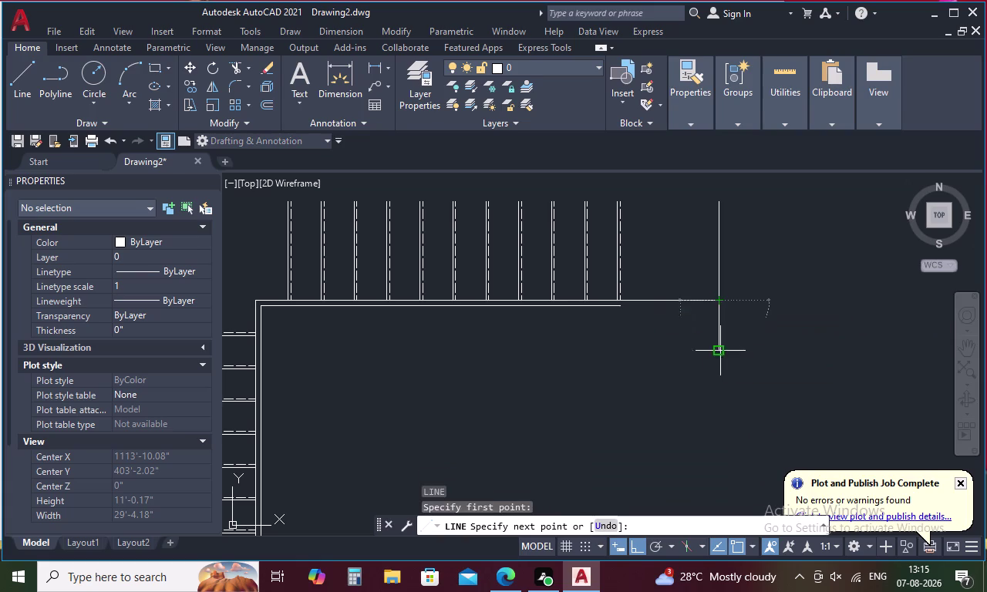
click(722, 200)
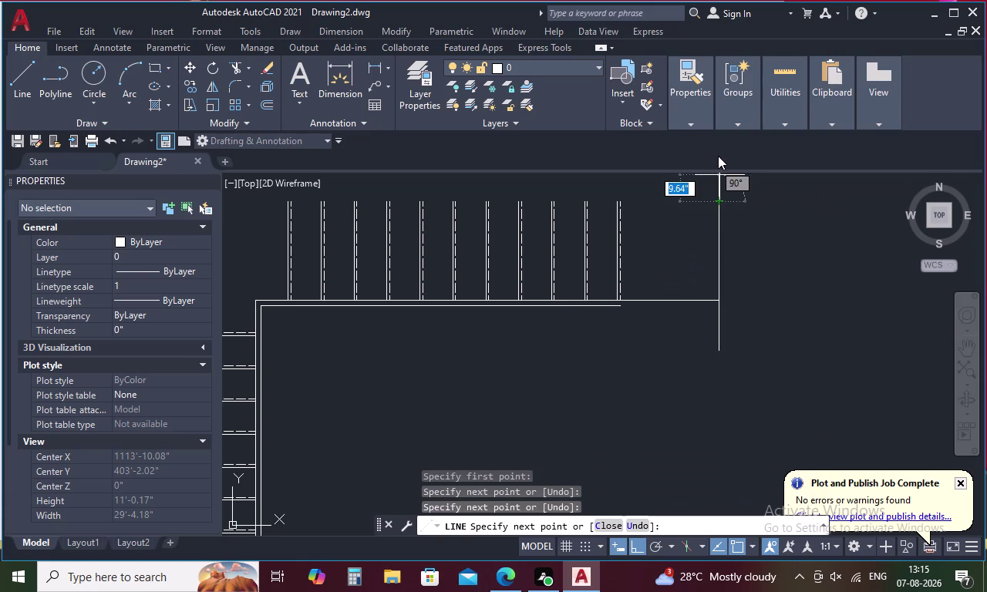
click(718, 156)
key(Escape)
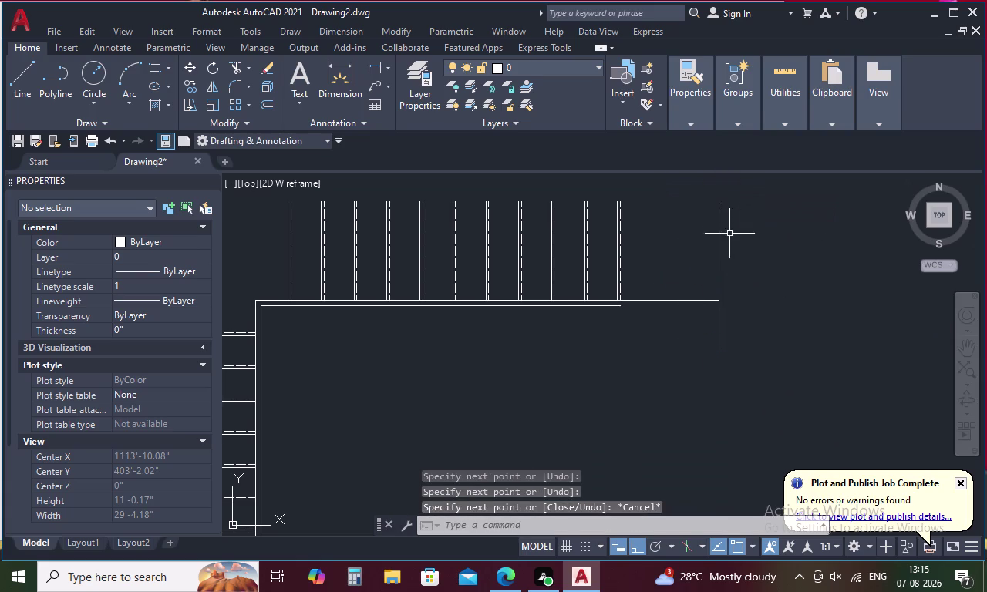
Add another line from the vertical line's top to lengthen it further upward.
middle_drag(724, 238, 735, 328)
key(l)
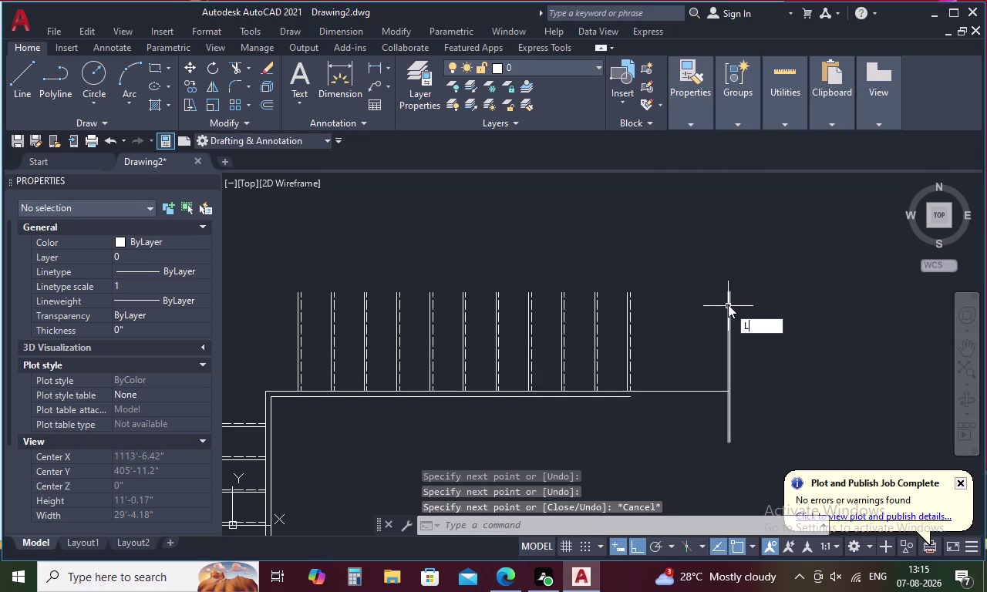
key(space)
click(728, 293)
click(727, 242)
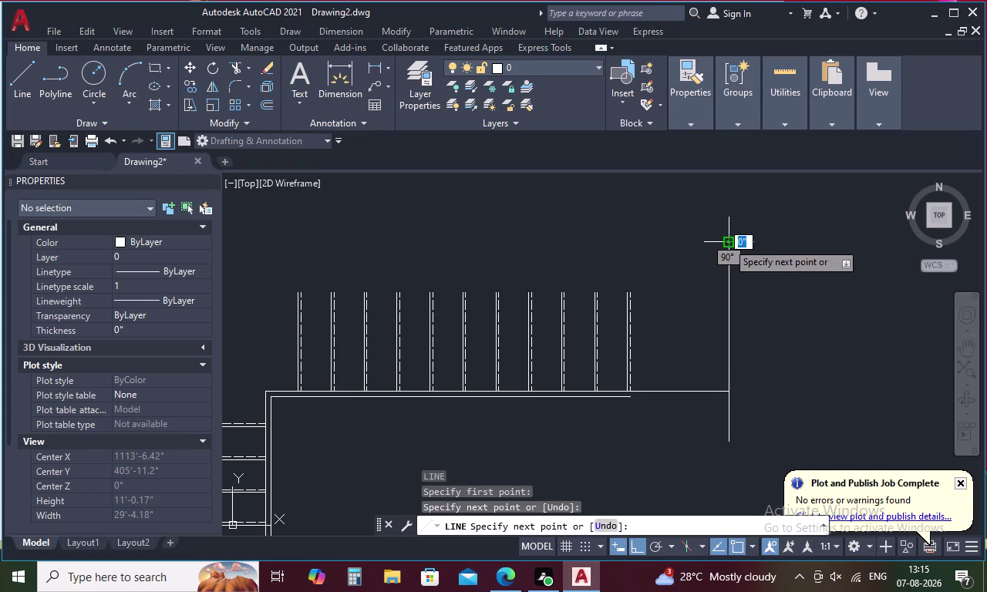
key(Escape)
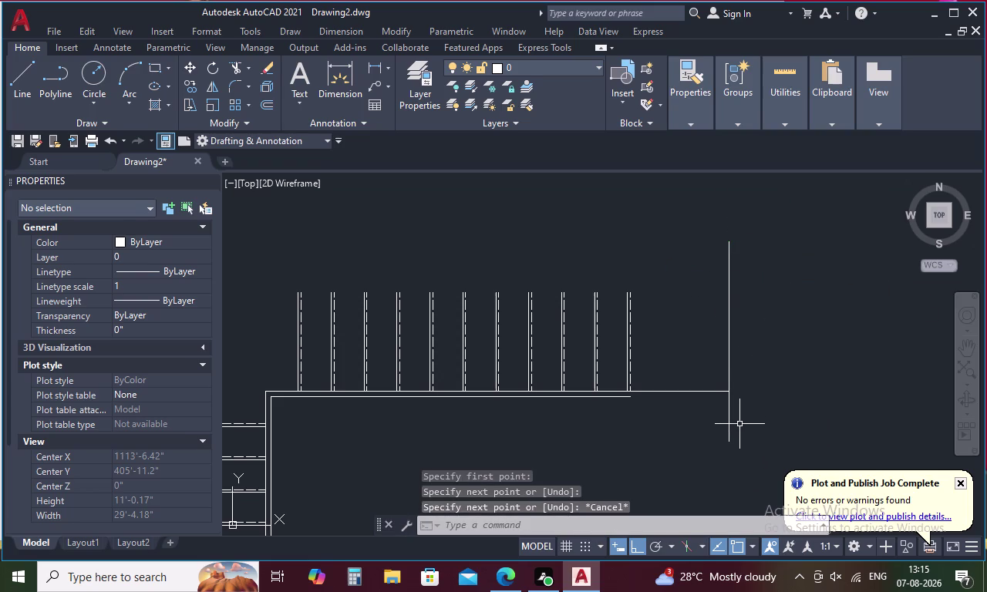
Extend the landing's top edge to the vertical line.
text(EX)
key(space)
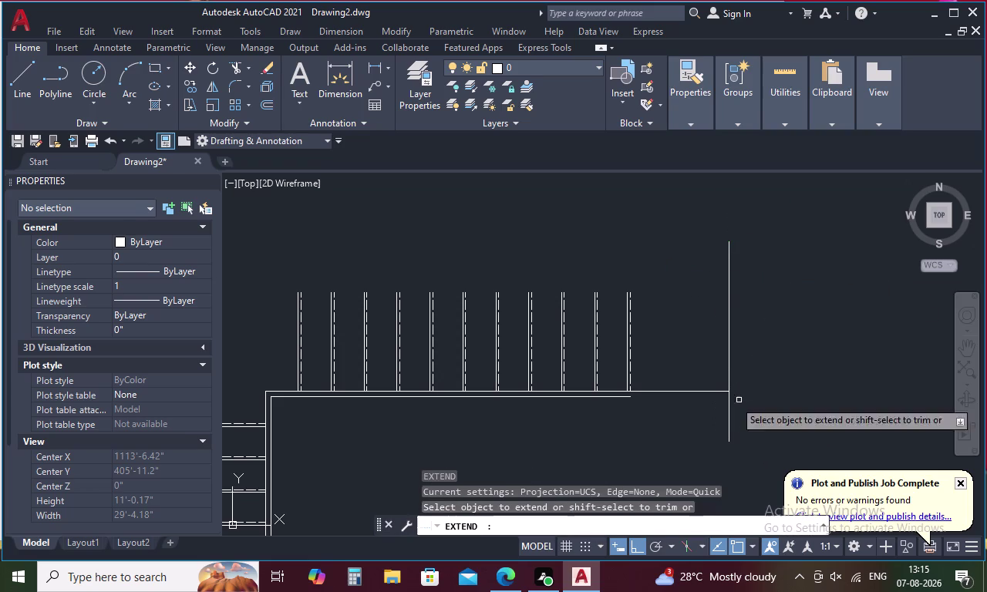
click(610, 396)
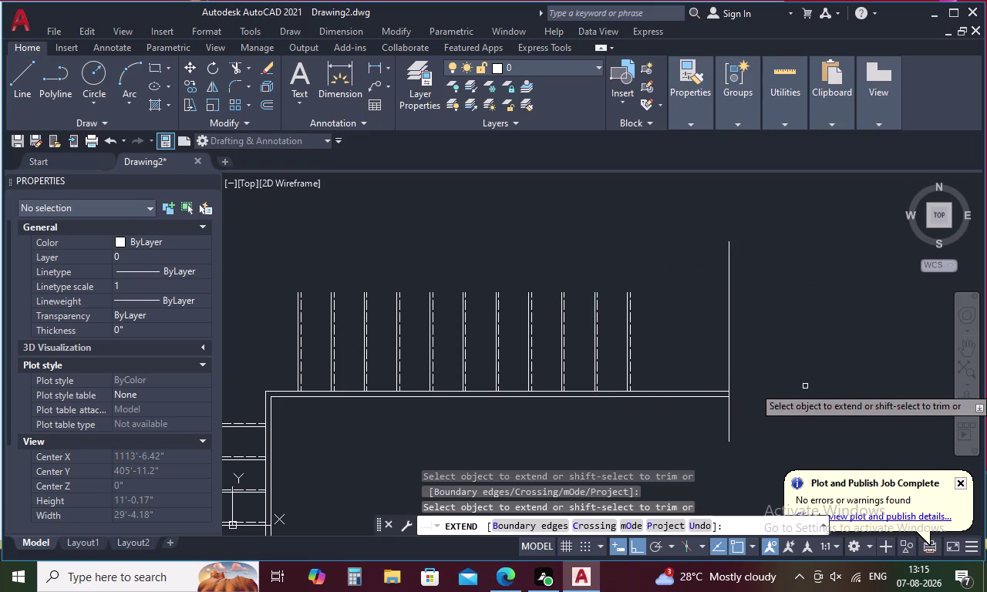
key(Escape)
key(o)
key(space)
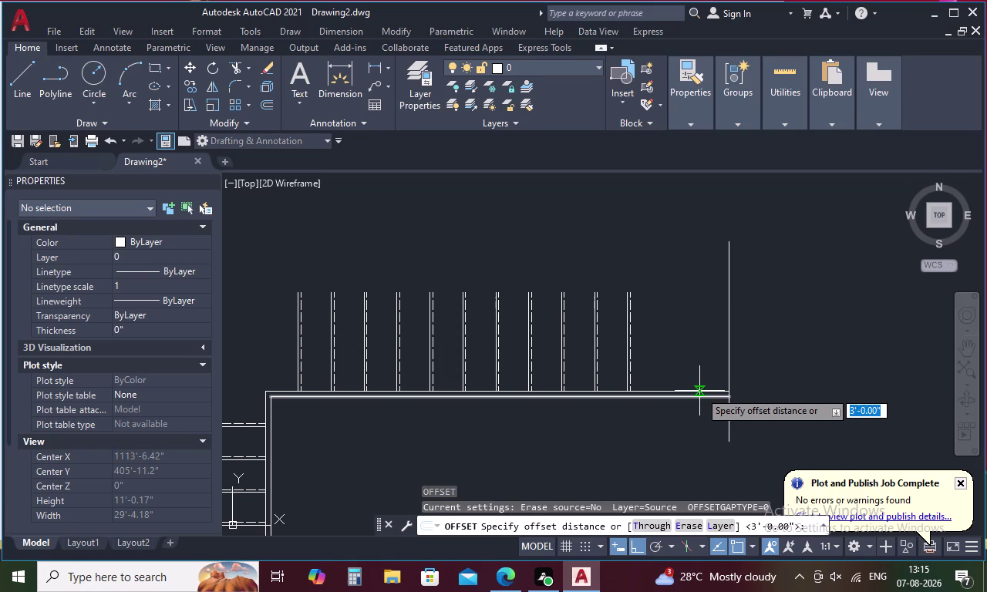
Offset the landing's top edge 3' upward, then offset that line 2 more above it.
text(3')
key(space)
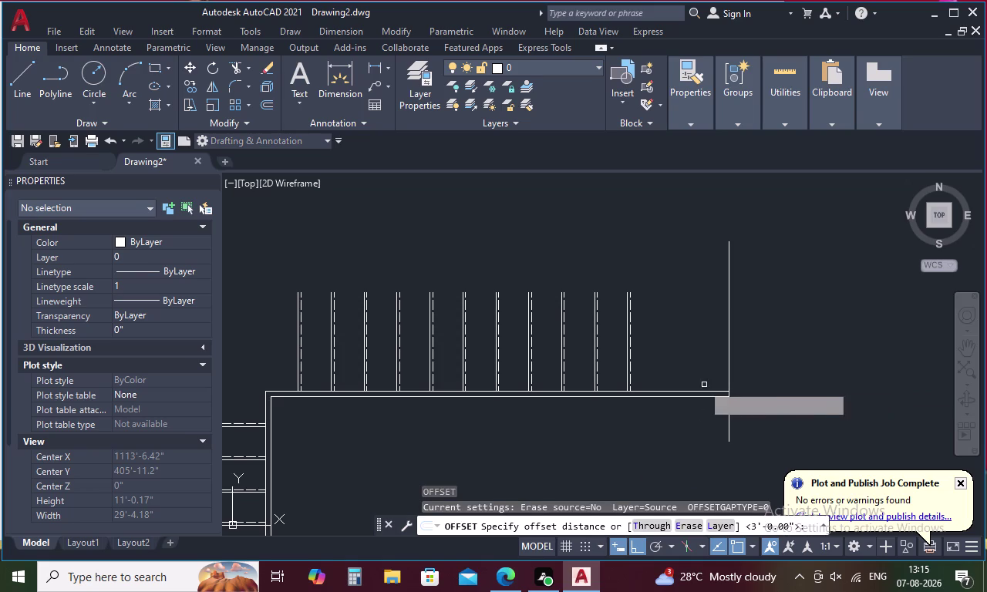
click(653, 389)
click(660, 351)
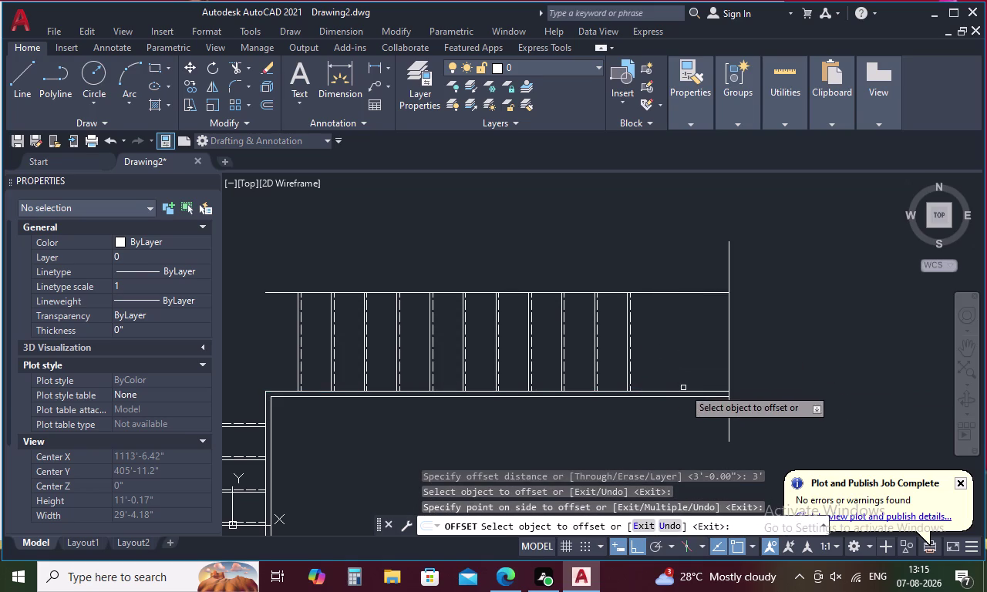
key(space)
key(space)
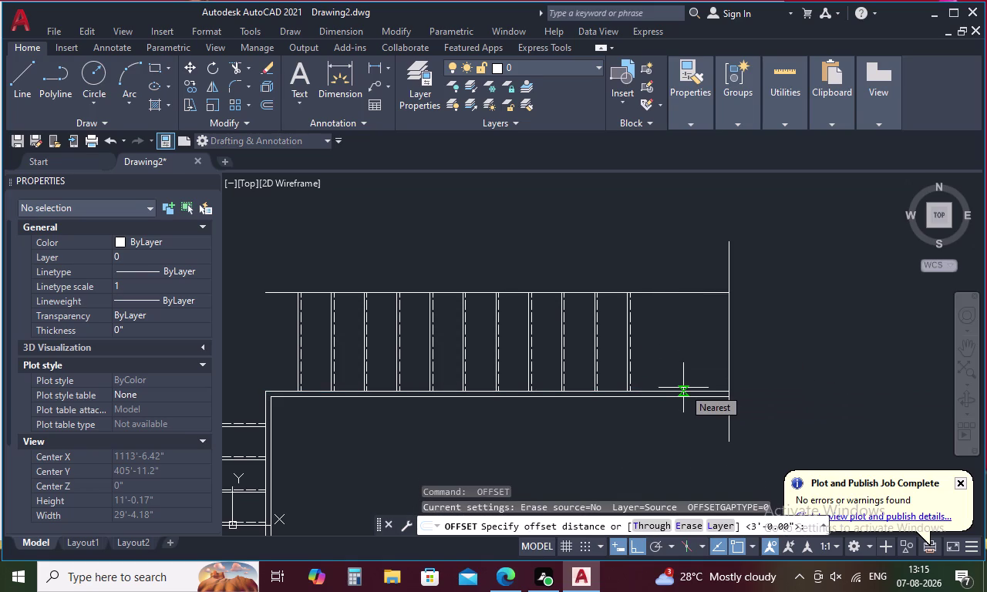
text(2)
key(space)
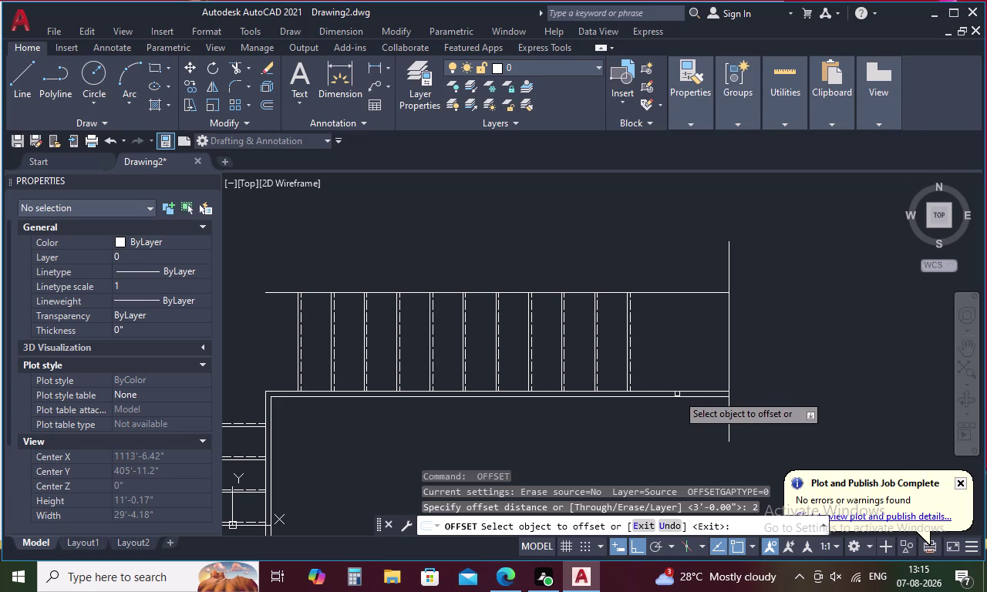
click(699, 293)
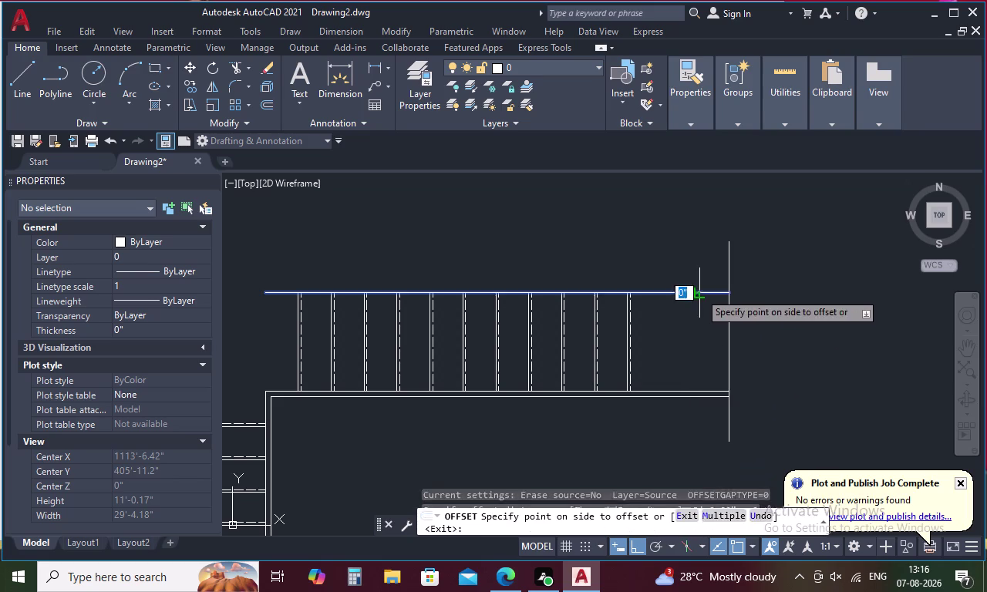
click(701, 272)
key(Escape)
Delete the vertical construction lines and the leftover short vertical segment.
drag(783, 330, 727, 342)
click(728, 264)
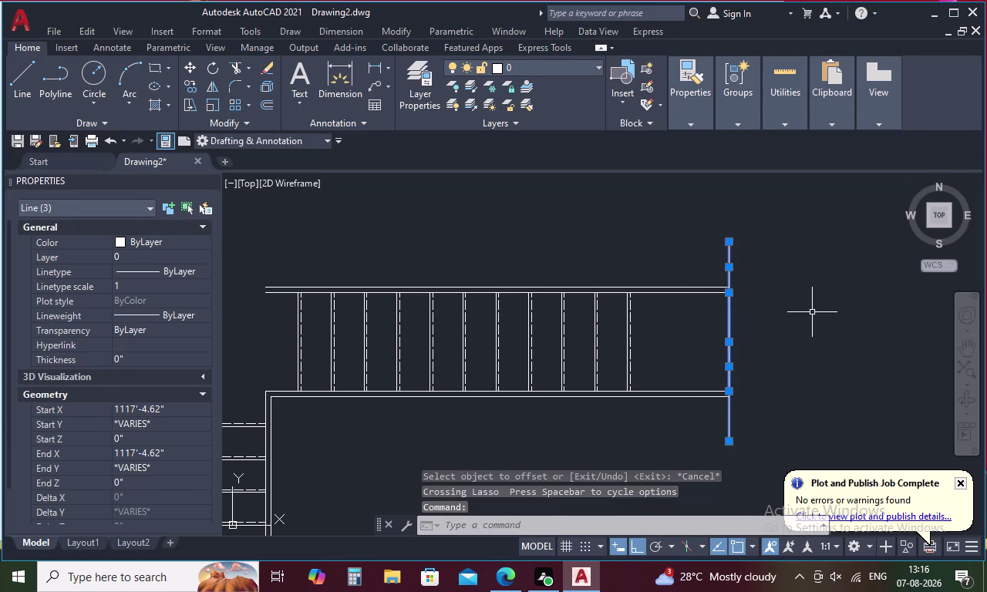
key(Delete)
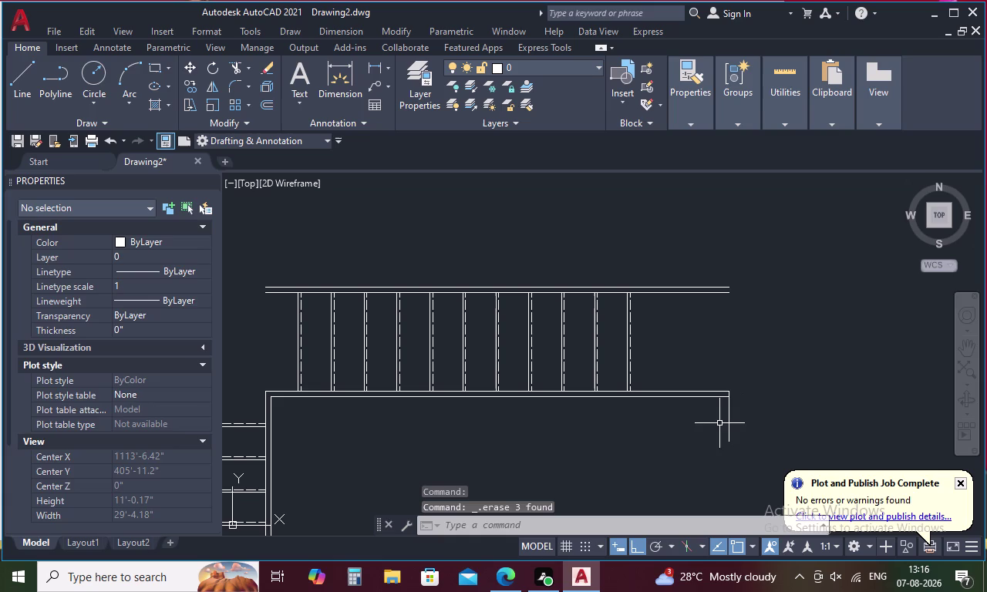
click(729, 421)
key(Delete)
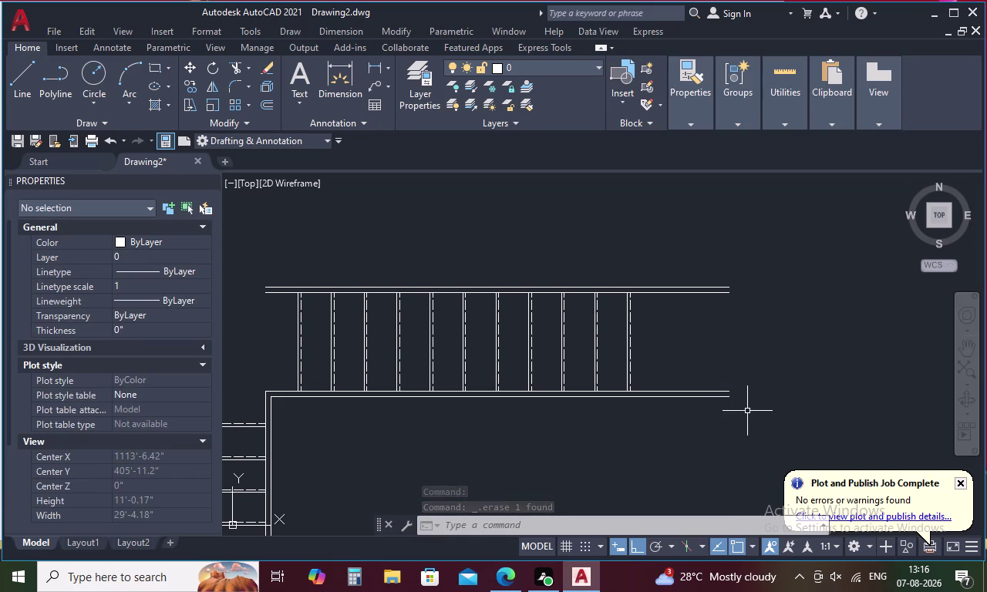
middle_drag(747, 381, 914, 343)
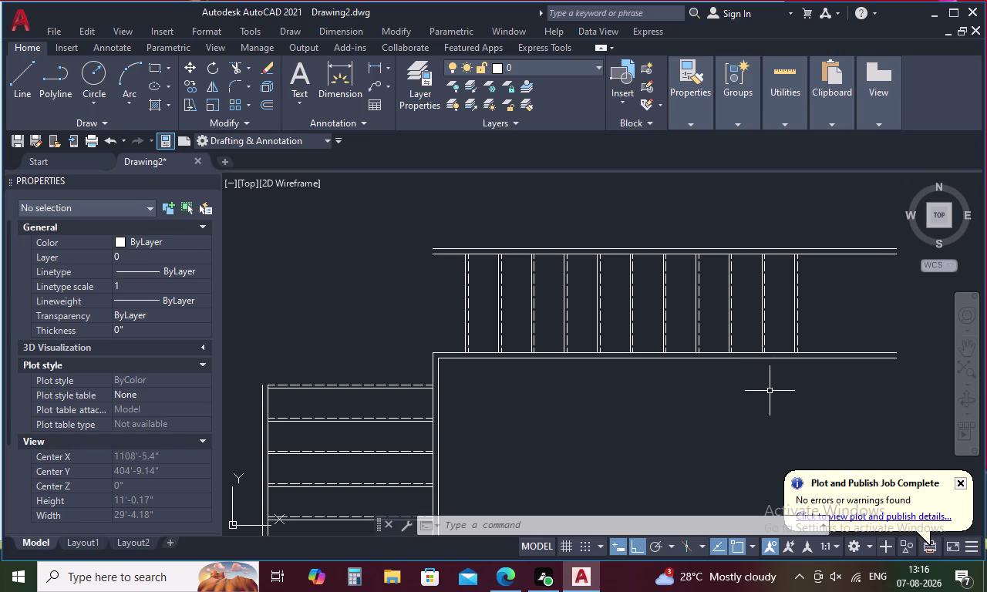
middle_drag(682, 394, 782, 385)
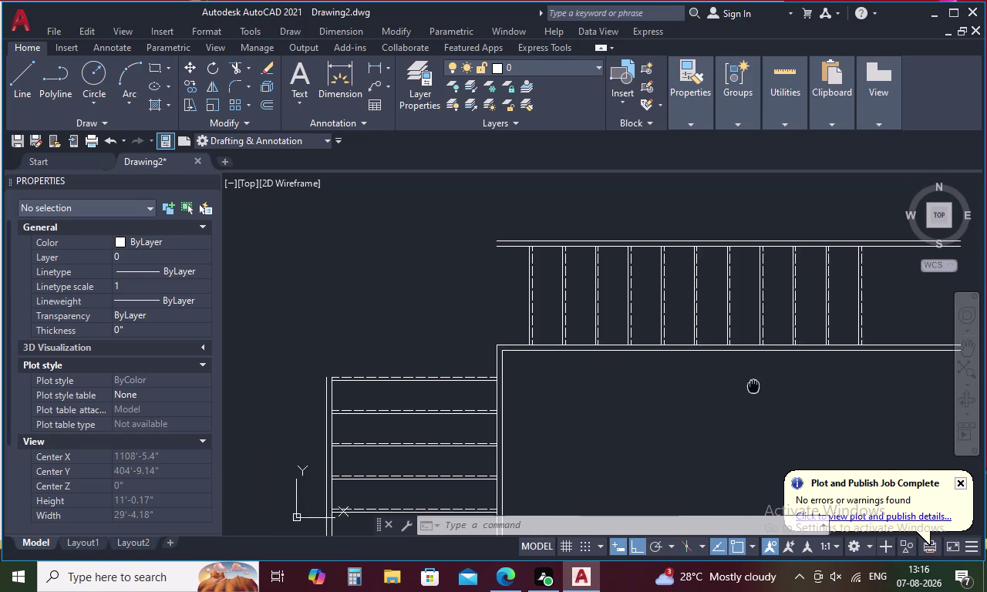
middle_drag(782, 385, 927, 374)
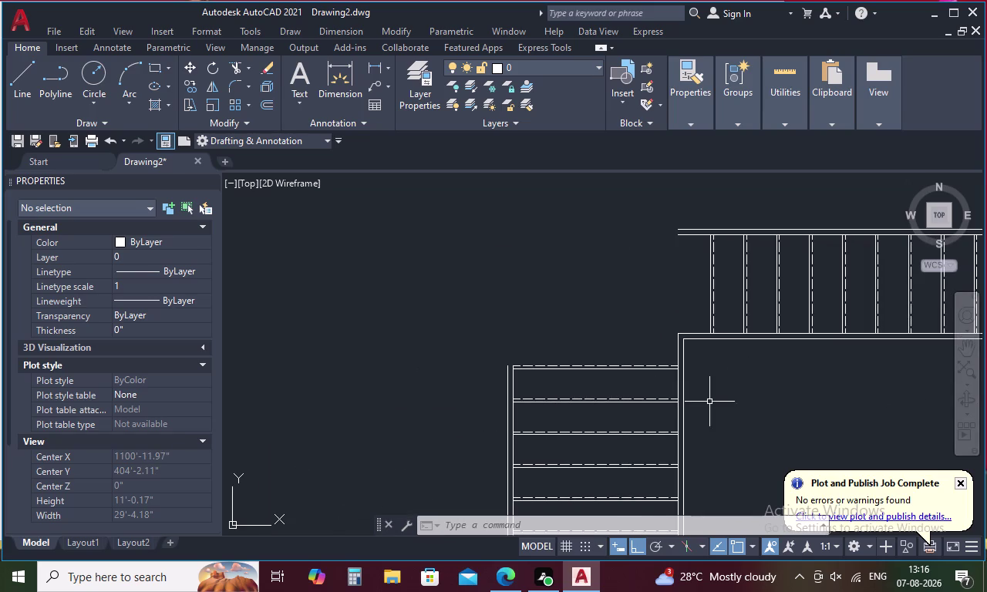
scroll(down, 3)
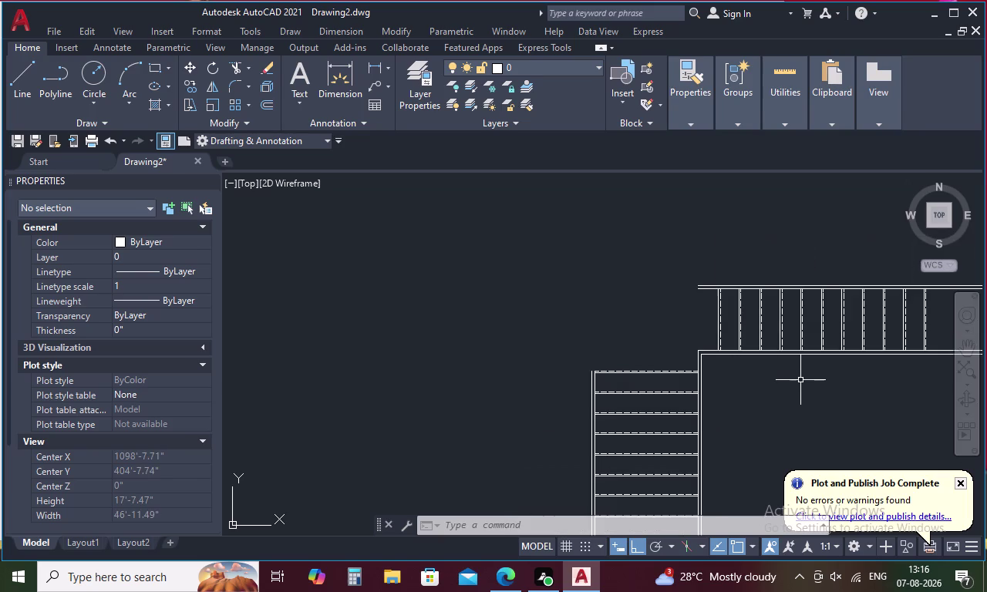
middle_drag(800, 380, 725, 359)
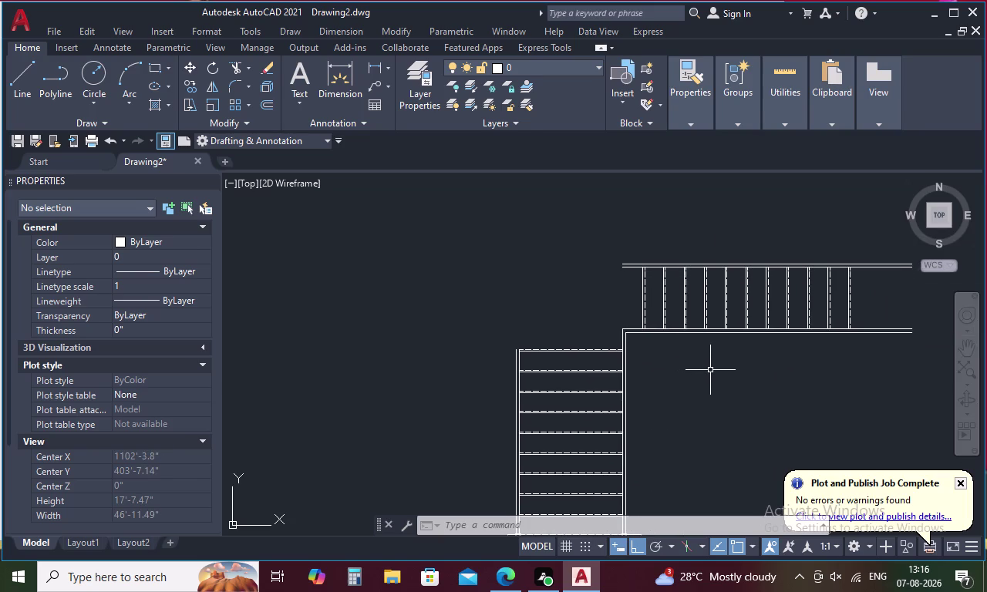
scroll(down, 3)
middle_drag(713, 398, 702, 370)
scroll(up, 3)
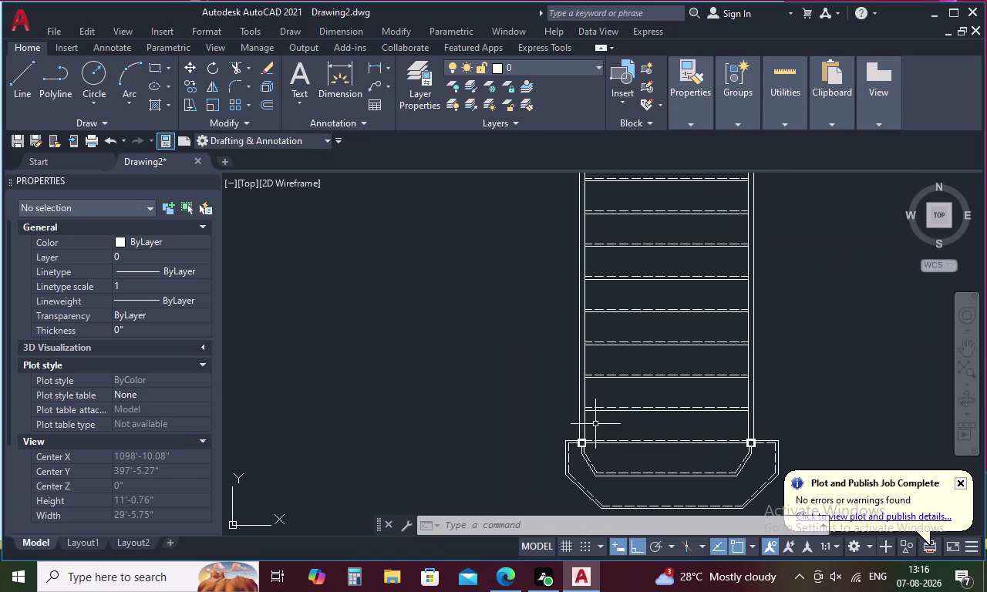
middle_drag(657, 327, 644, 408)
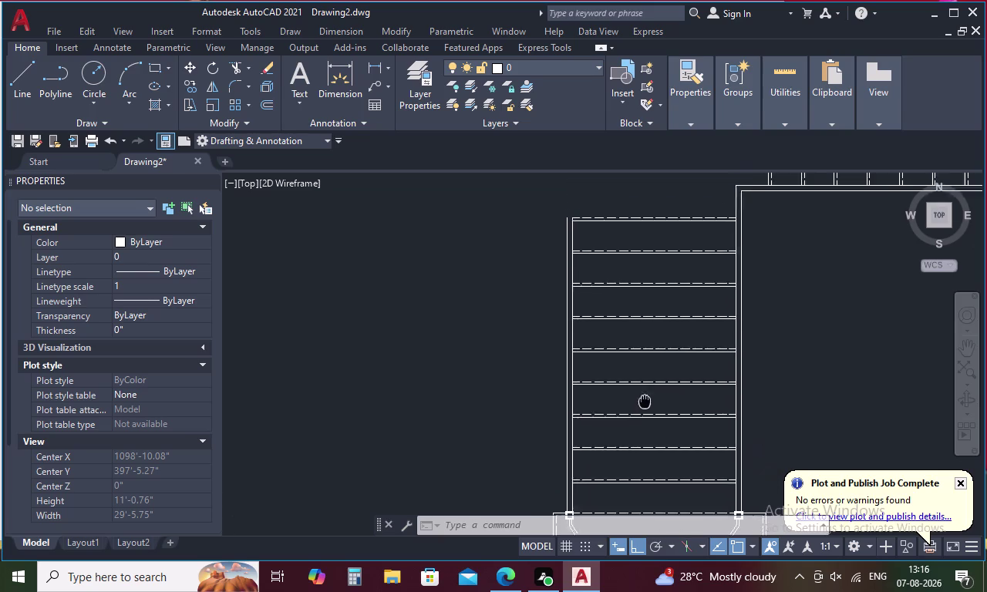
middle_drag(644, 407, 639, 452)
middle_drag(816, 288, 753, 318)
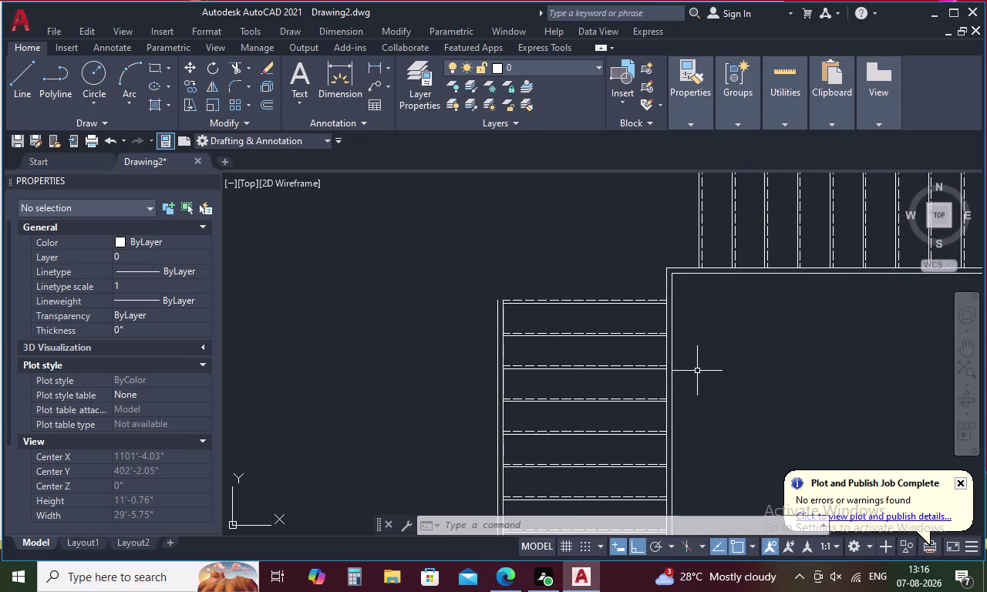
middle_drag(697, 370, 695, 189)
scroll(up, 3)
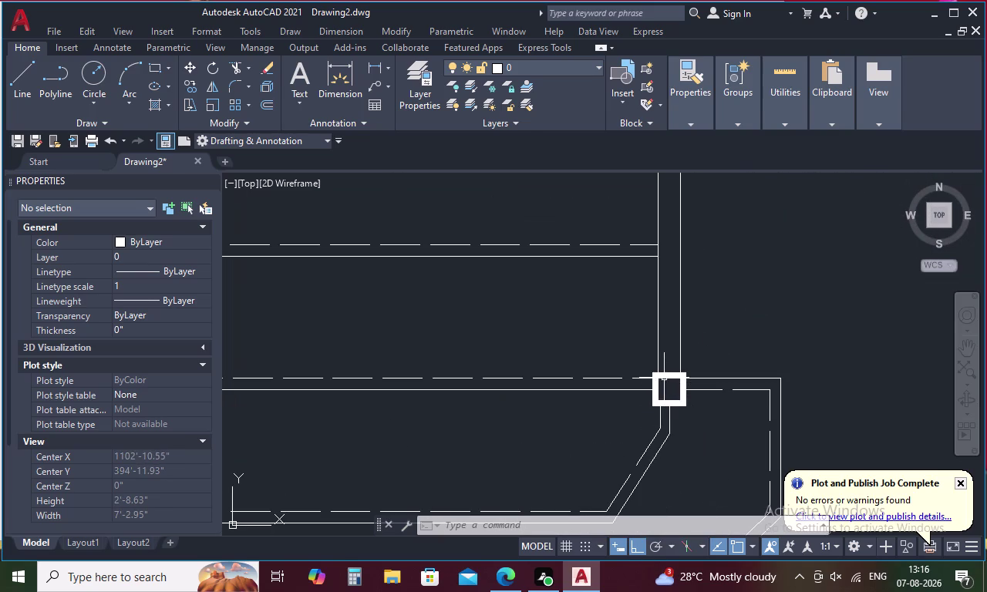
click(665, 375)
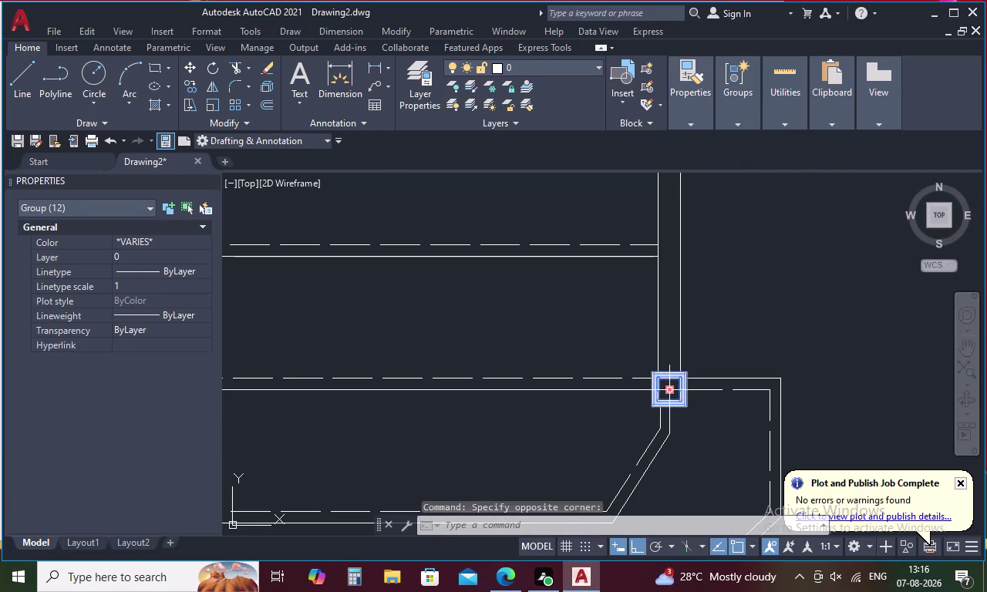
right_click(670, 387)
click(743, 160)
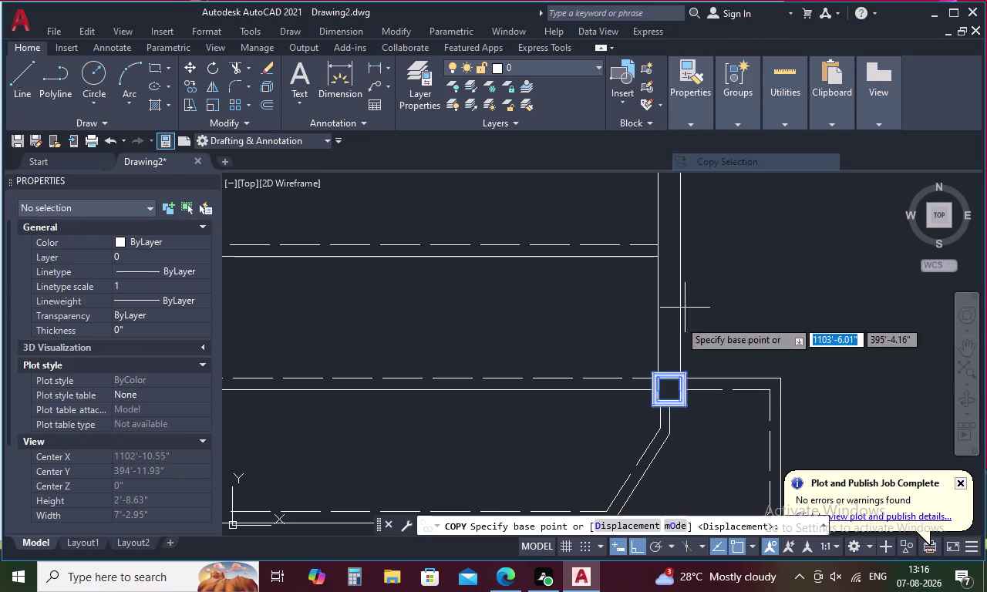
click(677, 400)
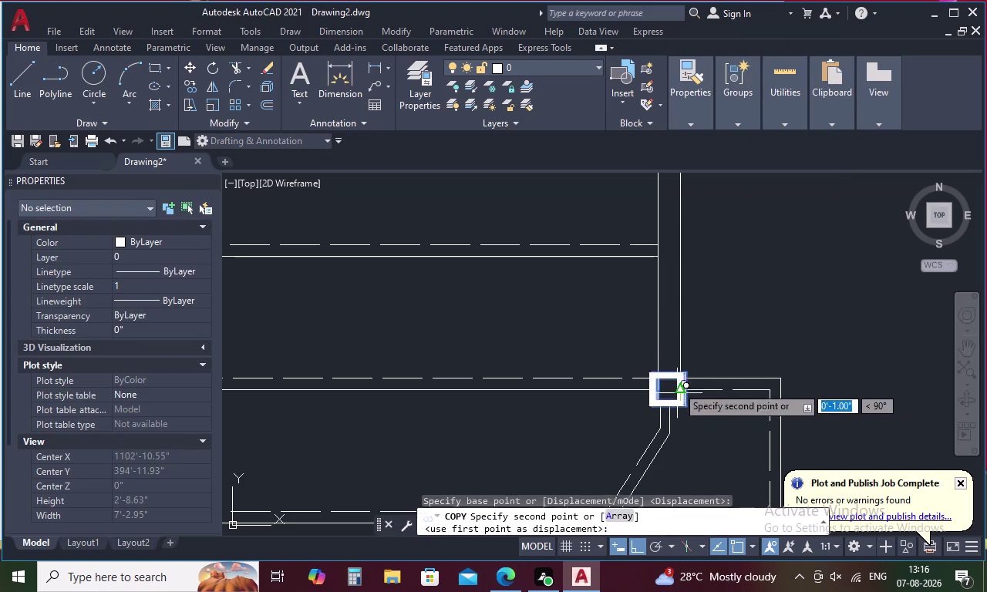
scroll(down, 3)
middle_drag(715, 293, 687, 461)
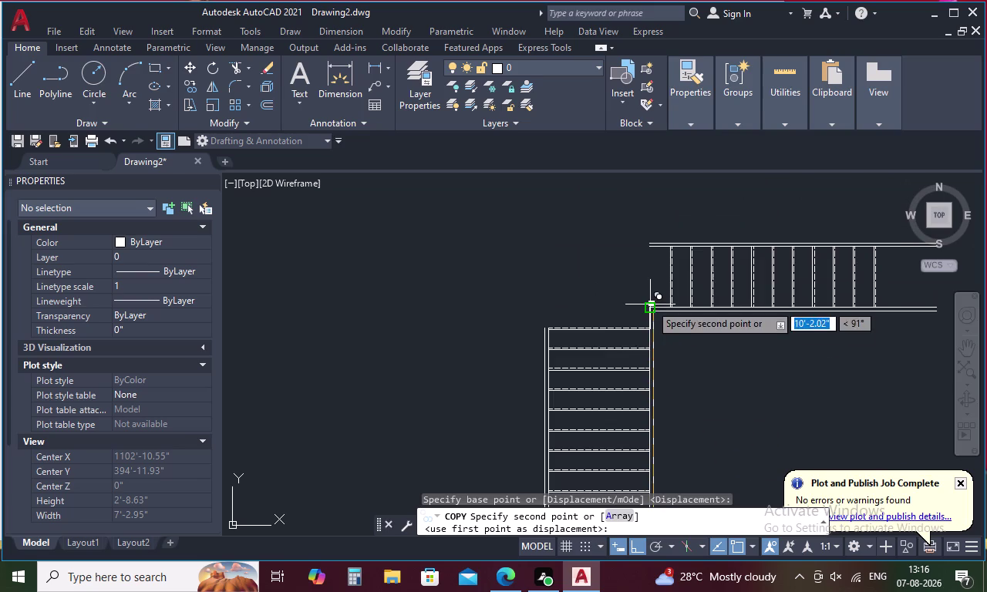
scroll(up, 3)
scroll(up, 3)
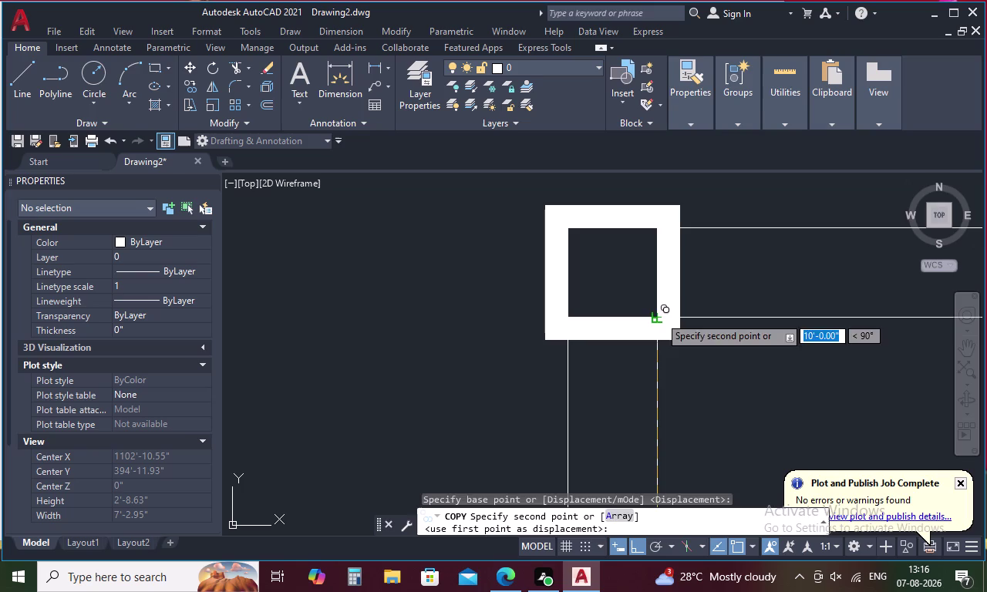
click(659, 316)
key(Escape)
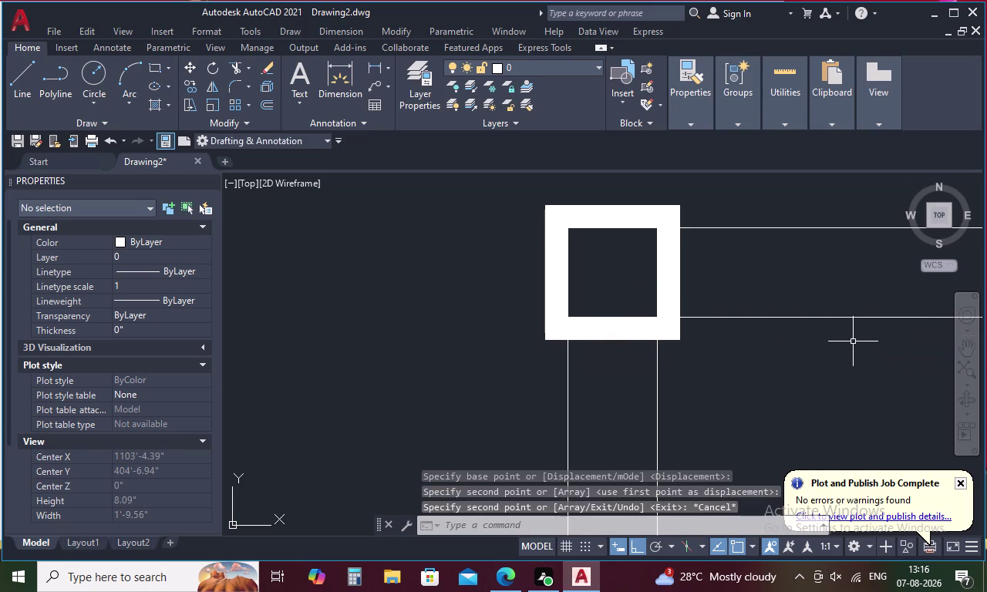
scroll(down, 3)
middle_drag(829, 359, 677, 340)
scroll(down, 3)
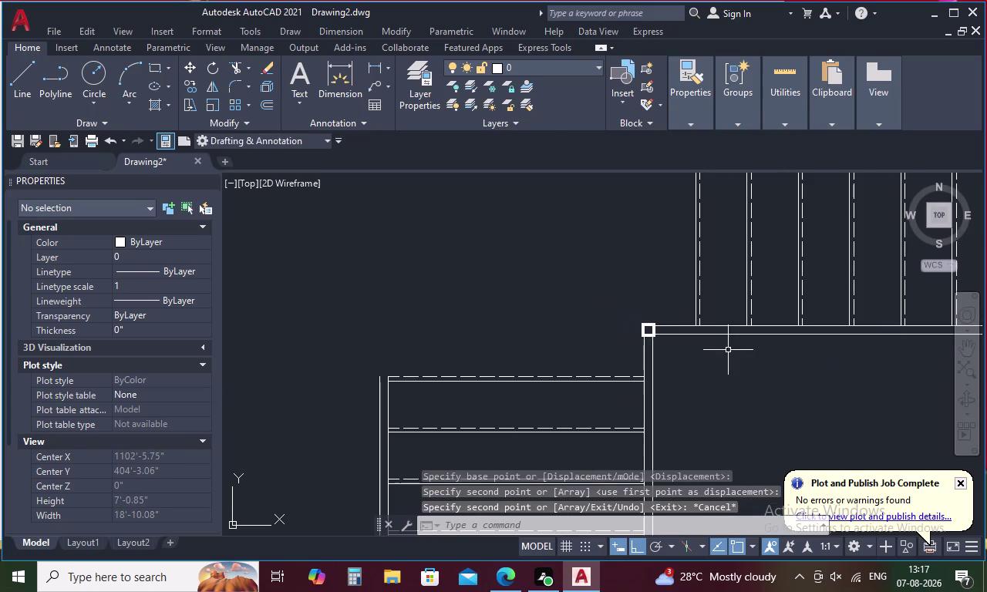
scroll(down, 3)
middle_drag(752, 356, 710, 351)
Try selecting the upper flight and landing corner lines, then clear the selection.
drag(786, 372, 765, 281)
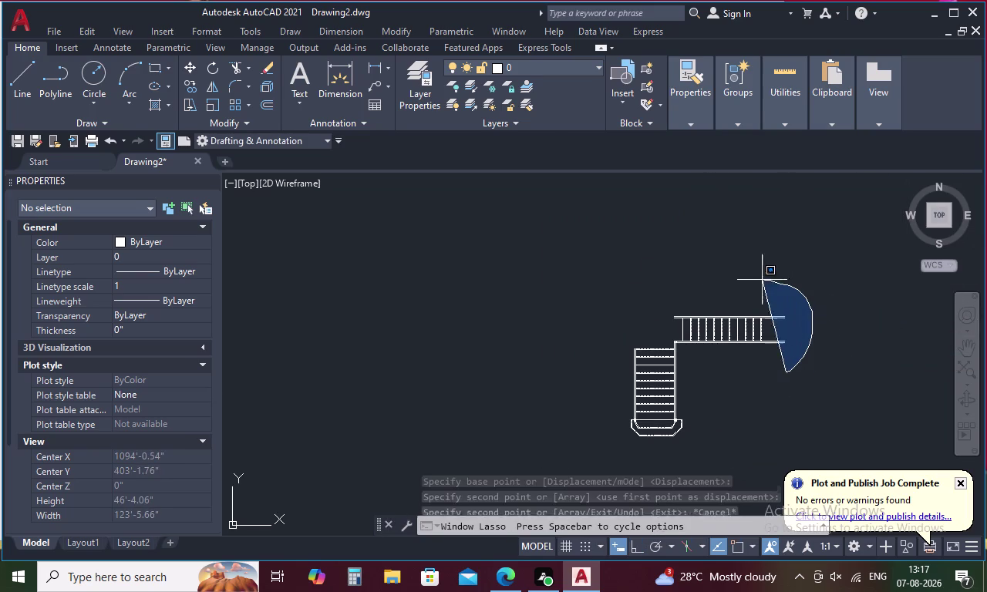
drag(766, 281, 673, 344)
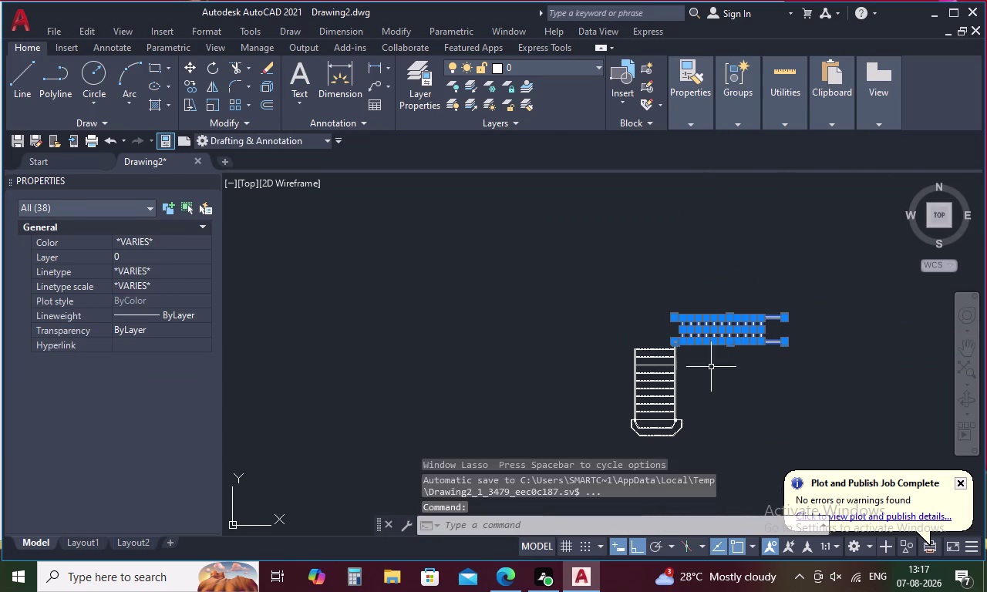
scroll(up, 3)
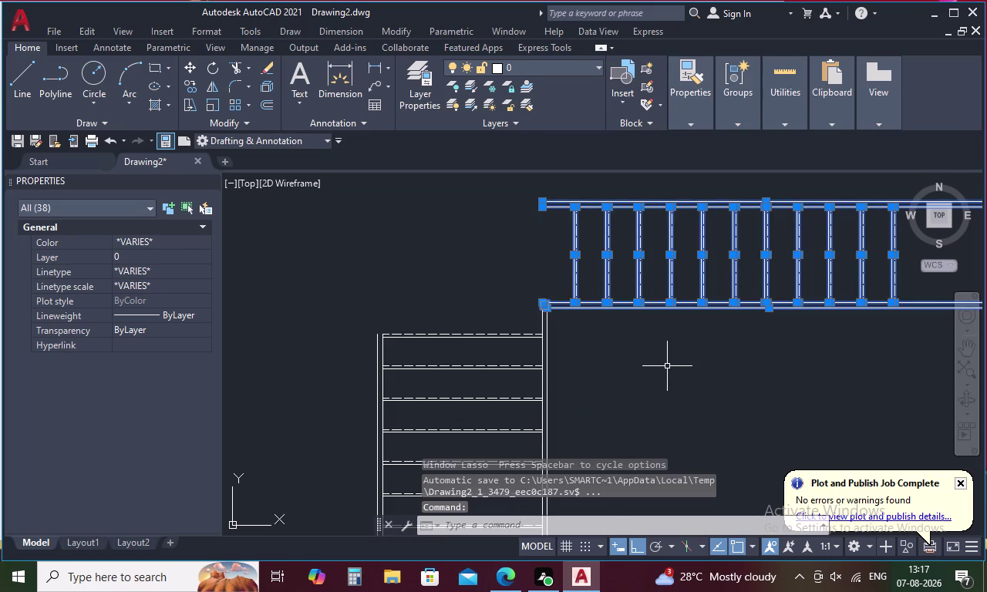
drag(557, 325, 551, 323)
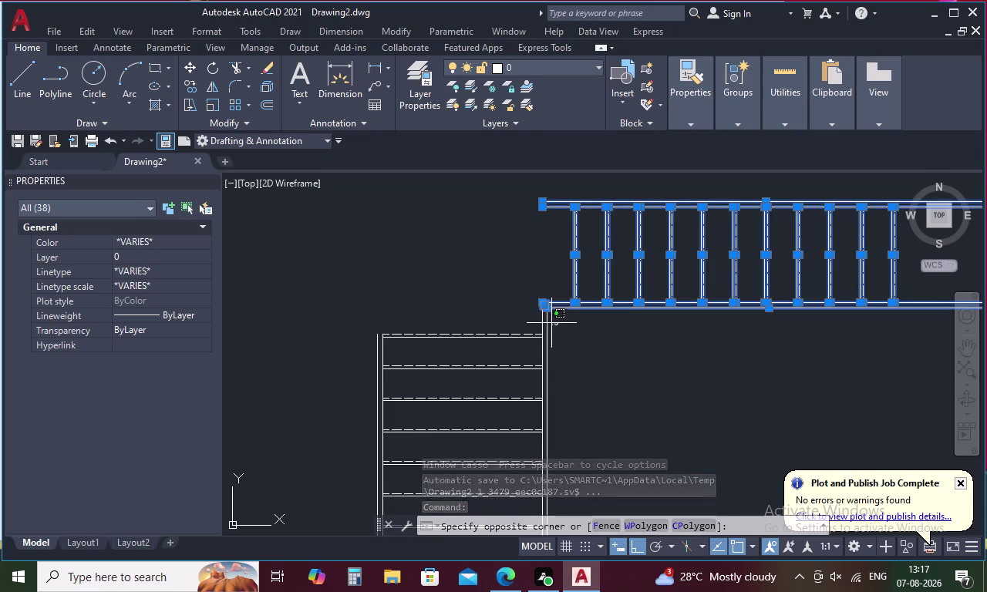
drag(551, 323, 539, 321)
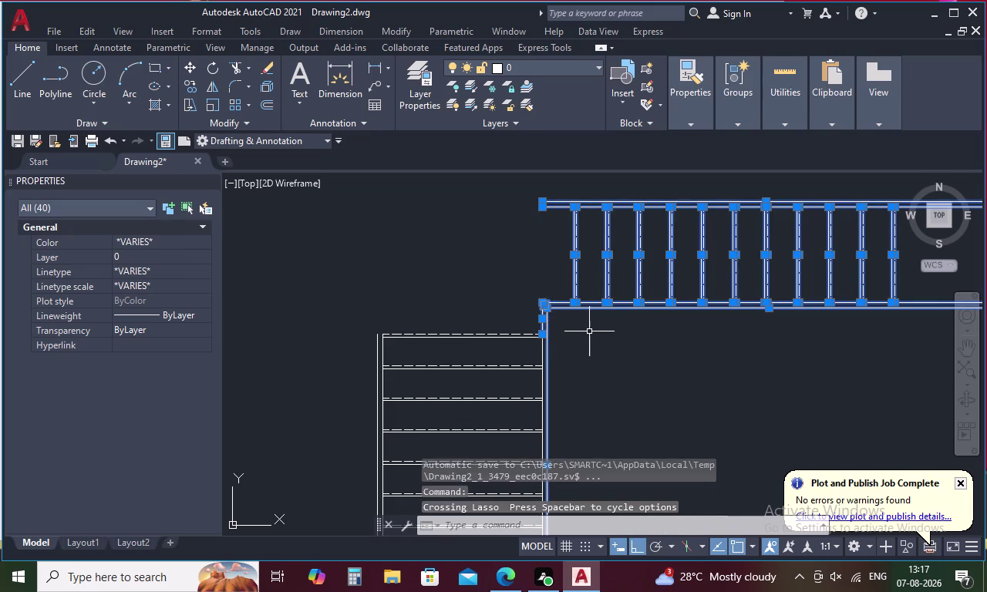
key(Escape)
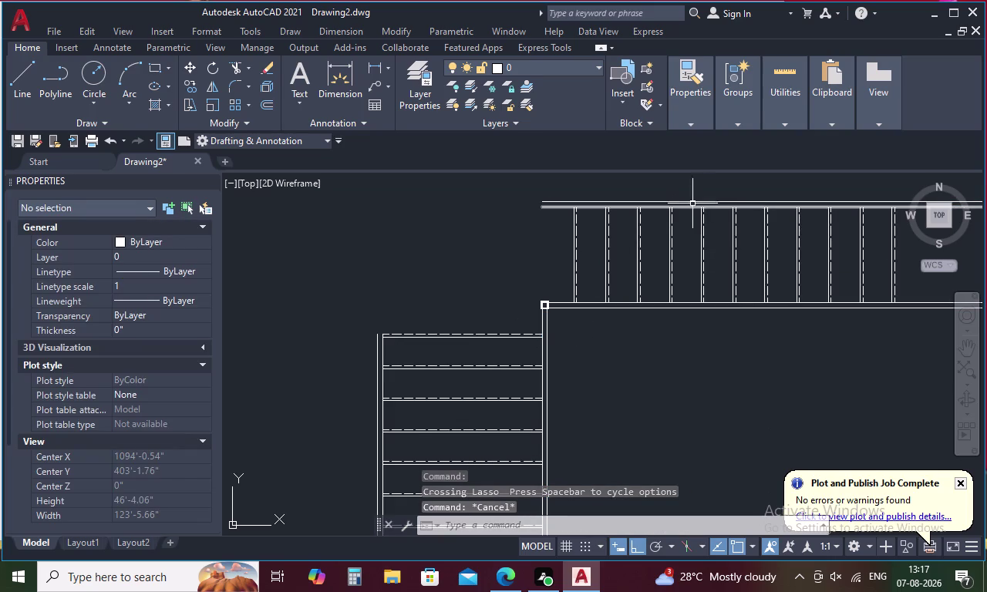
Reselect all 38 upper-flight objects, including treads, handrails and the corner square.
drag(719, 187, 786, 307)
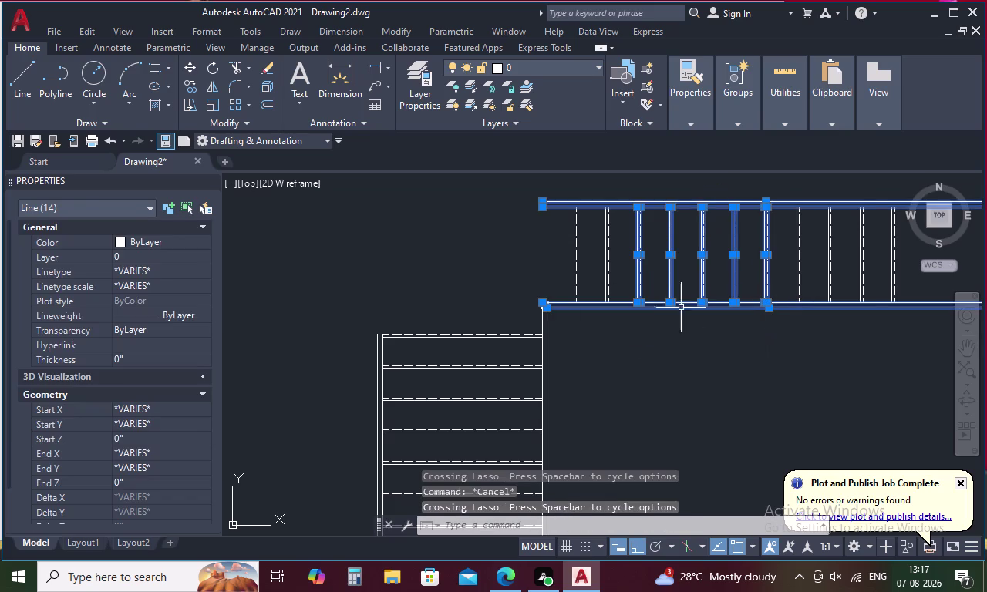
drag(617, 329, 677, 224)
drag(589, 345, 579, 289)
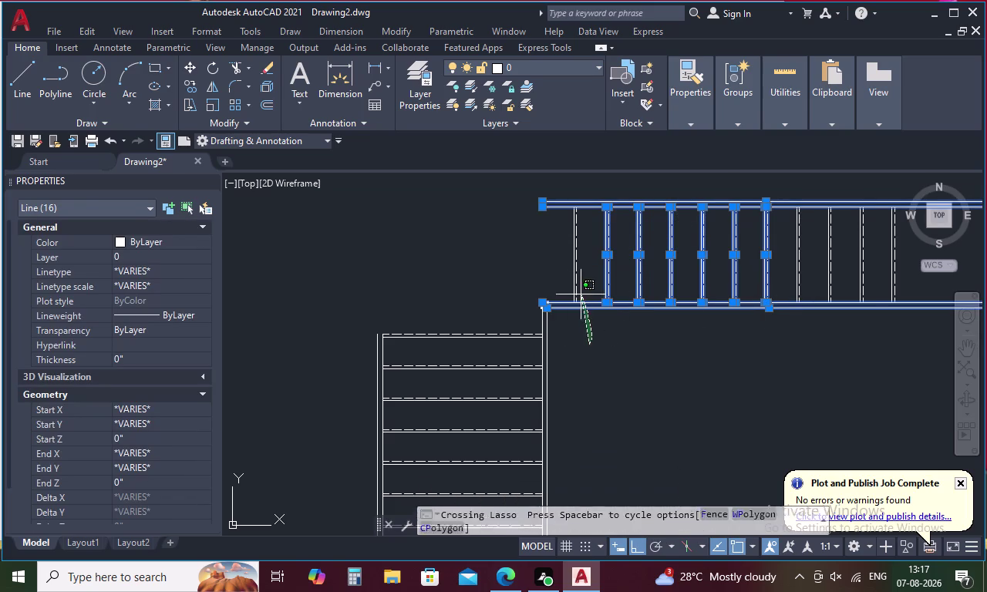
drag(578, 289, 593, 232)
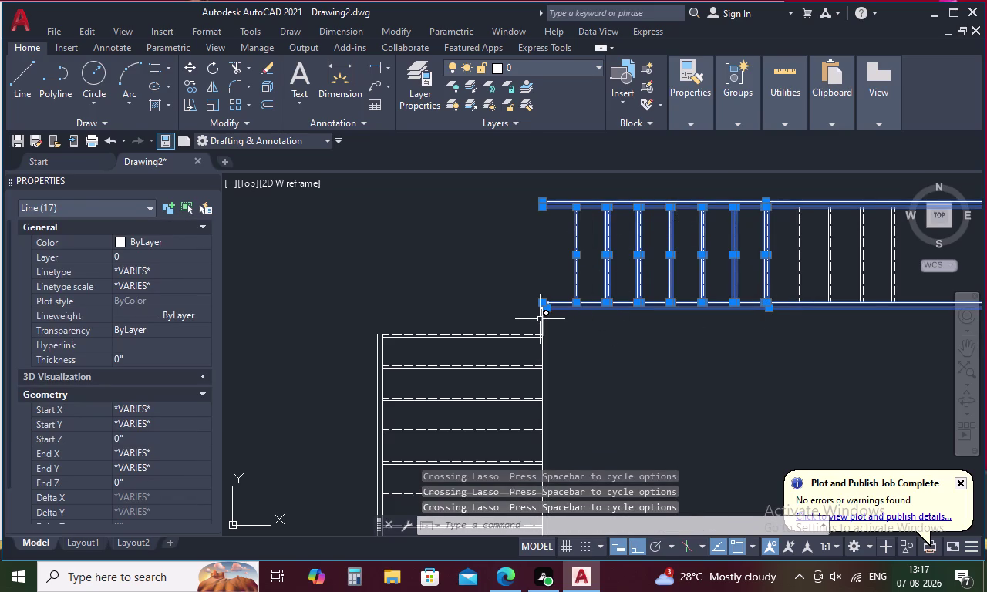
click(541, 315)
scroll(up, 3)
click(551, 300)
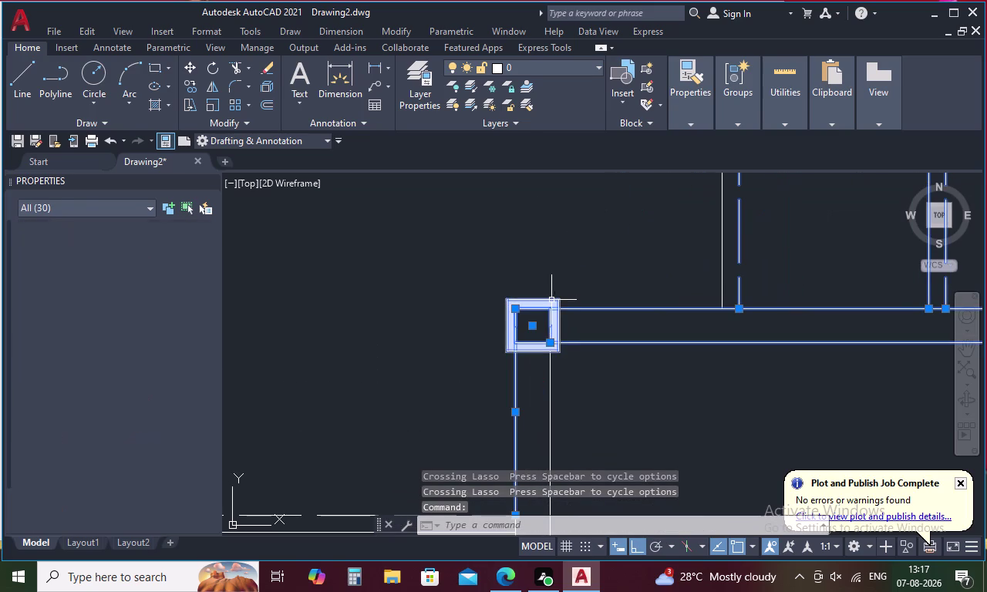
scroll(down, 3)
drag(884, 330, 679, 271)
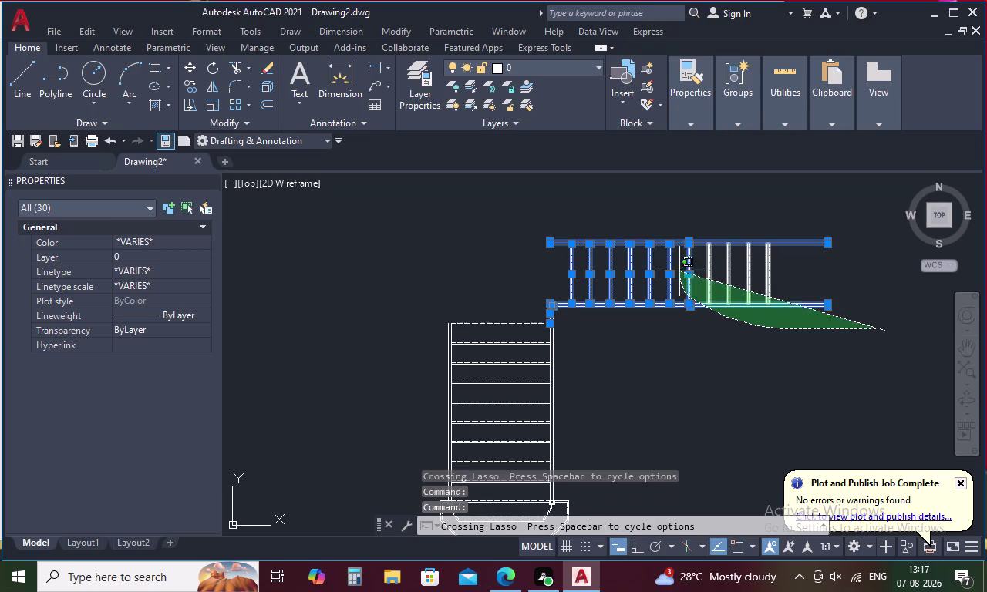
drag(680, 272, 856, 257)
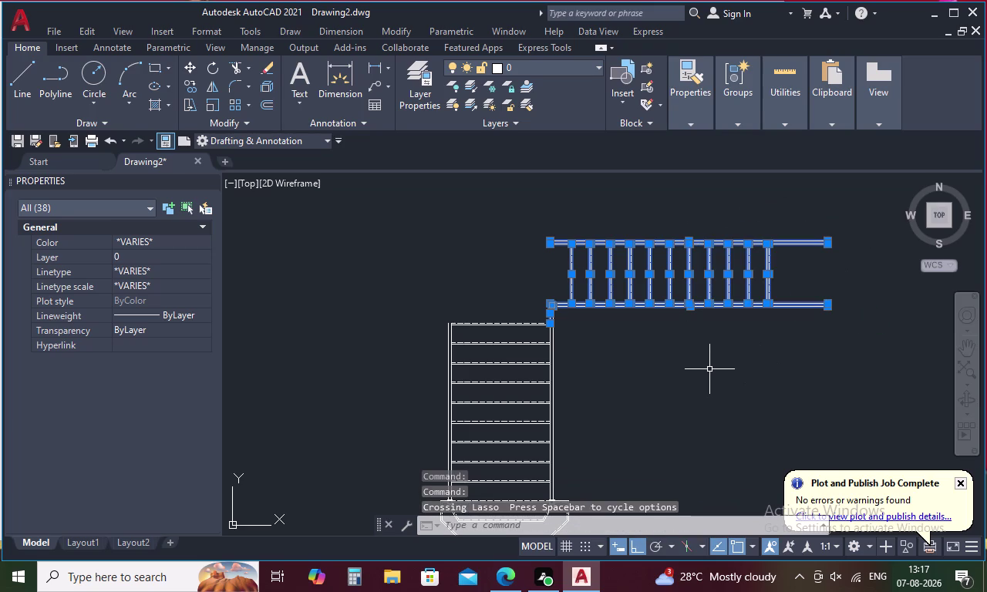
Start Mirror and set the mirror line's first point at the base midpoint.
key(m)
key(i)
key(space)
scroll(down, 3)
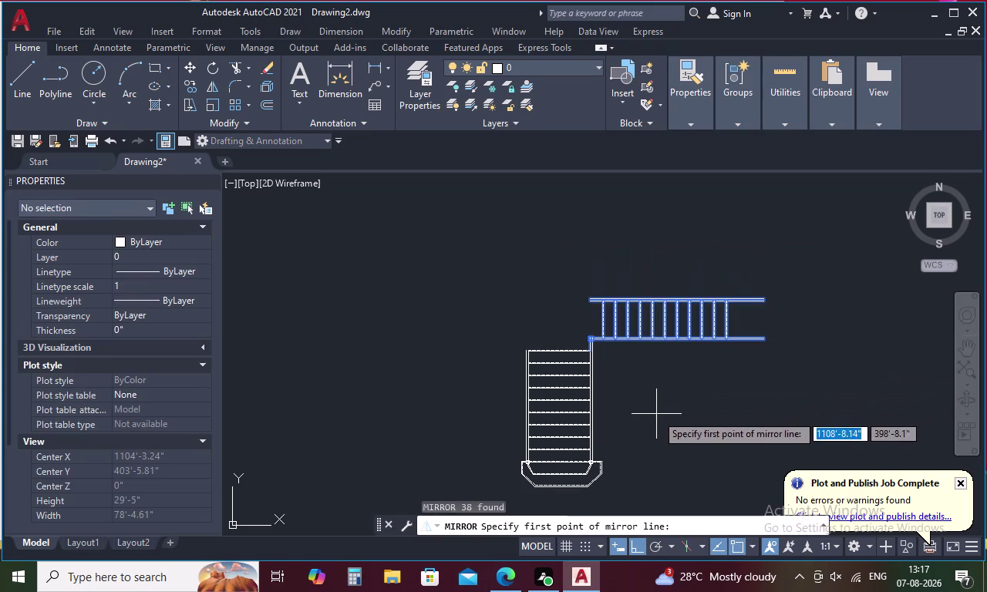
middle_drag(657, 414, 641, 340)
scroll(up, 3)
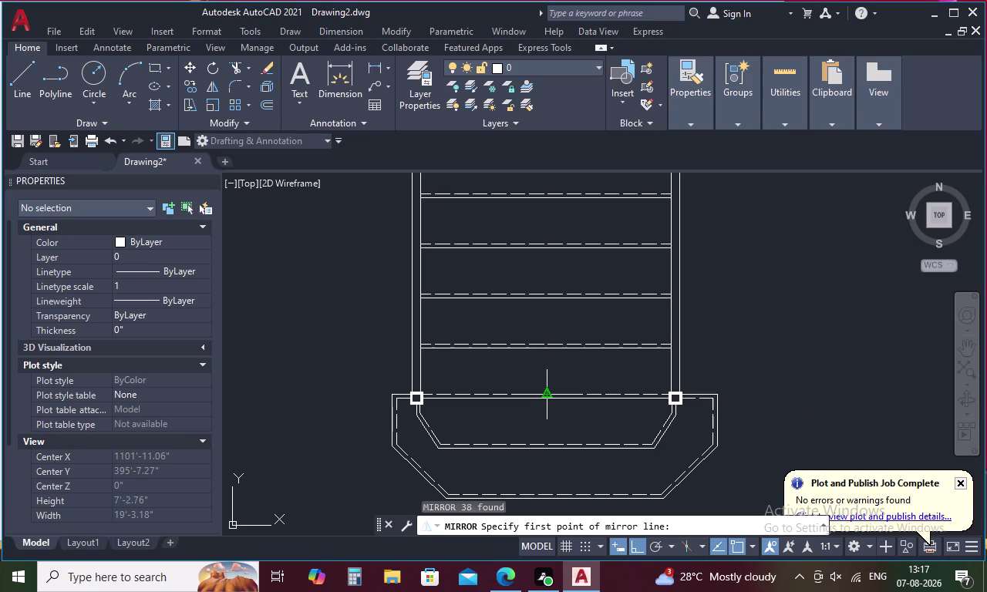
click(550, 392)
Set the second mirror point straight above the base and keep the original flight.
middle_drag(571, 304, 596, 497)
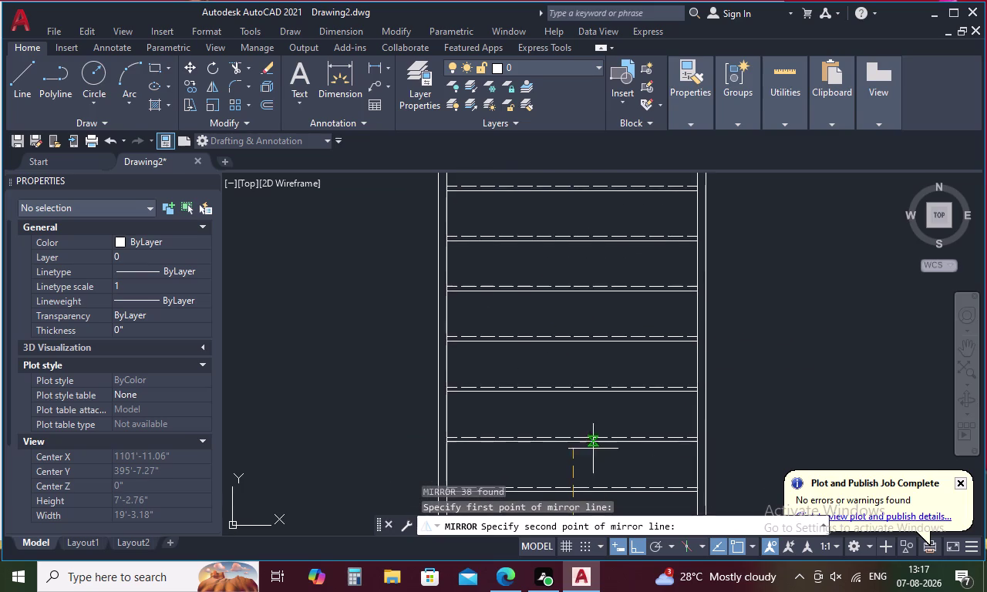
middle_drag(587, 274, 595, 492)
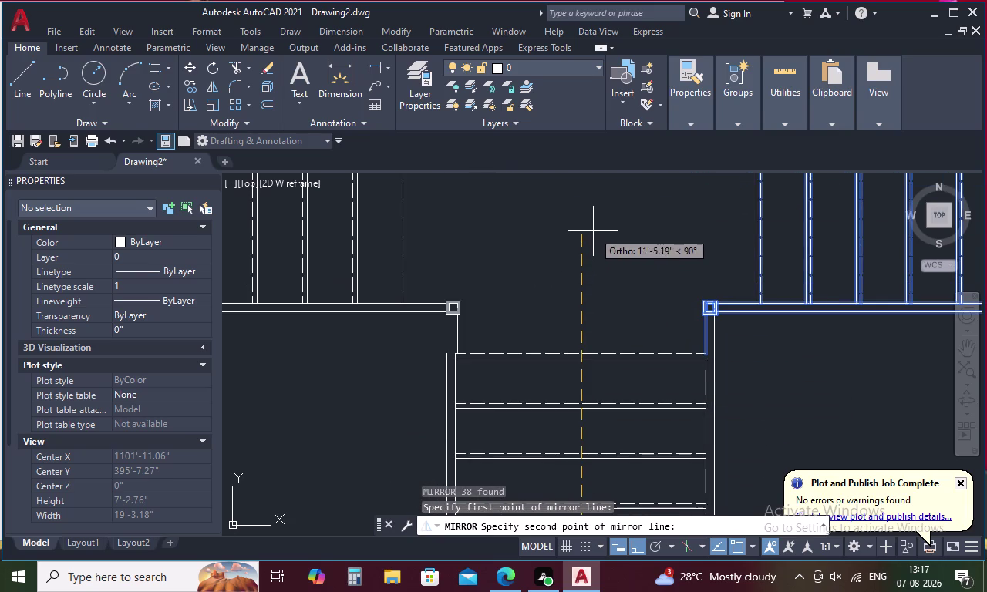
middle_drag(594, 224, 594, 426)
click(591, 225)
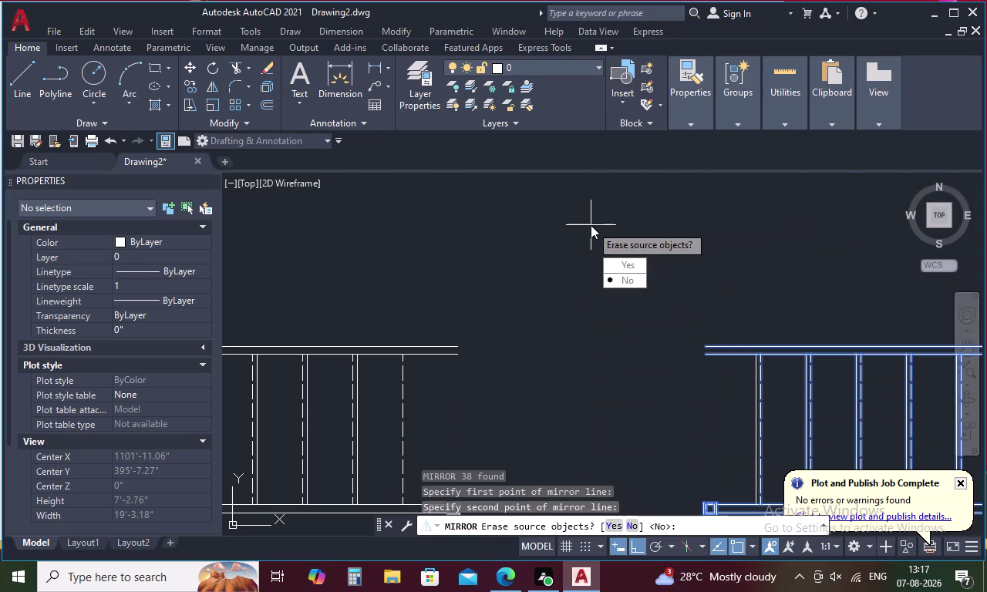
drag(621, 279, 591, 225)
scroll(down, 3)
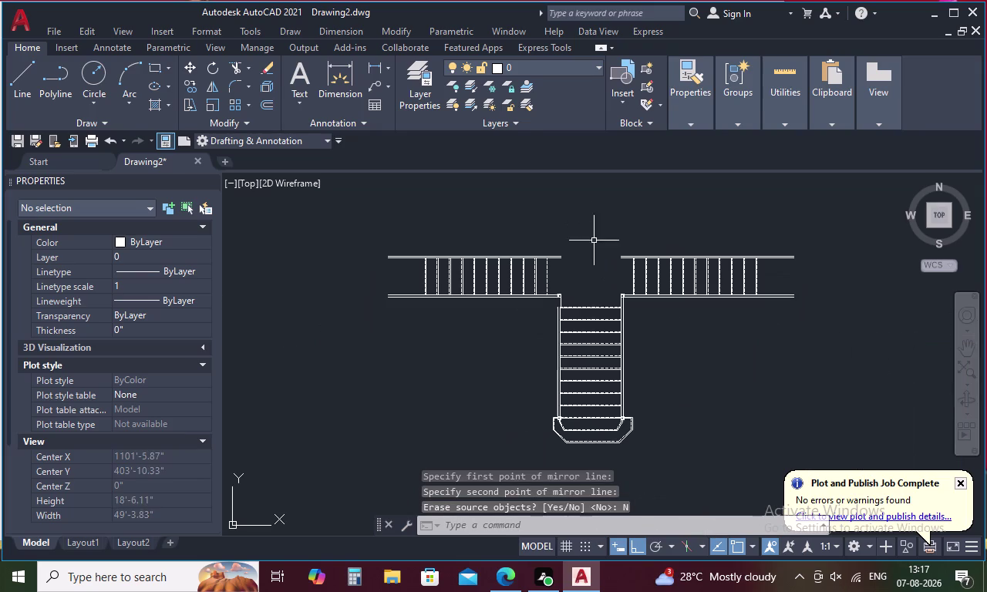
scroll(up, 3)
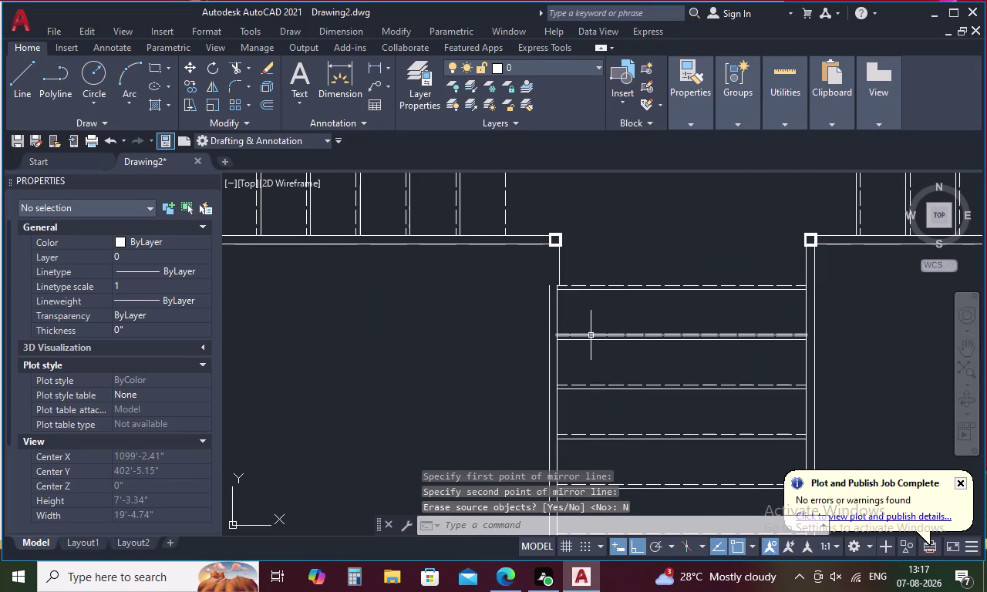
Extend the left vertical stair edge up to the upper flight.
key(Escape)
text(EX)
key(space)
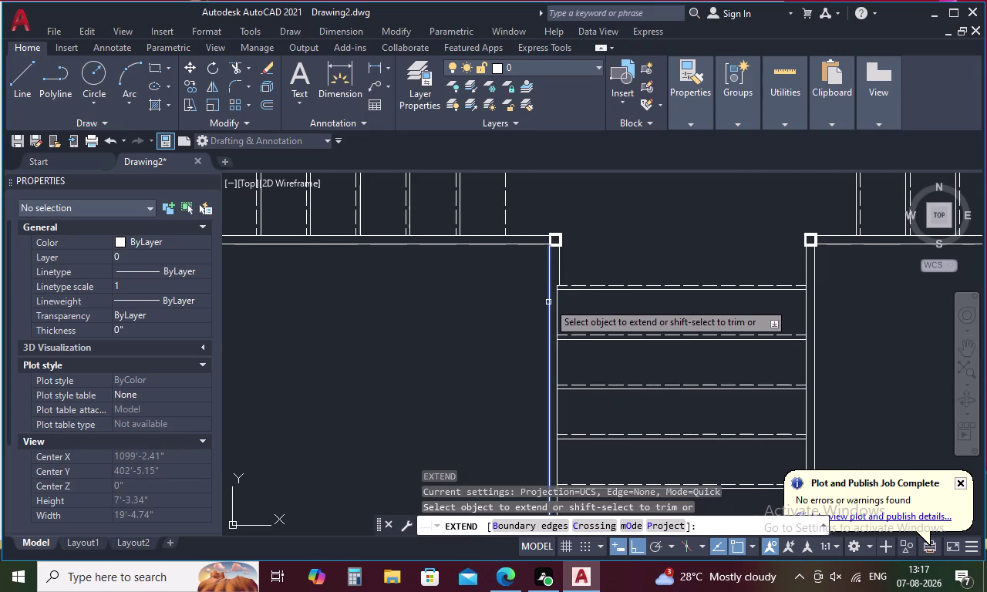
click(548, 303)
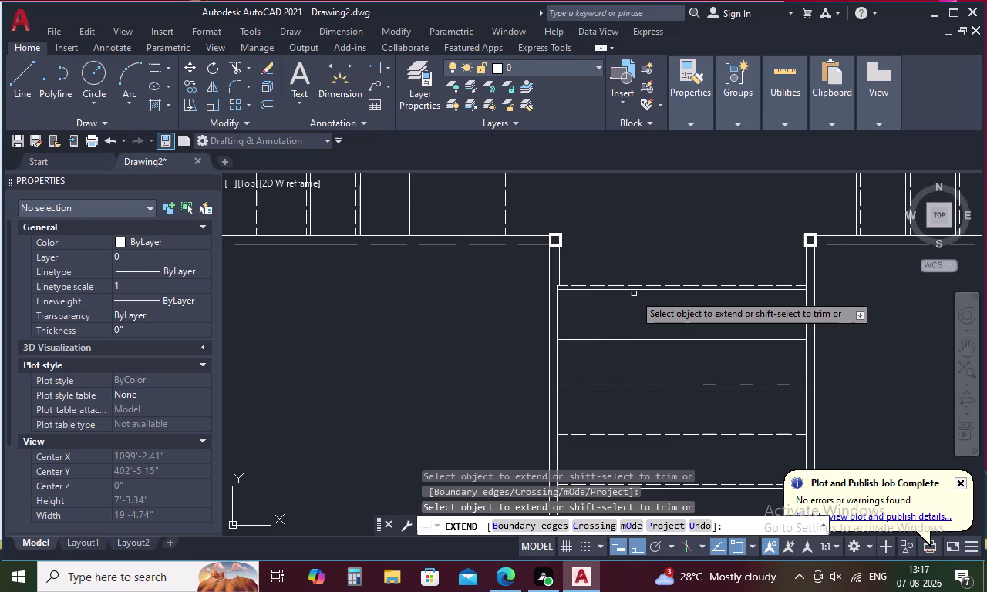
key(Escape)
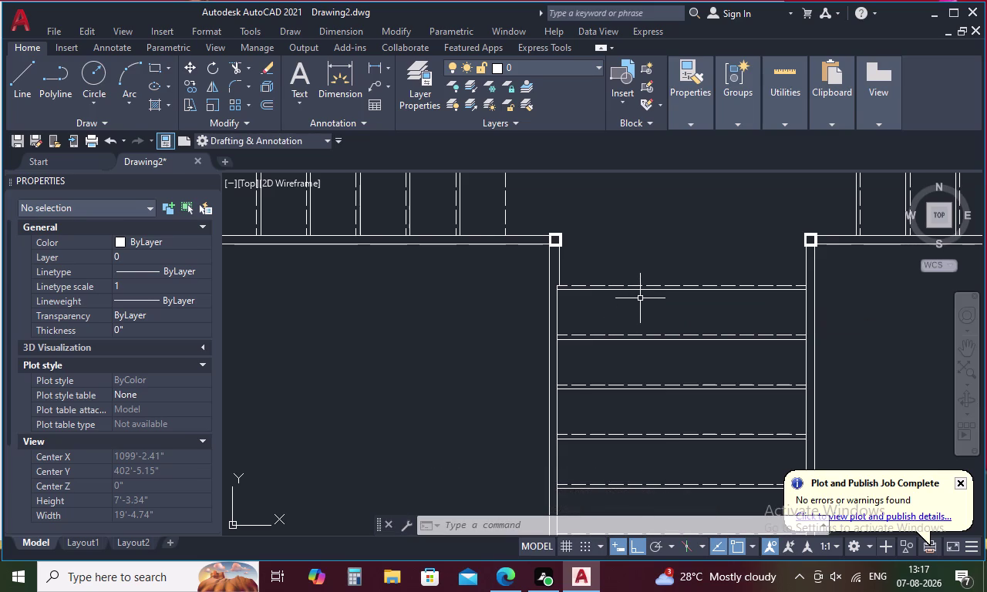
Delete the 12-object square post group at the landing's left corner.
scroll(up, 3)
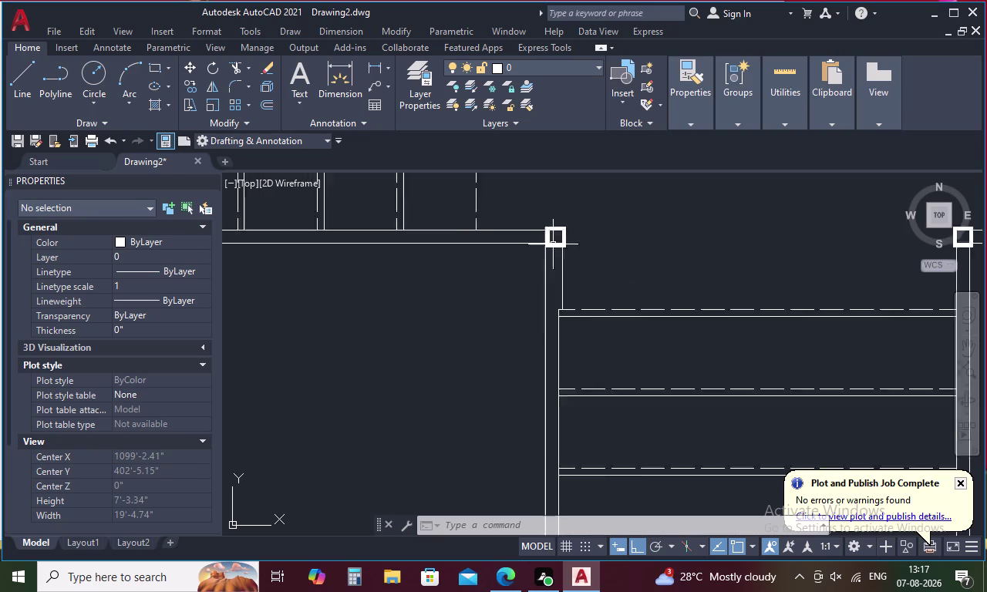
scroll(up, 3)
click(566, 248)
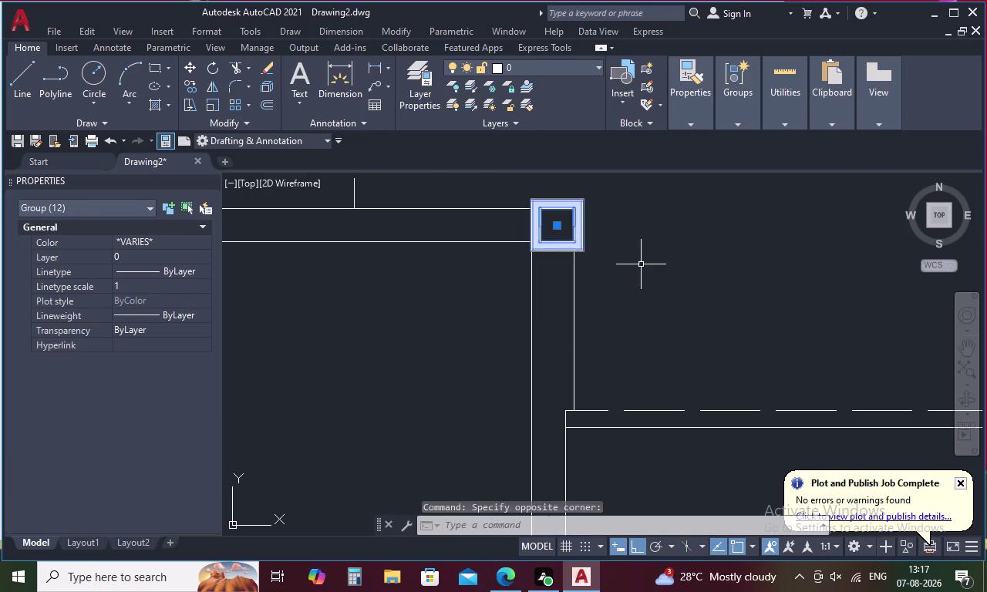
scroll(down, 3)
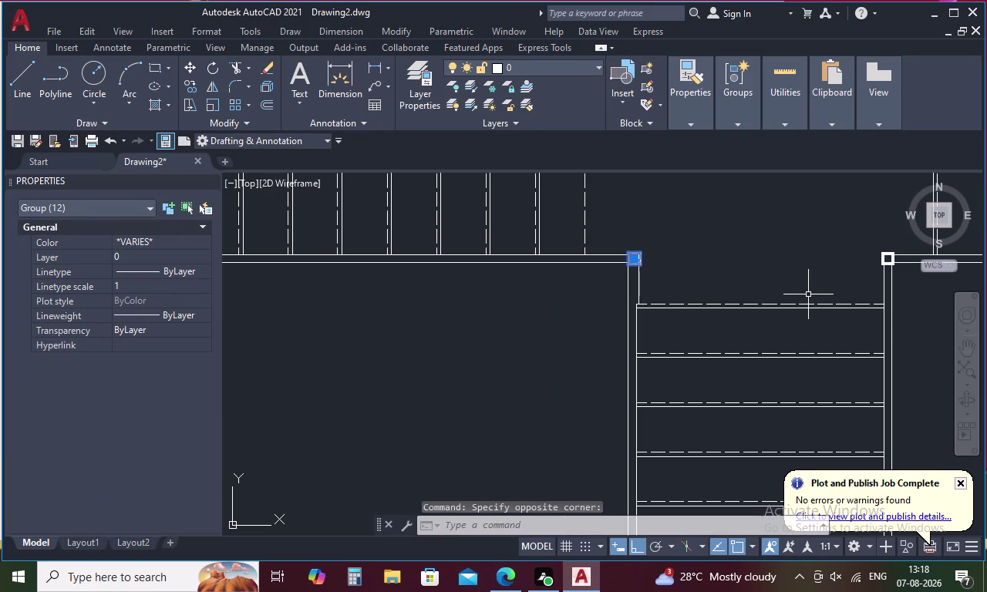
key(Delete)
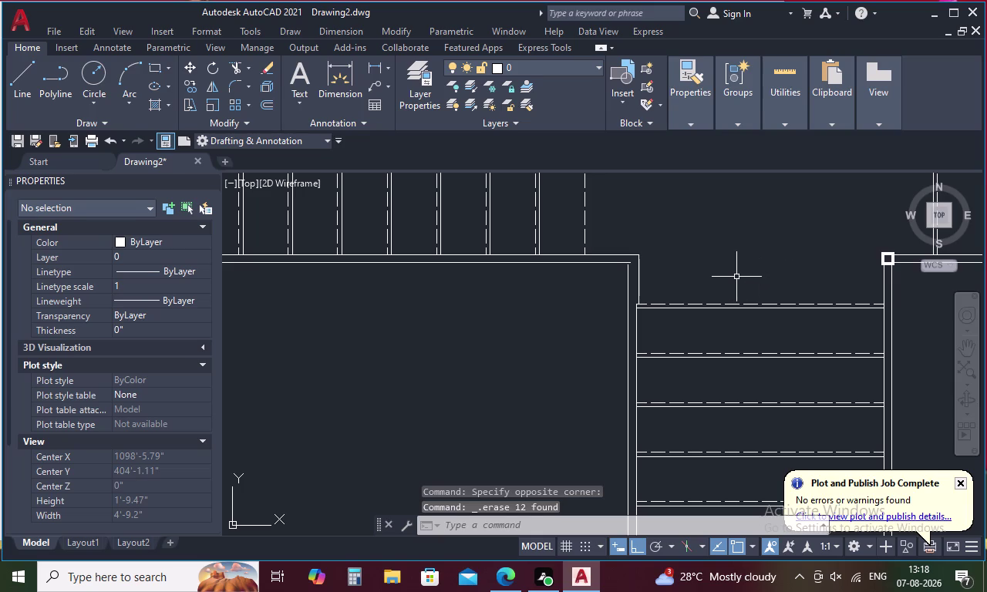
Extend the stair edge up to the upper line.
text(EX)
key(space)
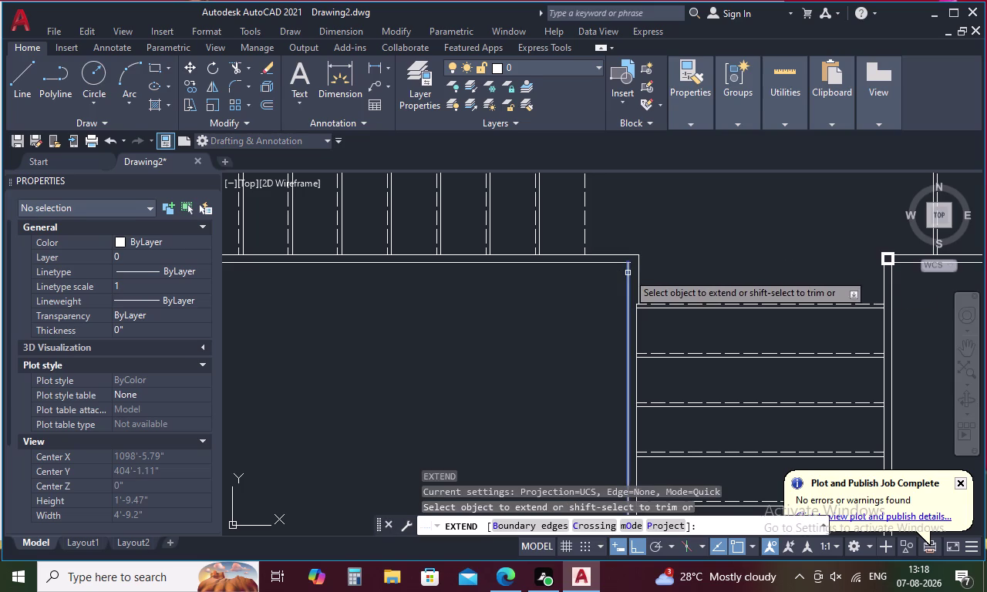
click(629, 272)
key(Escape)
Trim the overshooting line at the landing's left corner.
key(t)
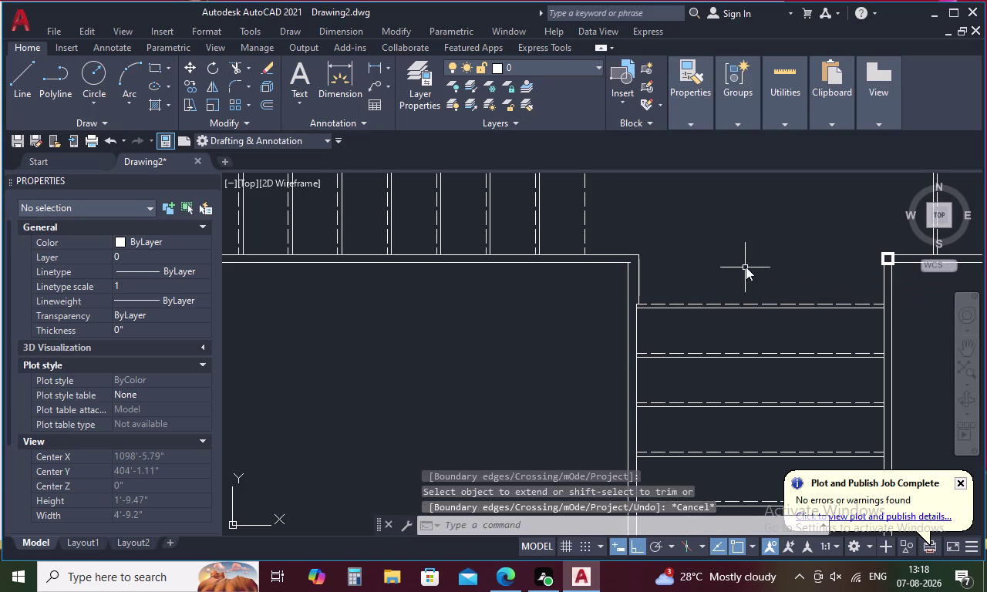
text(R)
key(space)
scroll(up, 3)
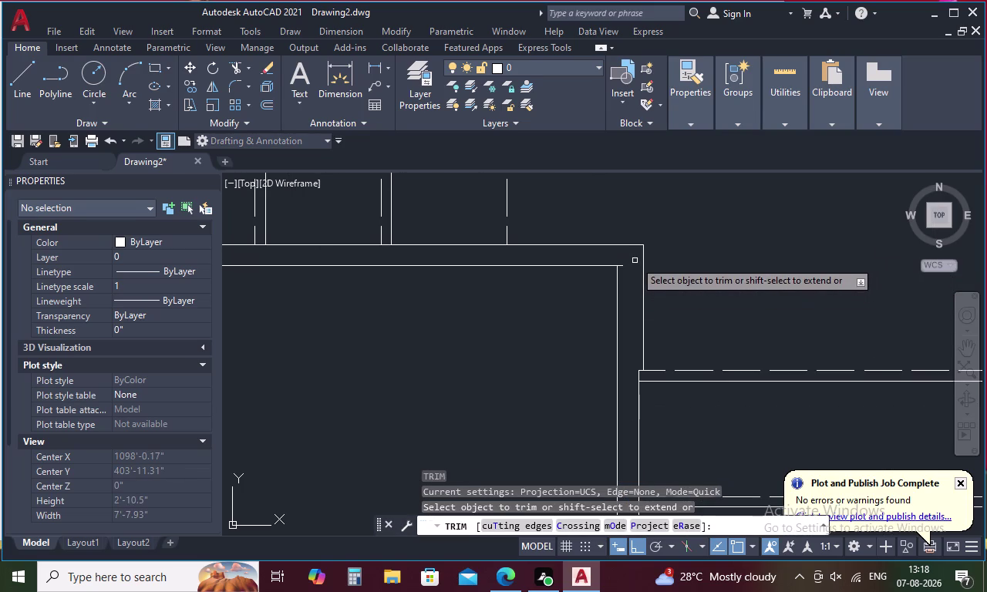
click(625, 266)
scroll(down, 3)
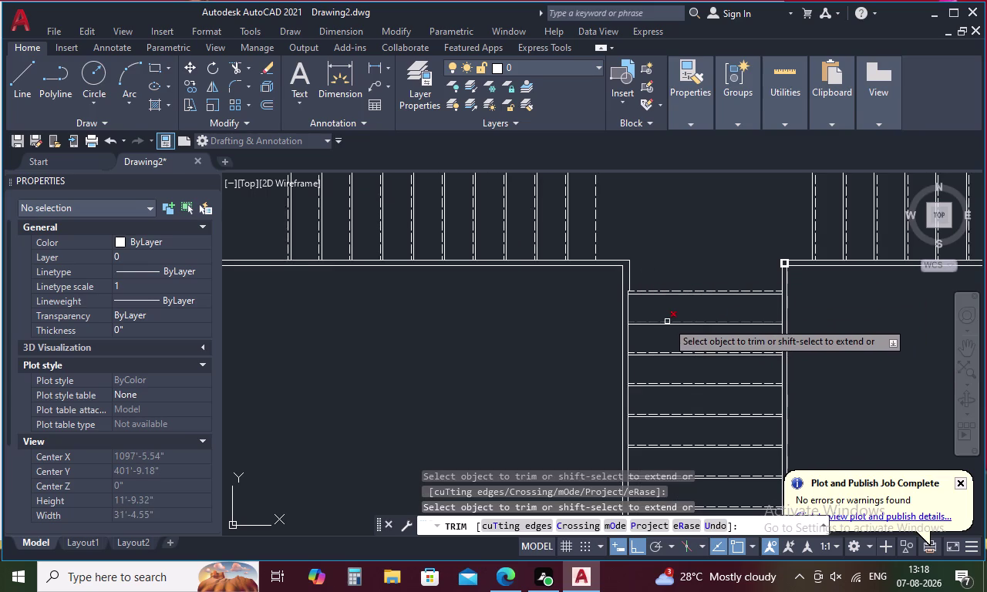
key(e)
key(x)
key(space)
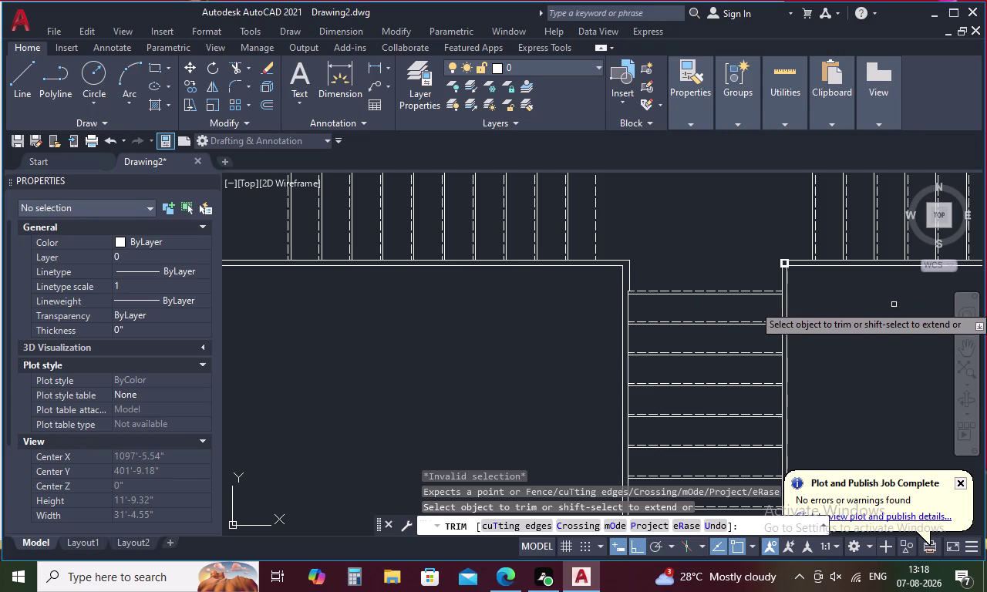
Undo the corner trim and the earlier extend edits, leaving the corner lines unchanged.
key(ctrl+z)
key(ctrl+z)
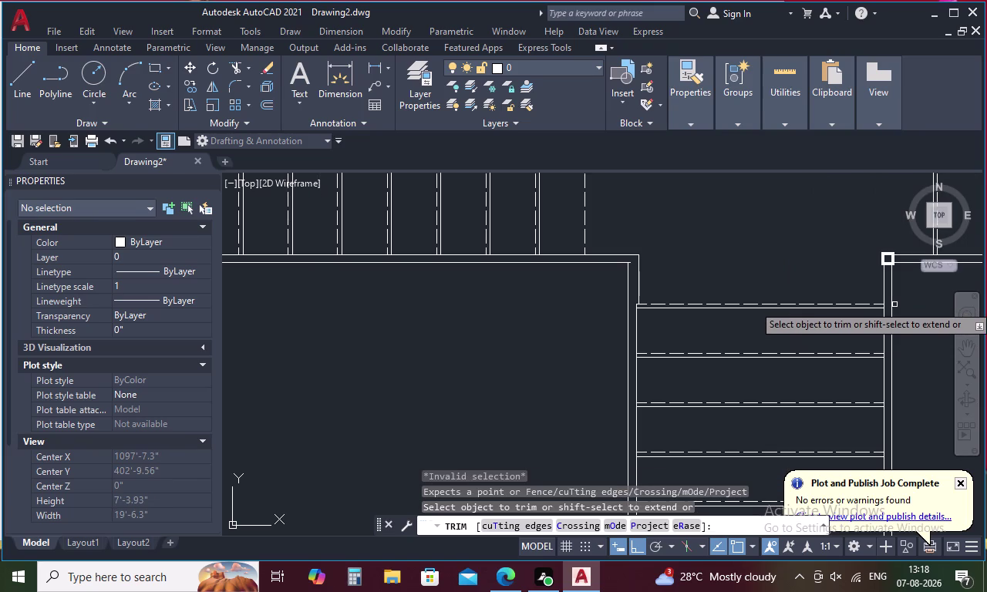
key(ctrl+z)
key(ctrl+z)
key(ctrl+z)
key(ctrl+z)
key(ctrl+z)
key(ctrl+z)
key(Escape)
key(ctrl+z)
key(ctrl+z)
key(ctrl+z)
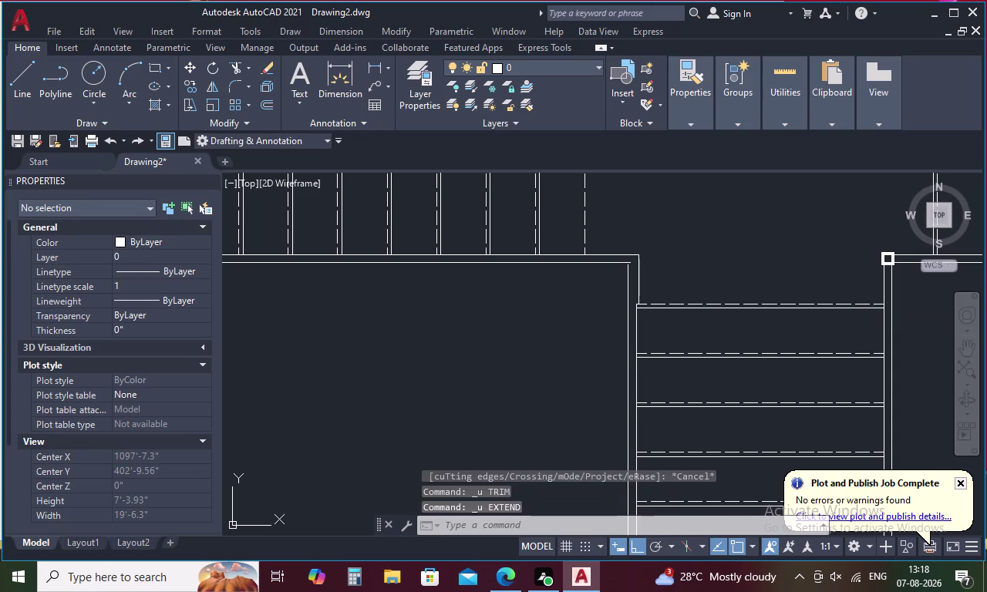
Undo the earlier extend and mirror edits, leaving only the right upper flight.
key(ctrl+z)
key(ctrl+z)
key(ctrl+z)
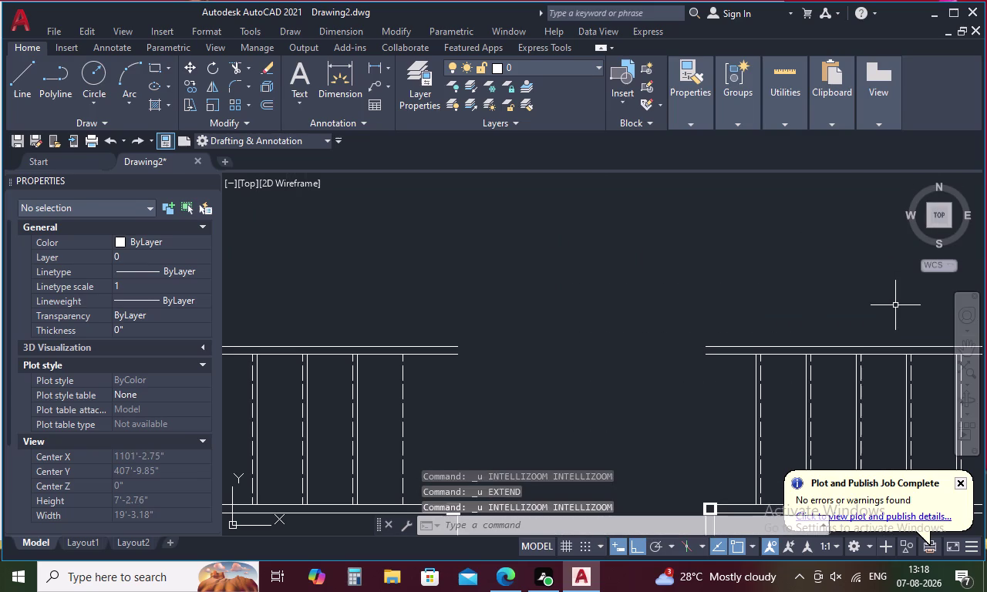
key(ctrl+z)
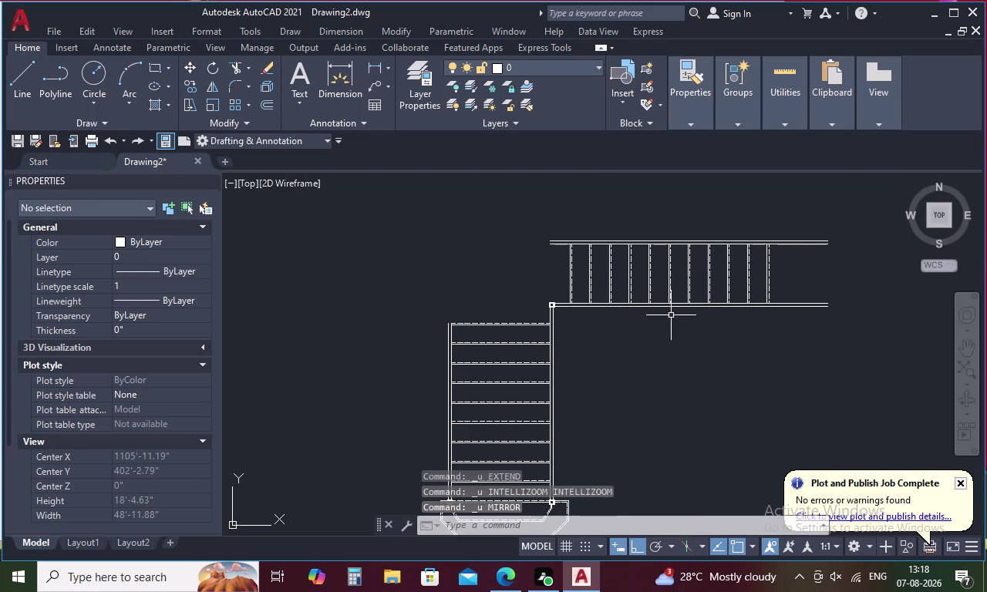
Select all 39 objects of the right upper flight, including its left-end lines and corner pieces.
drag(621, 218, 638, 356)
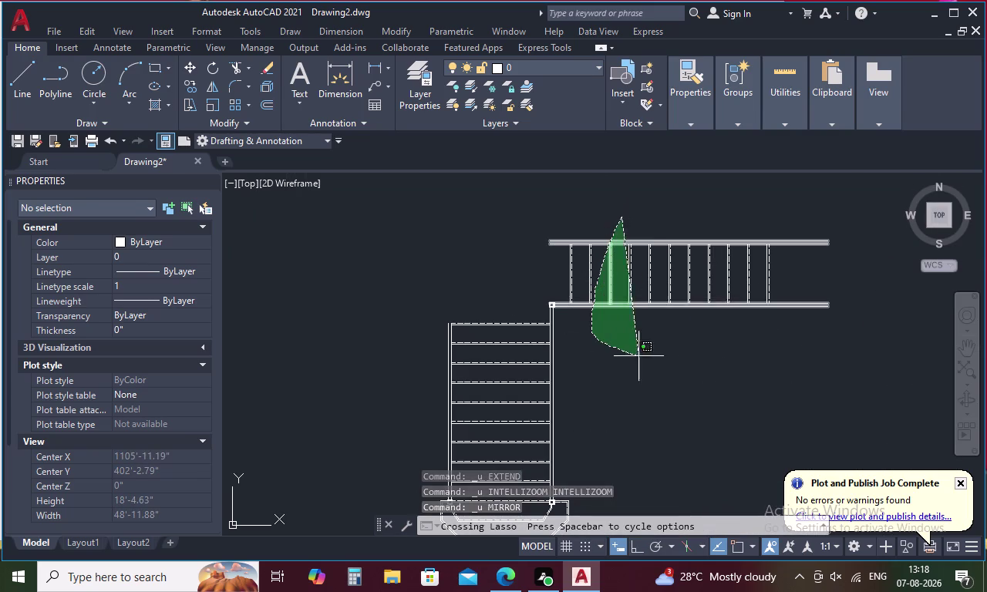
drag(639, 357, 901, 243)
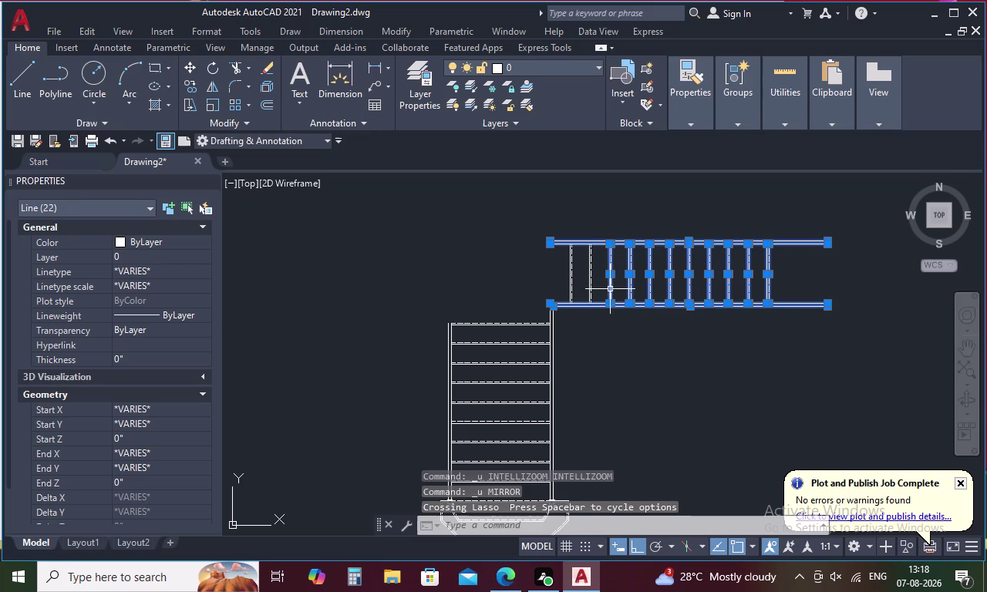
drag(603, 277, 559, 256)
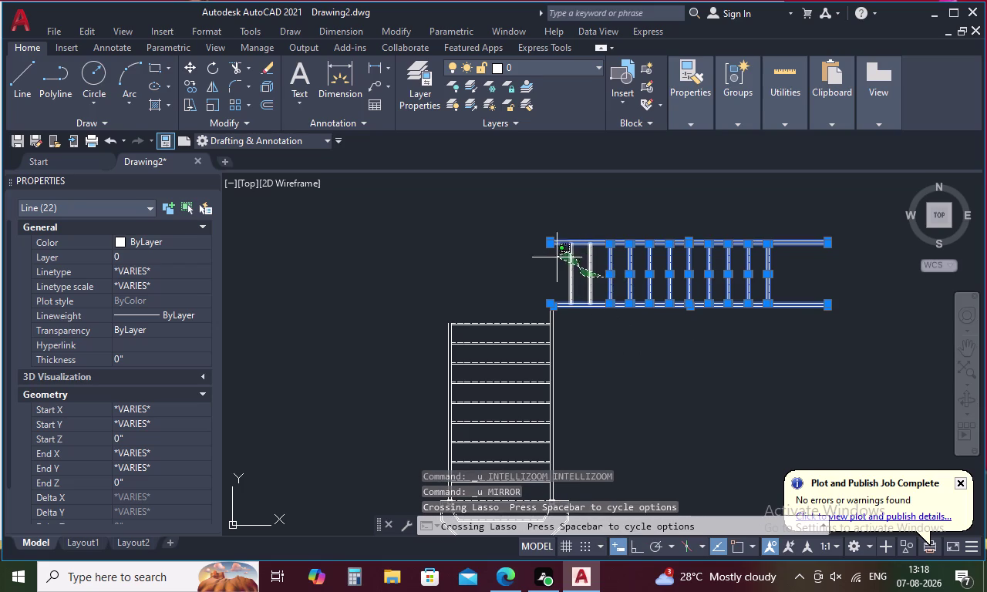
drag(559, 256, 547, 266)
scroll(up, 3)
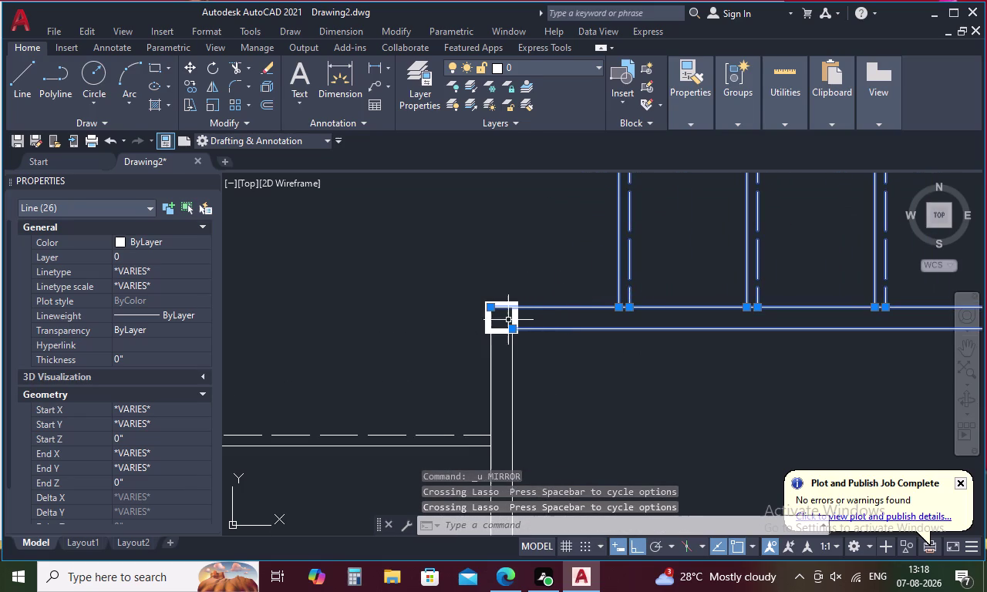
click(515, 317)
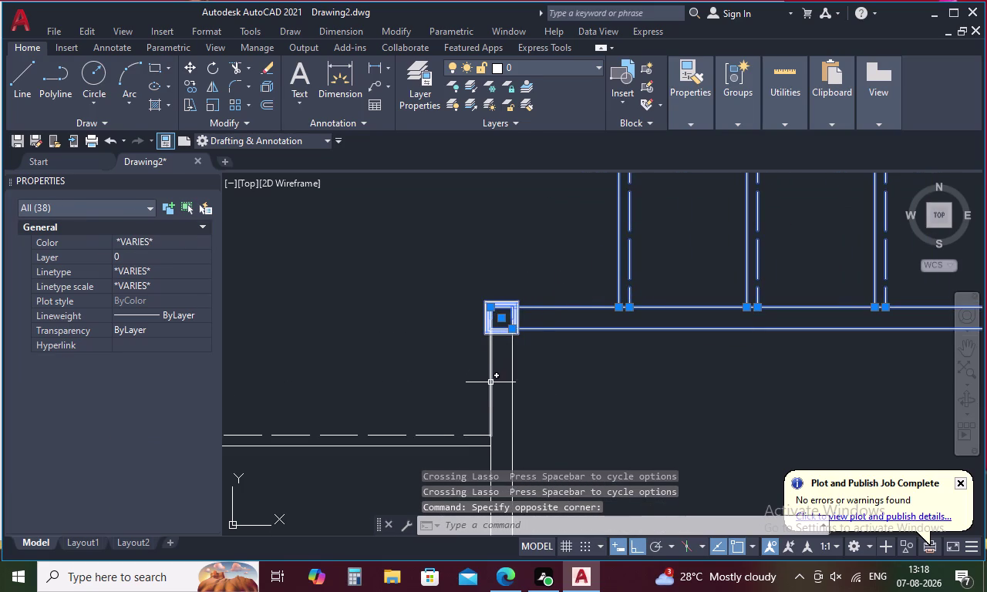
click(489, 382)
scroll(down, 3)
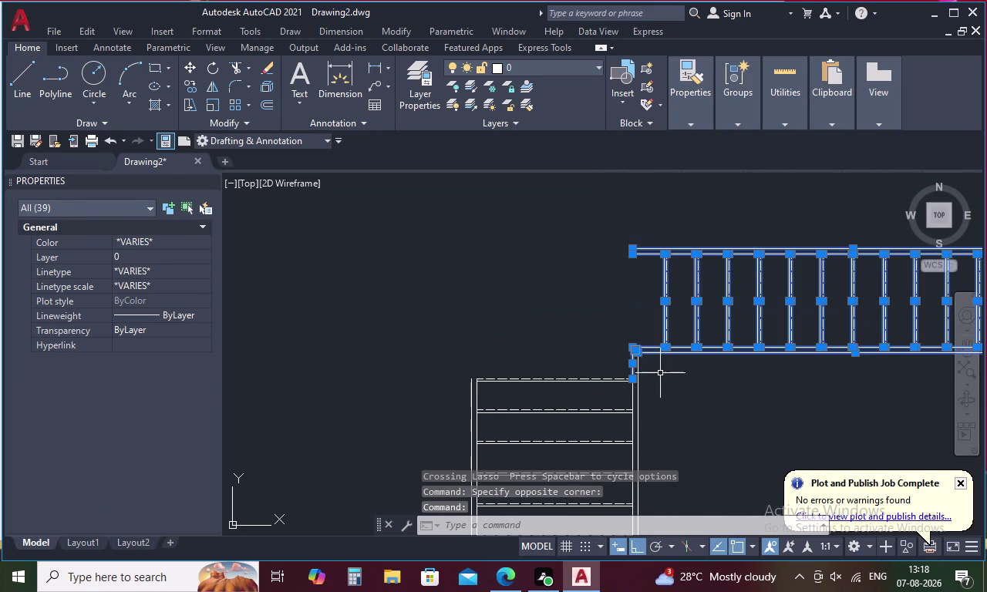
Mirror the upper flight with MI across a vertical axis through the landing centre, keeping the original.
key(m)
key(i)
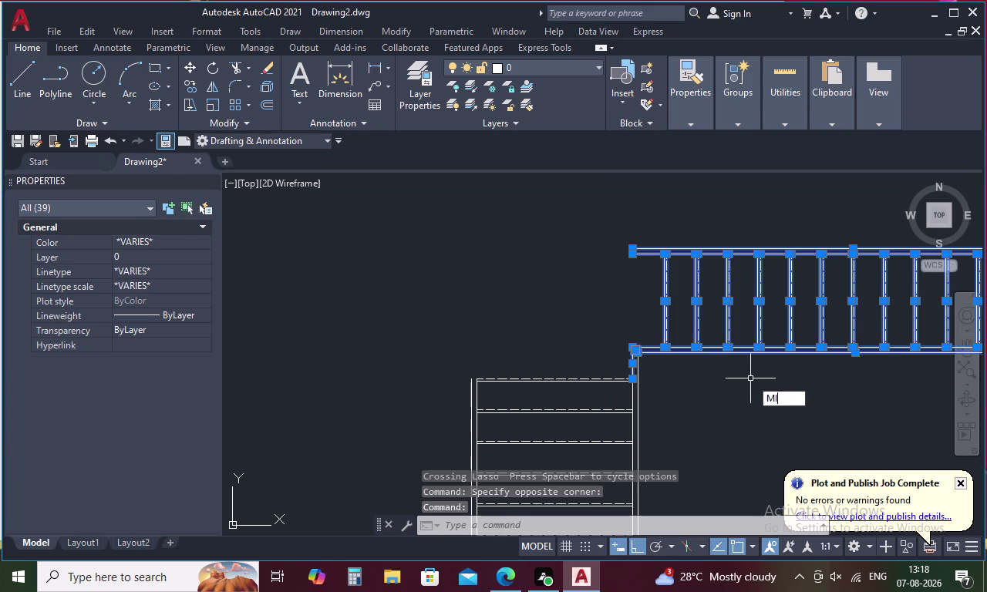
key(space)
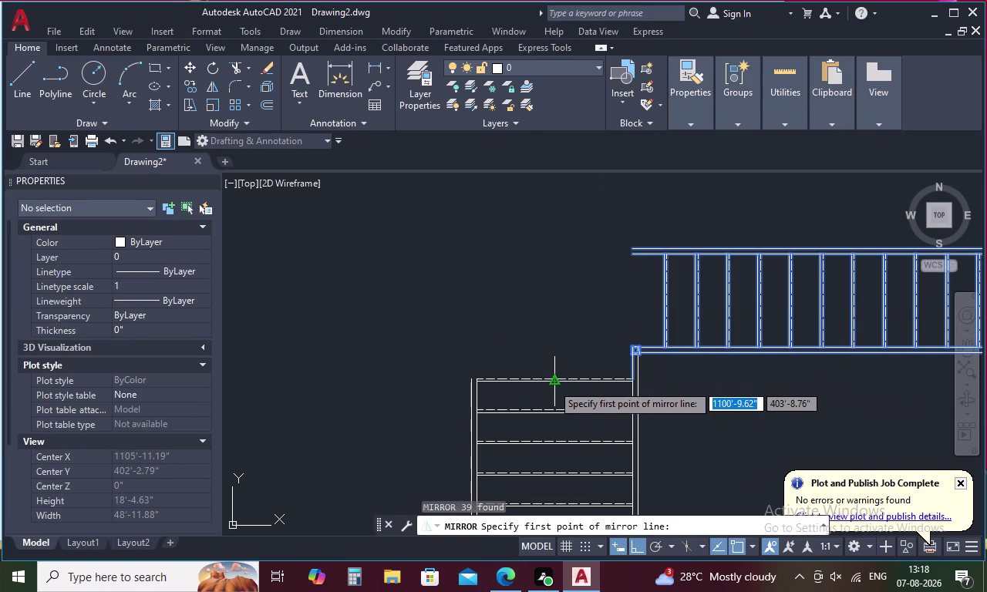
click(552, 384)
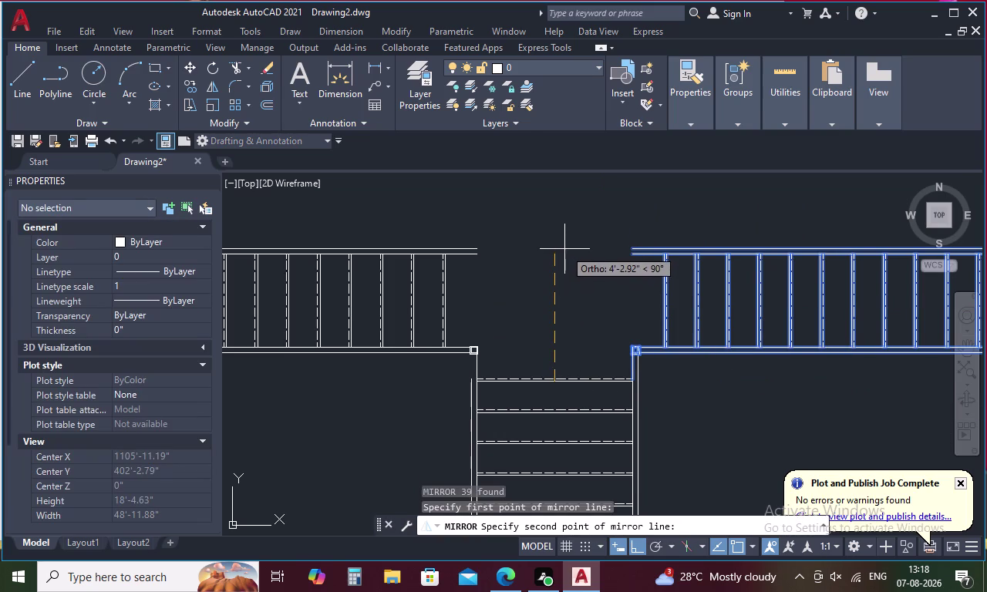
click(572, 220)
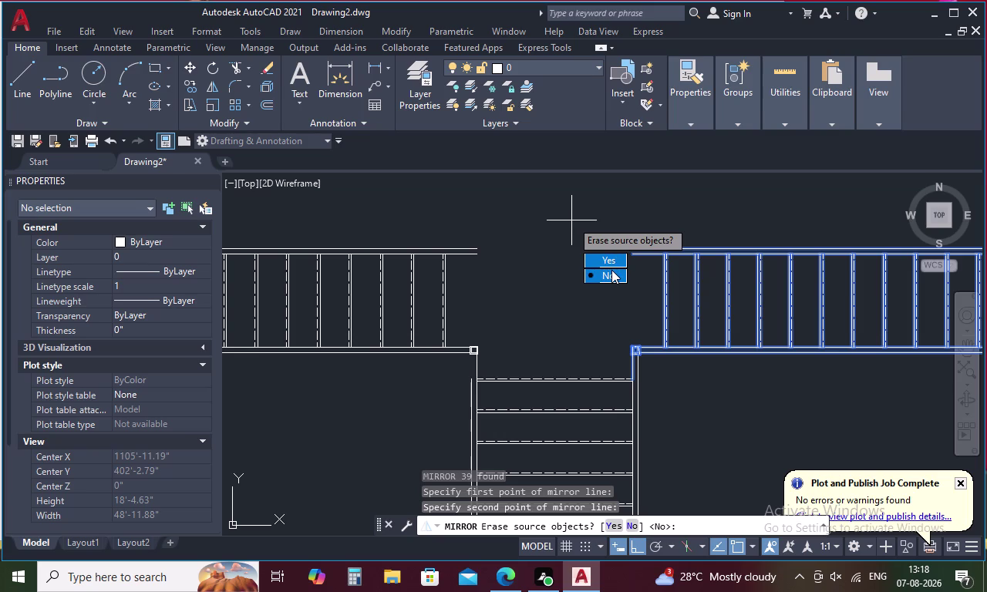
drag(612, 270, 572, 220)
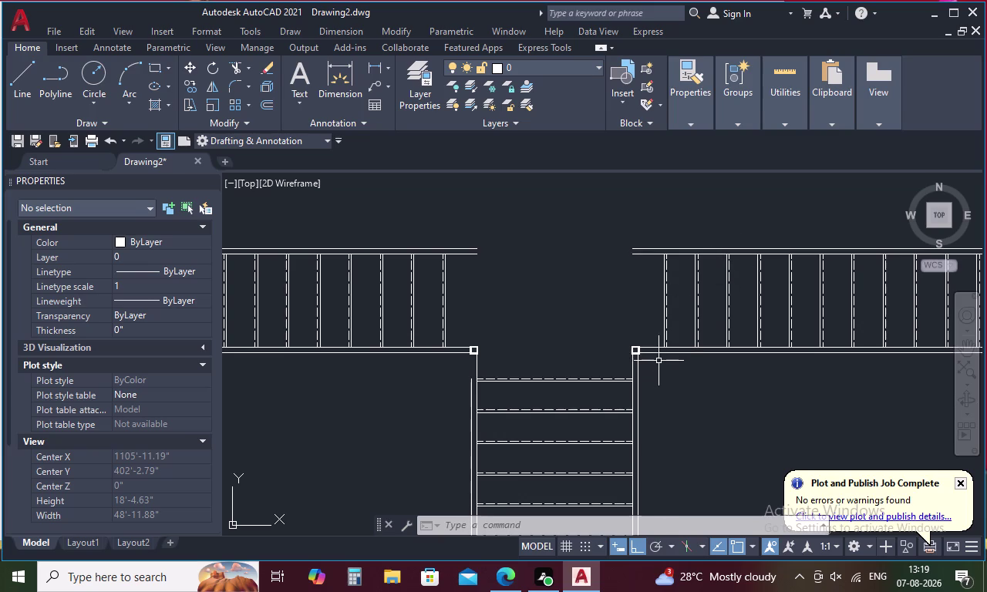
key(Escape)
text(EX)
key(space)
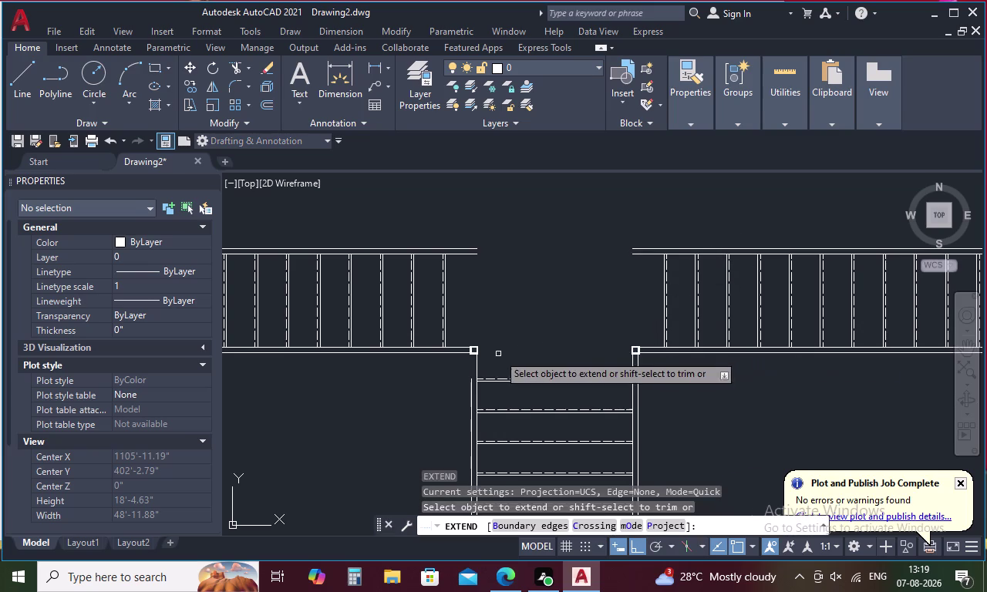
click(473, 385)
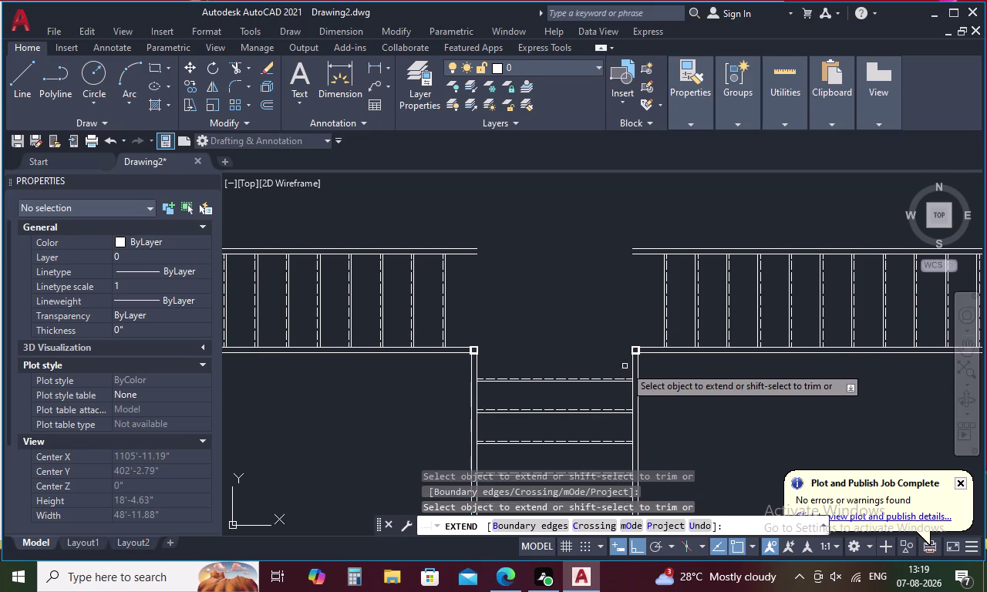
key(Escape)
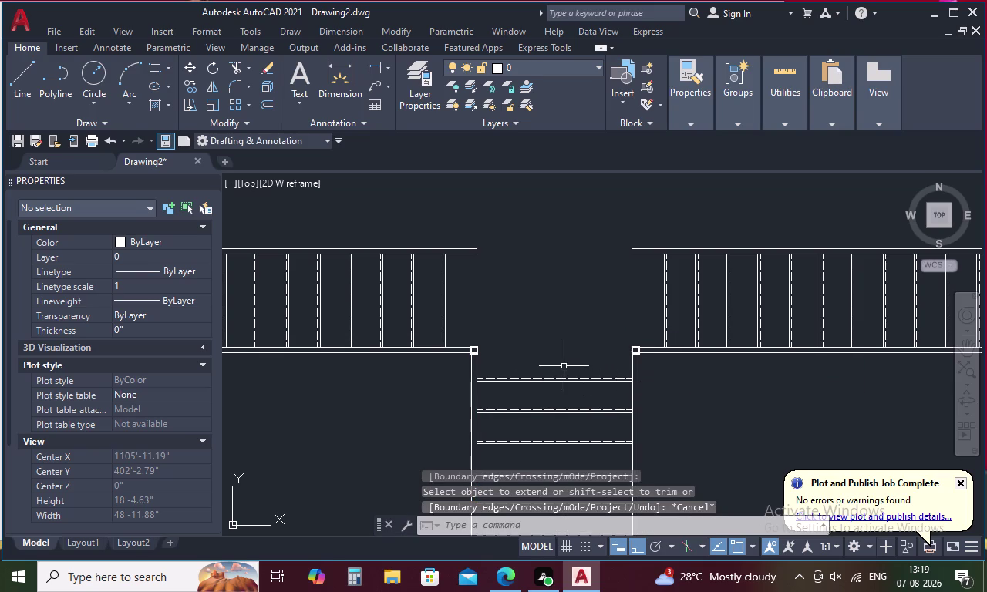
key(e)
key(x)
key(space)
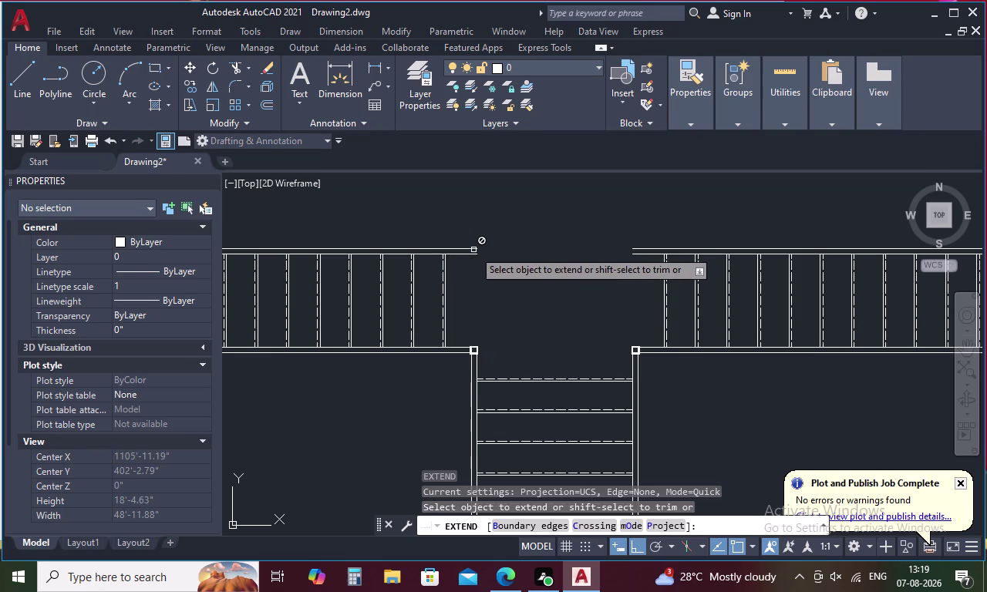
click(561, 524)
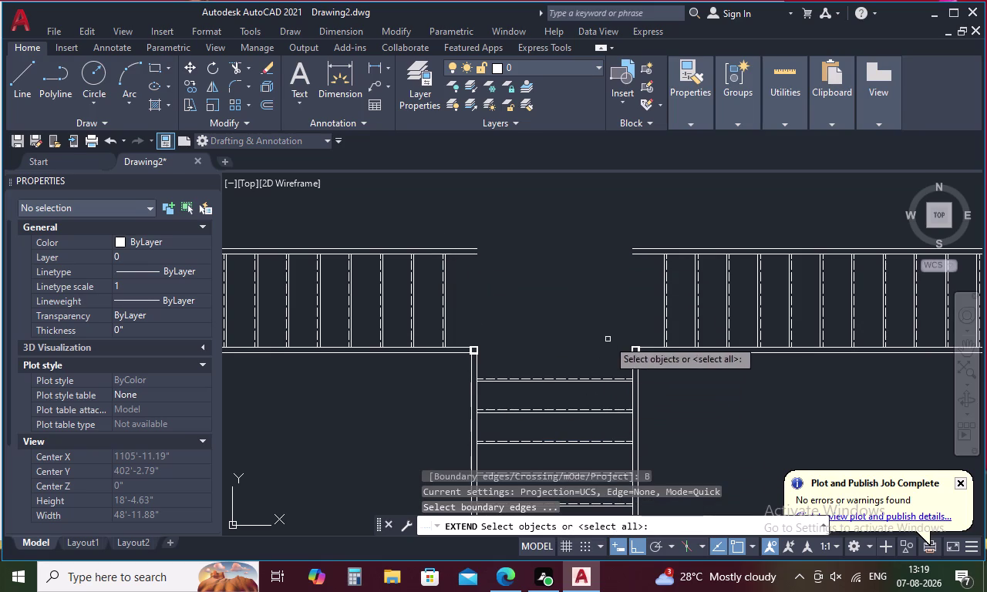
click(645, 254)
click(648, 247)
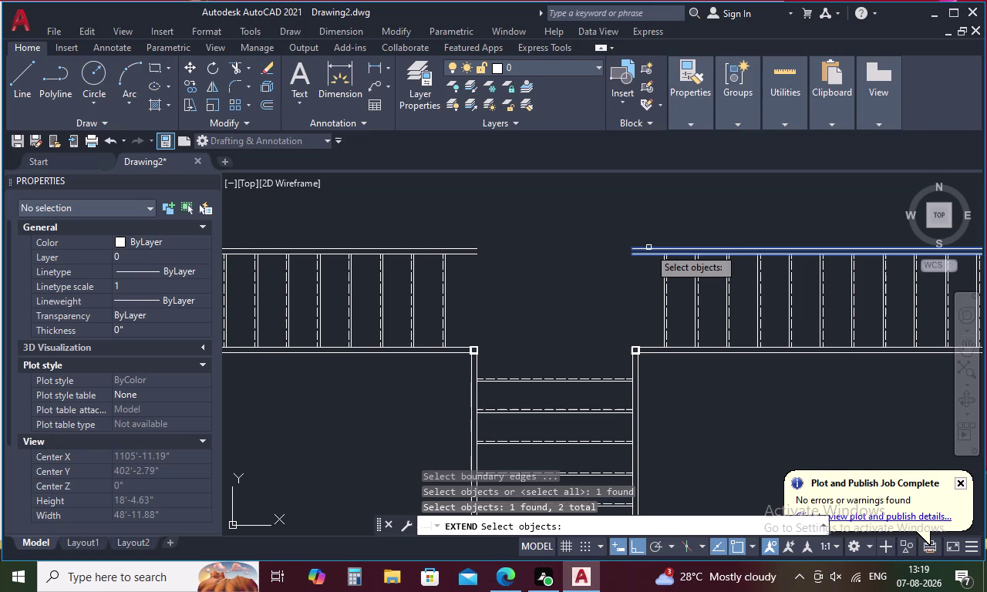
right_click(638, 230)
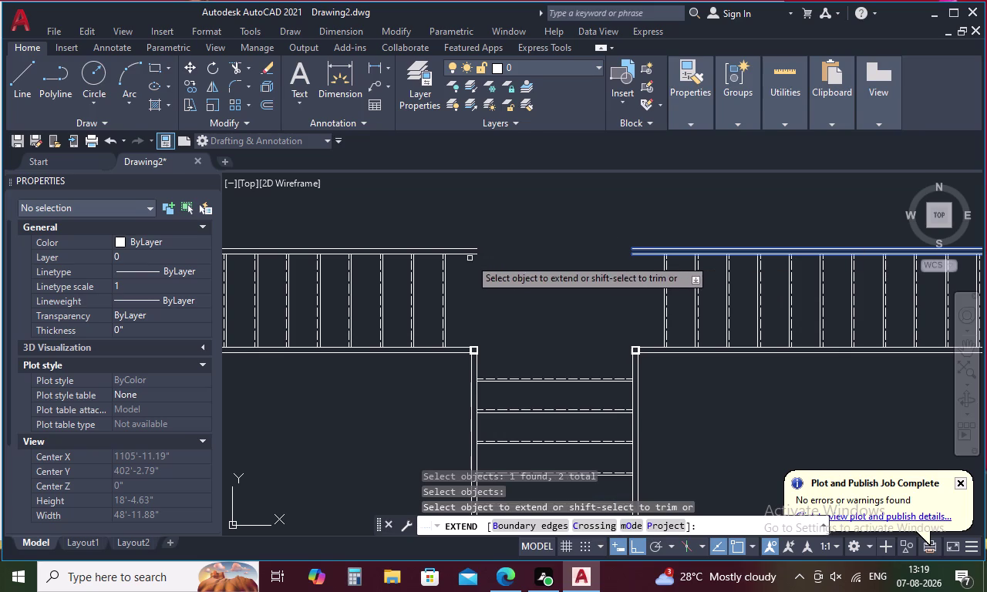
click(469, 254)
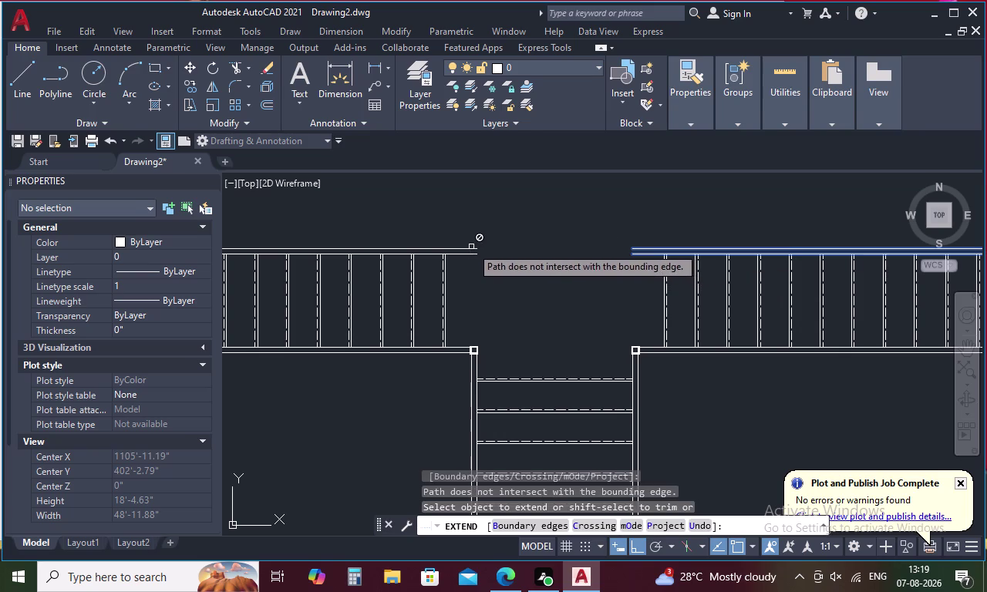
click(471, 247)
click(470, 251)
scroll(down, 3)
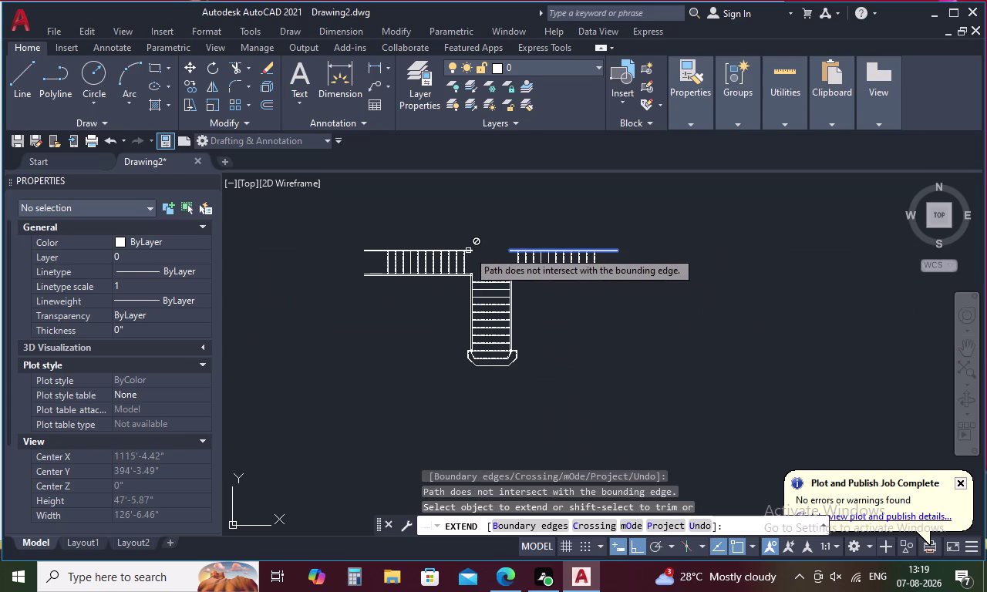
scroll(up, 3)
click(468, 252)
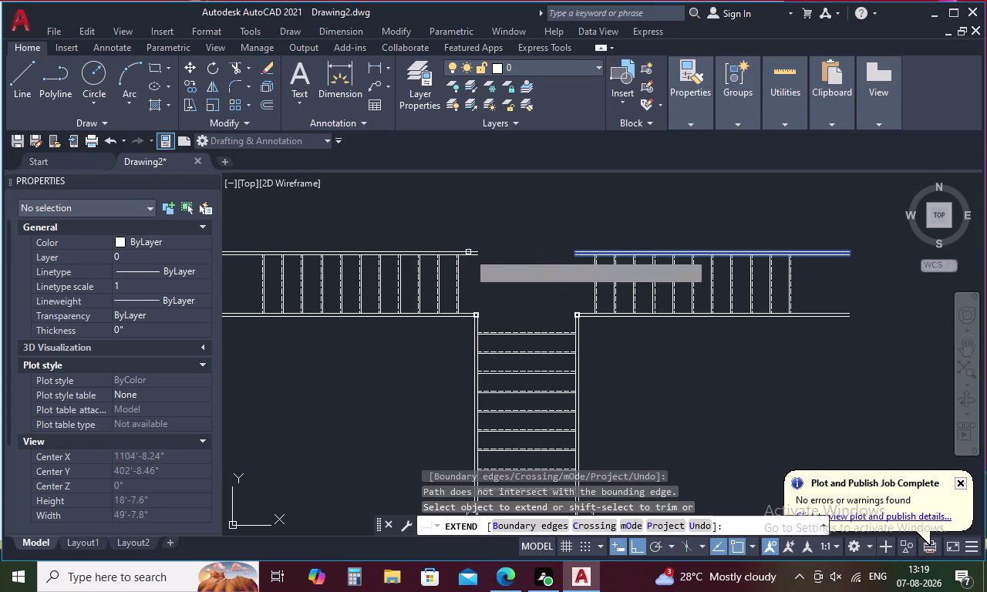
key(Escape)
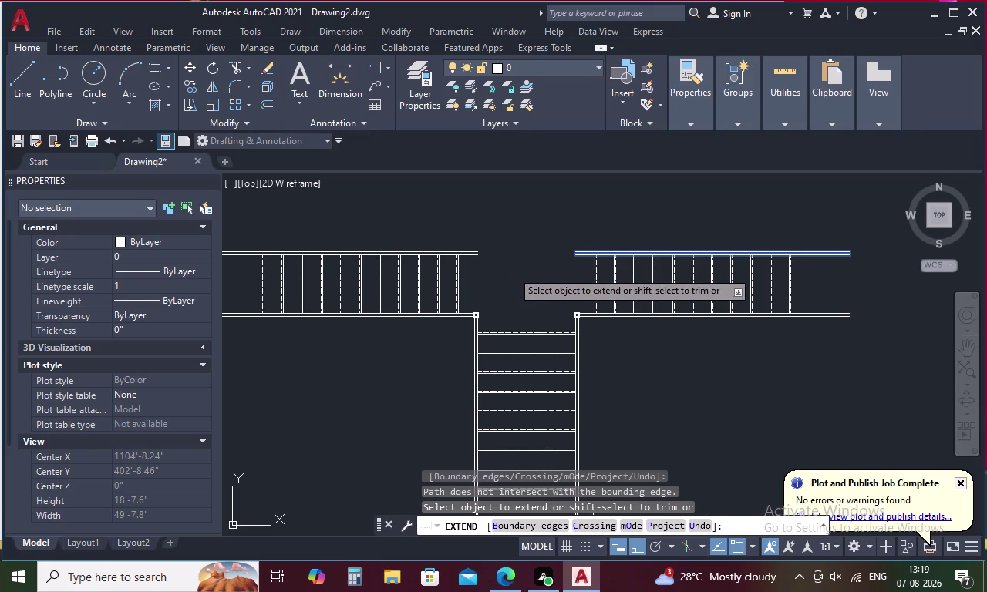
click(466, 251)
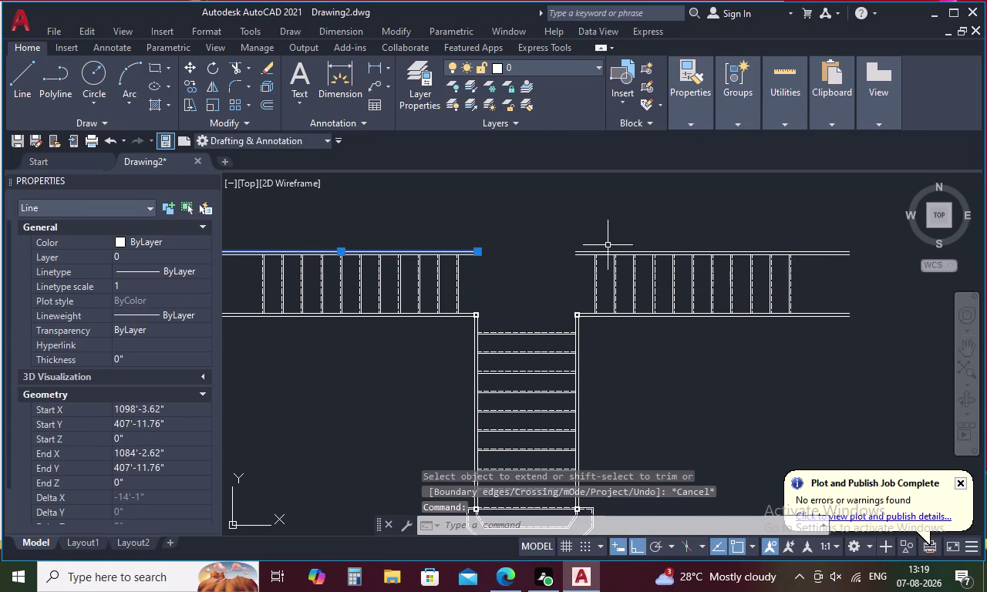
Join the right outer line with the other outer line into one line.
click(601, 253)
key(j)
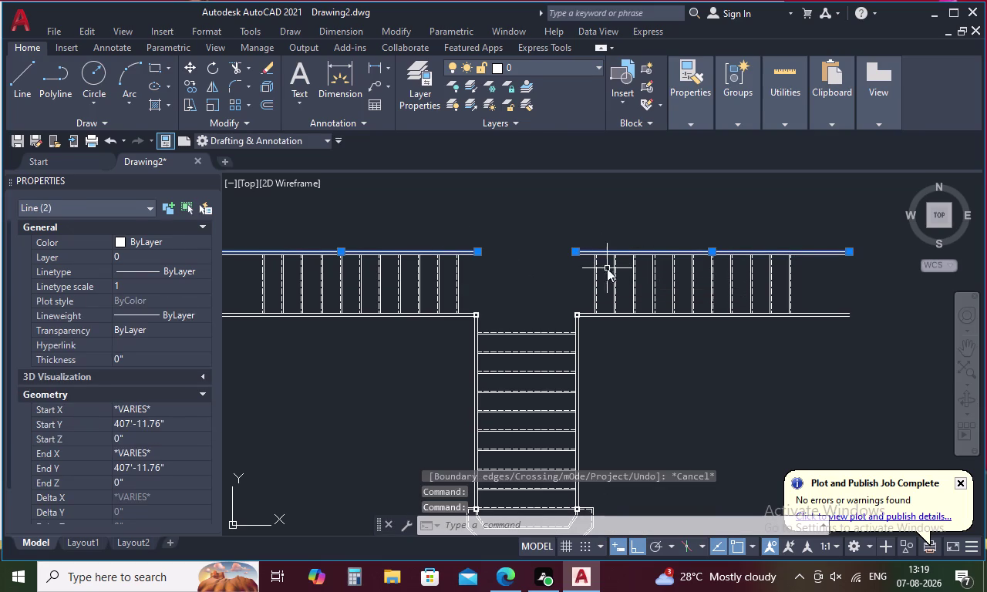
key(space)
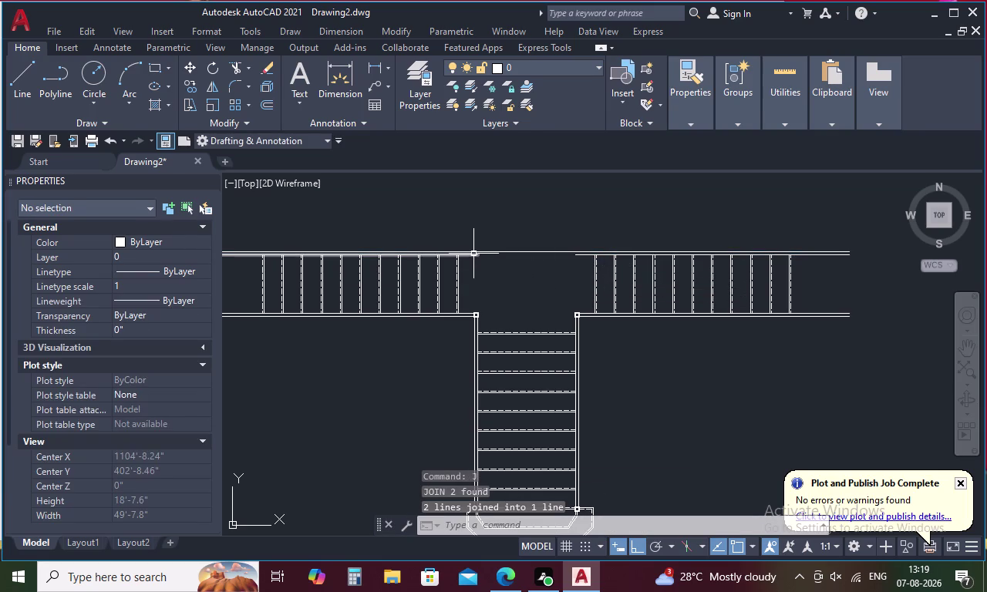
Join the two top edge segments into one unbroken line across the landing.
click(474, 255)
click(585, 256)
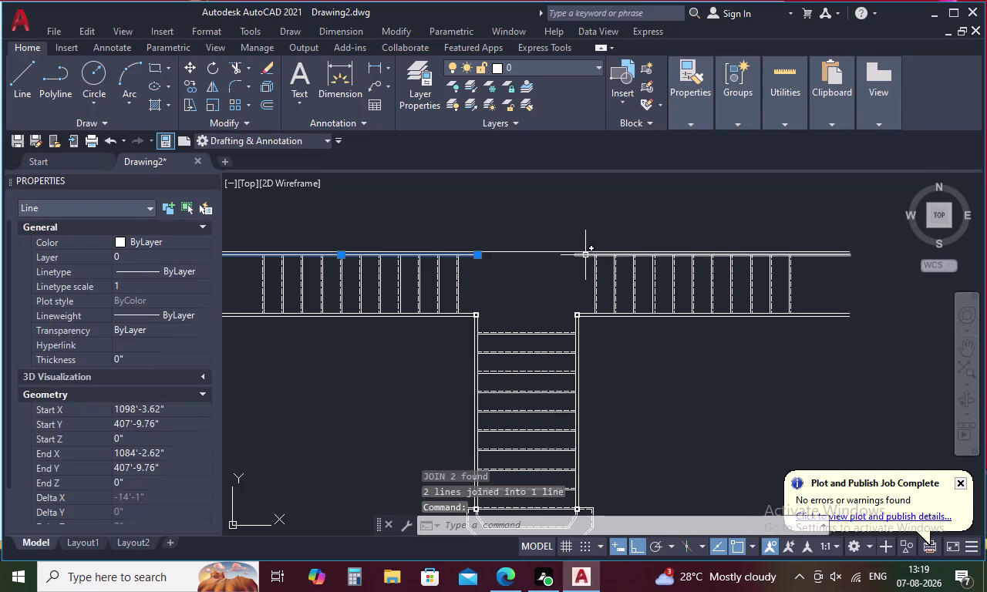
text(J)
key(space)
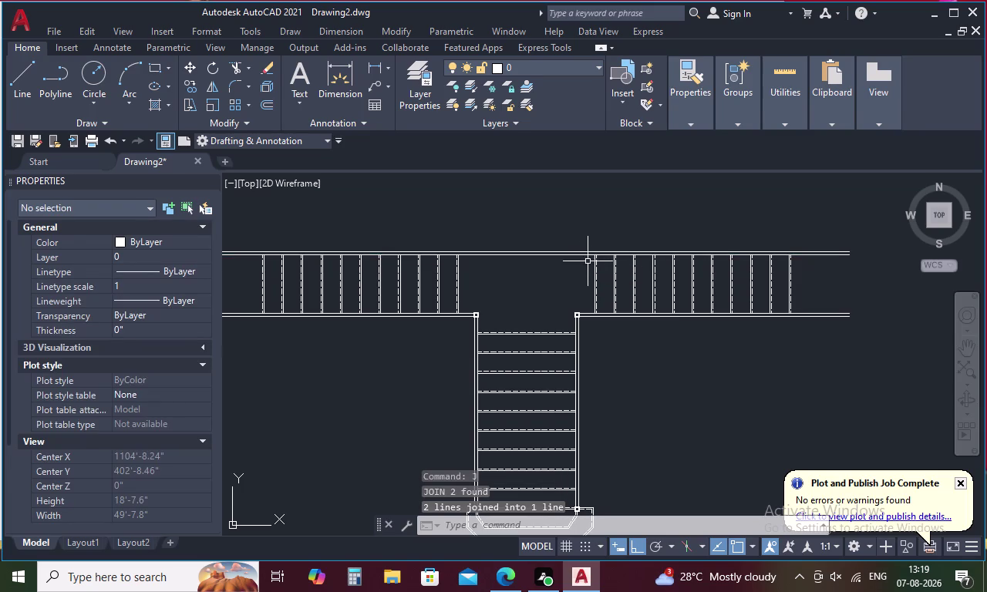
middle_drag(562, 306, 689, 302)
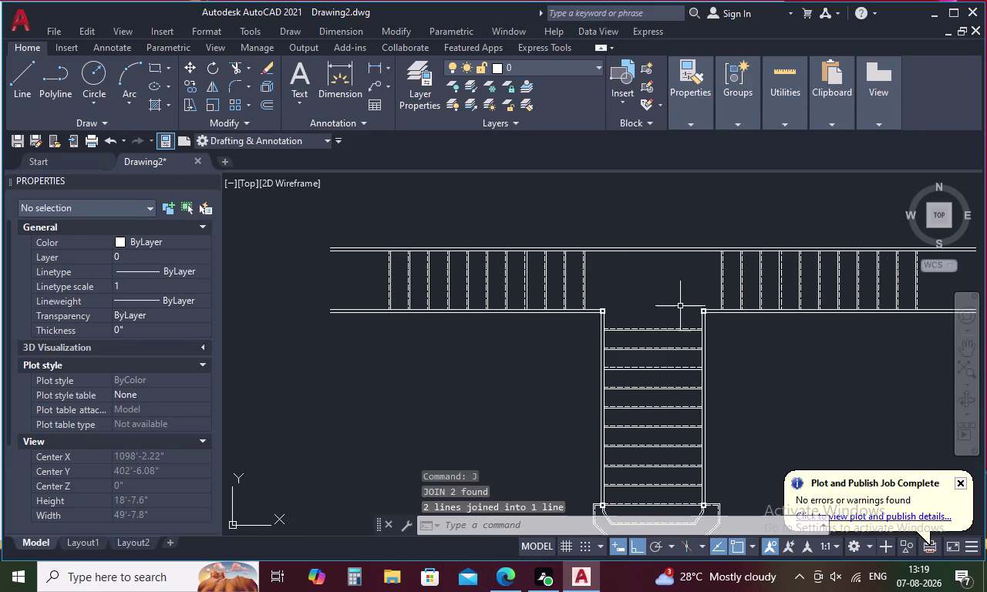
middle_drag(650, 325, 648, 257)
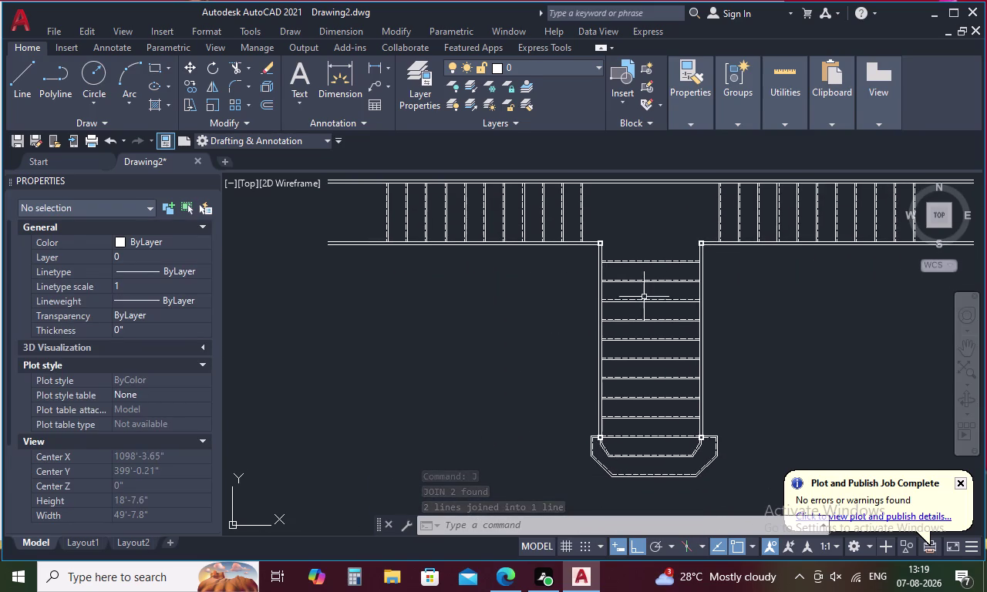
middle_drag(665, 357, 661, 356)
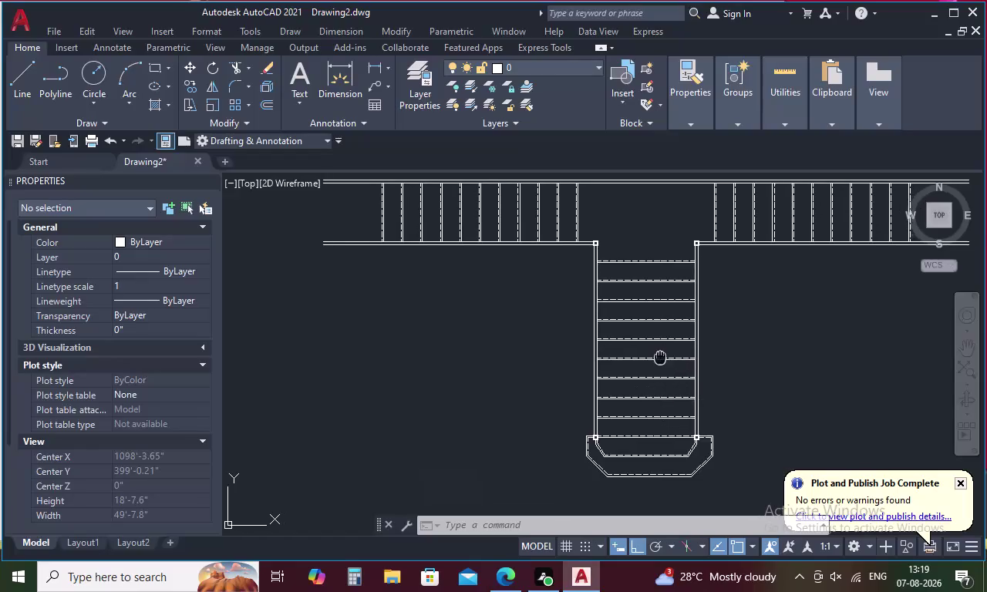
middle_drag(661, 356, 657, 374)
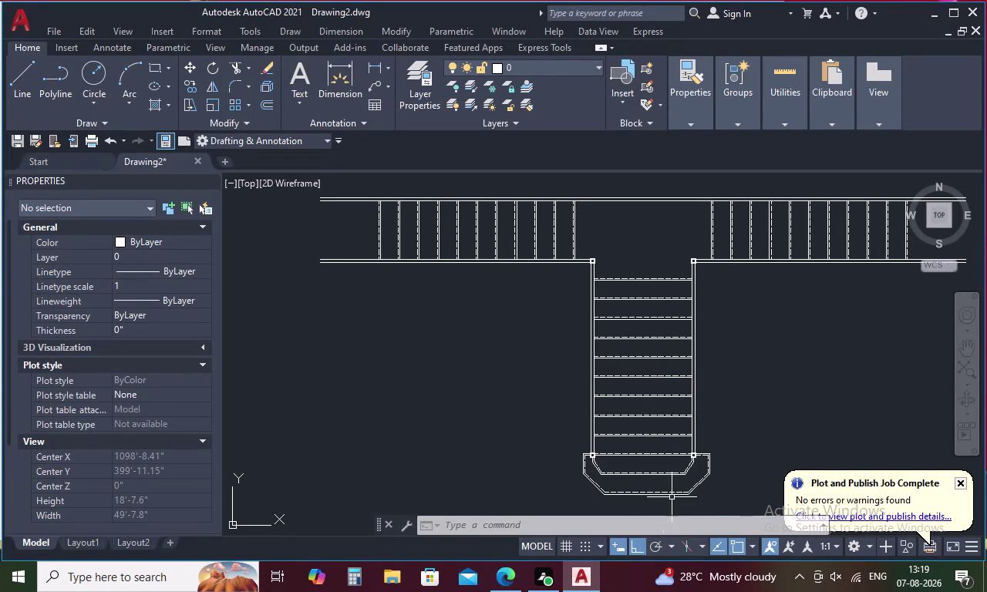
scroll(up, 3)
scroll(up, 3)
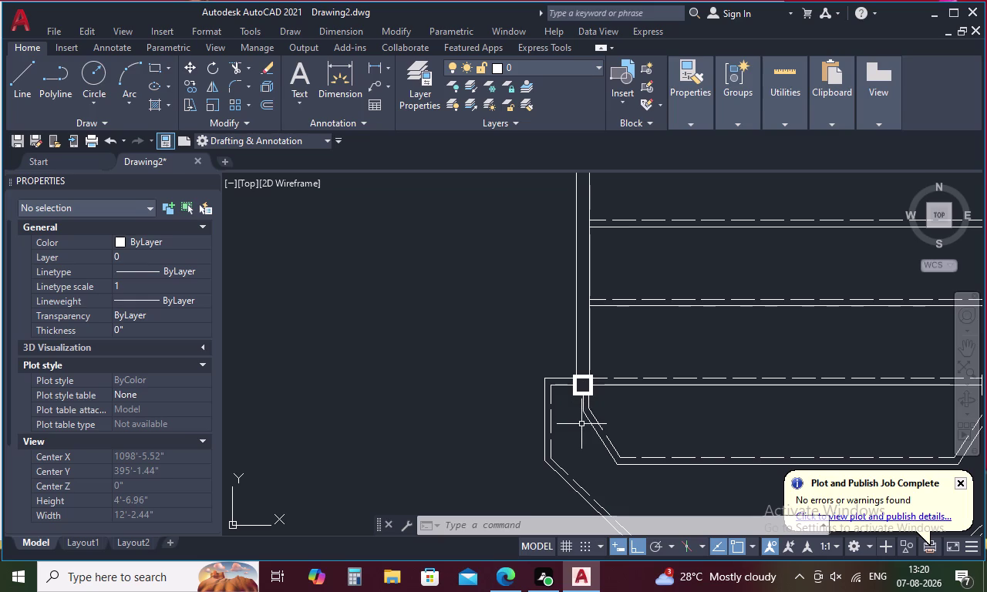
key(l)
key(space)
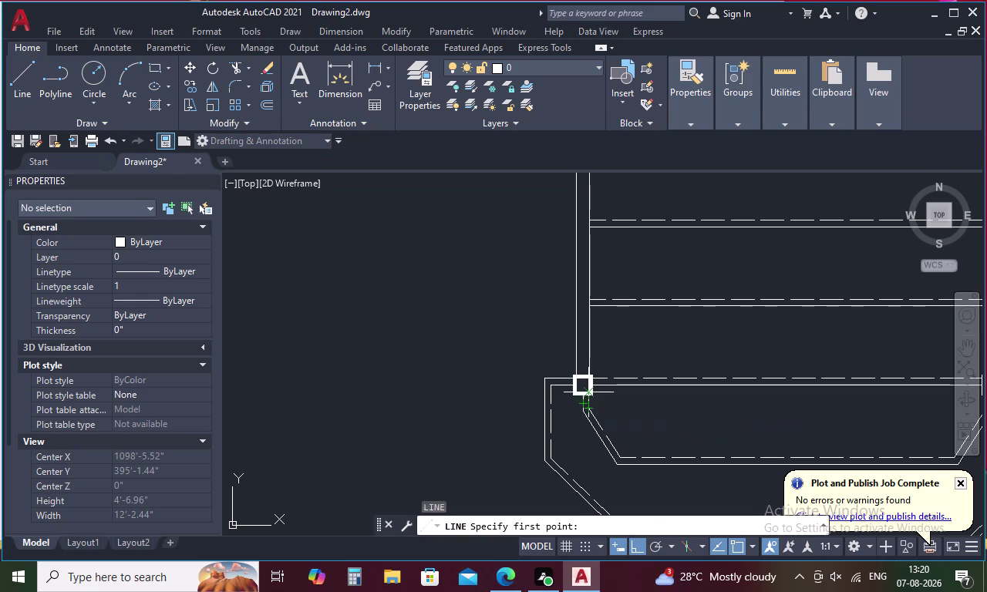
scroll(up, 3)
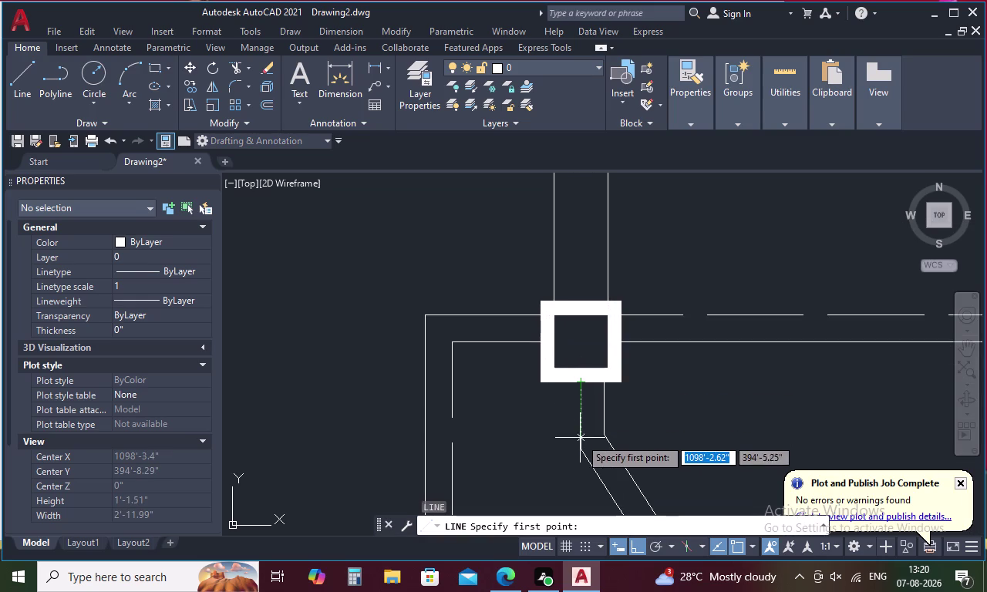
middle_drag(582, 448, 582, 317)
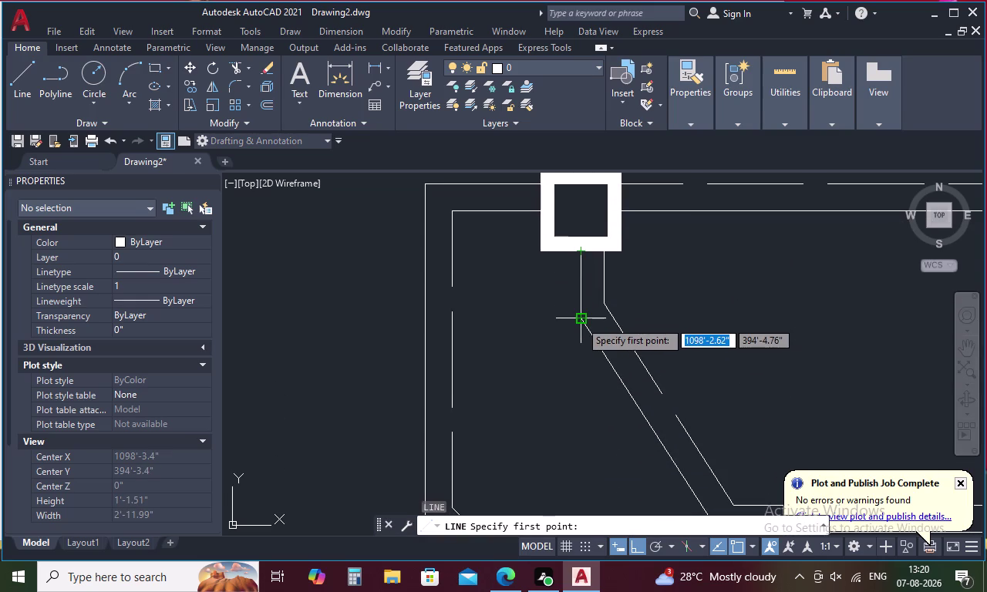
drag(580, 321, 581, 335)
middle_drag(598, 464, 606, 298)
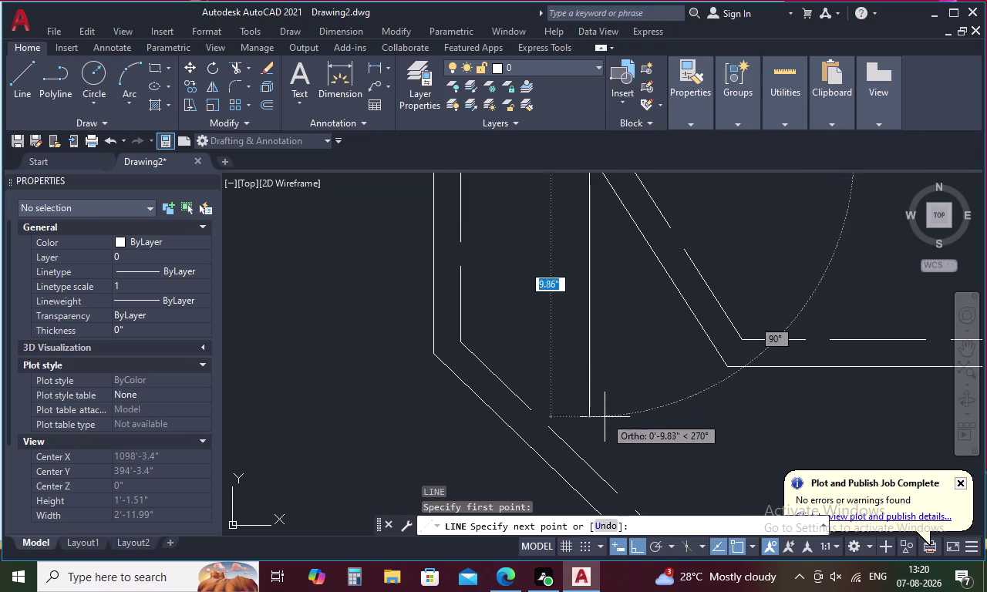
click(606, 417)
key(Escape)
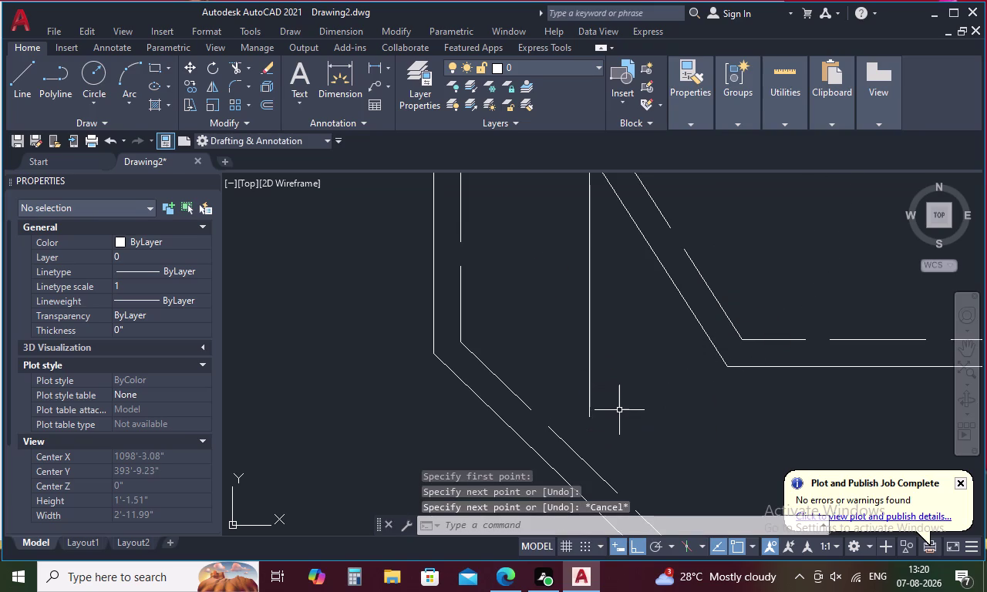
key(d)
key(i)
key(space)
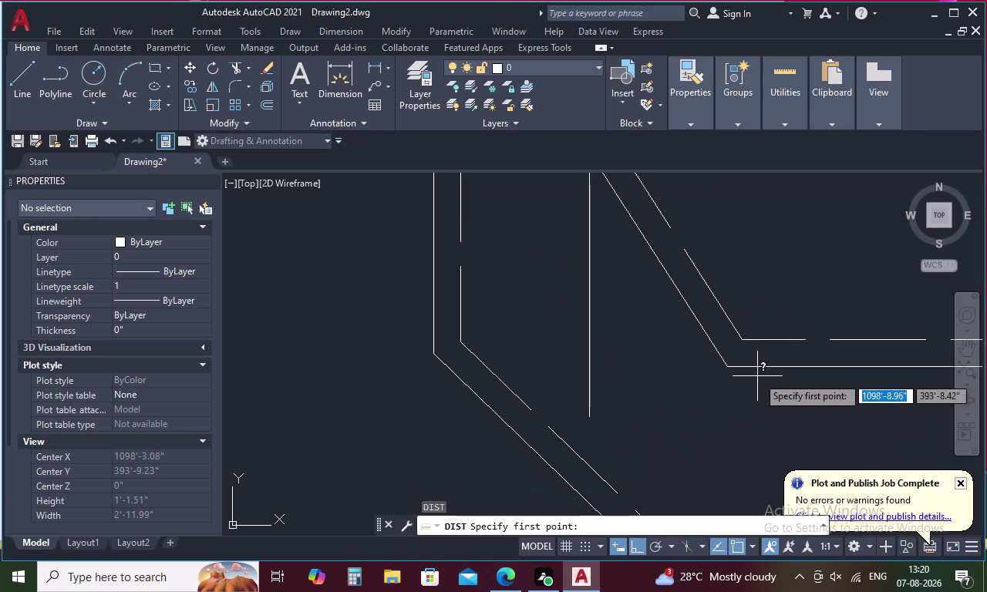
click(726, 366)
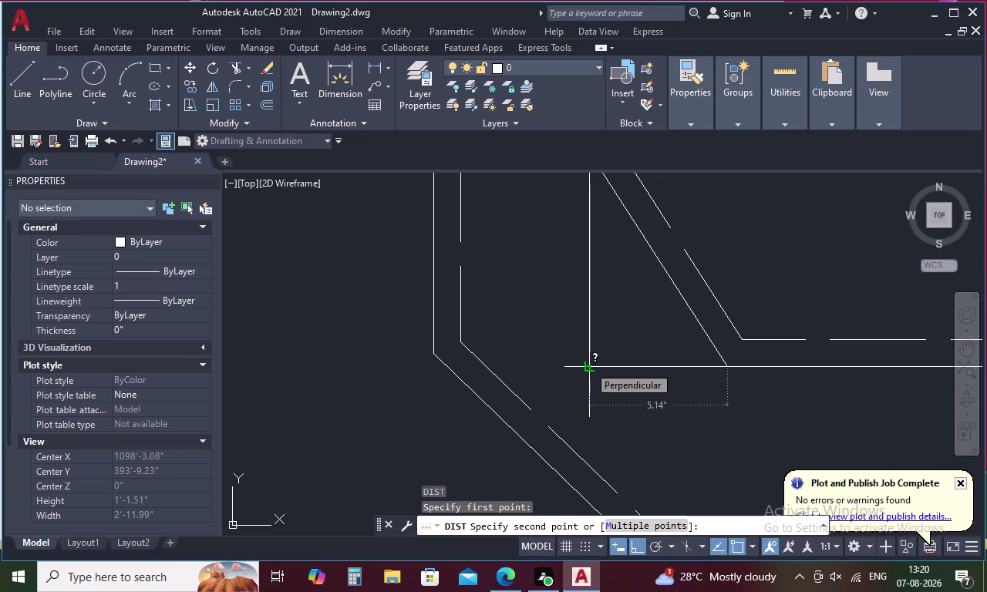
key(Escape)
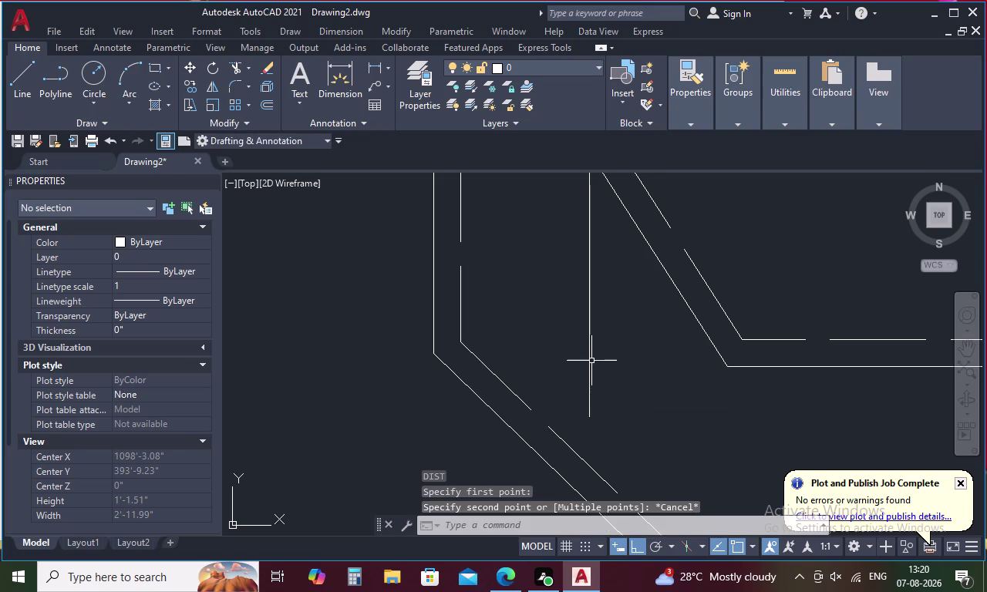
click(588, 352)
key(Delete)
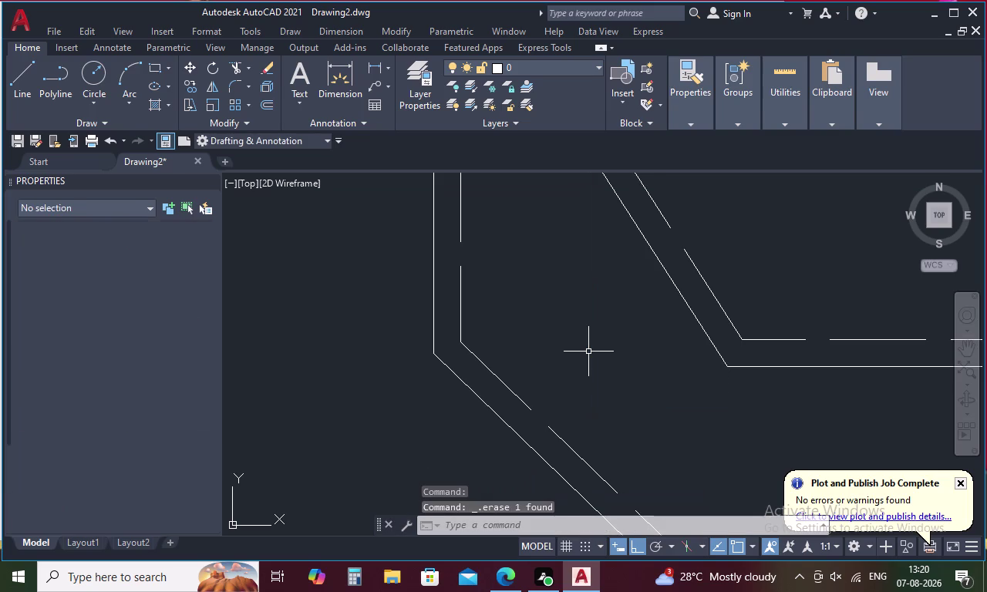
Zoom out and pan to frame the whole staircase plan, including the chamfered base.
scroll(down, 3)
scroll(down, 3)
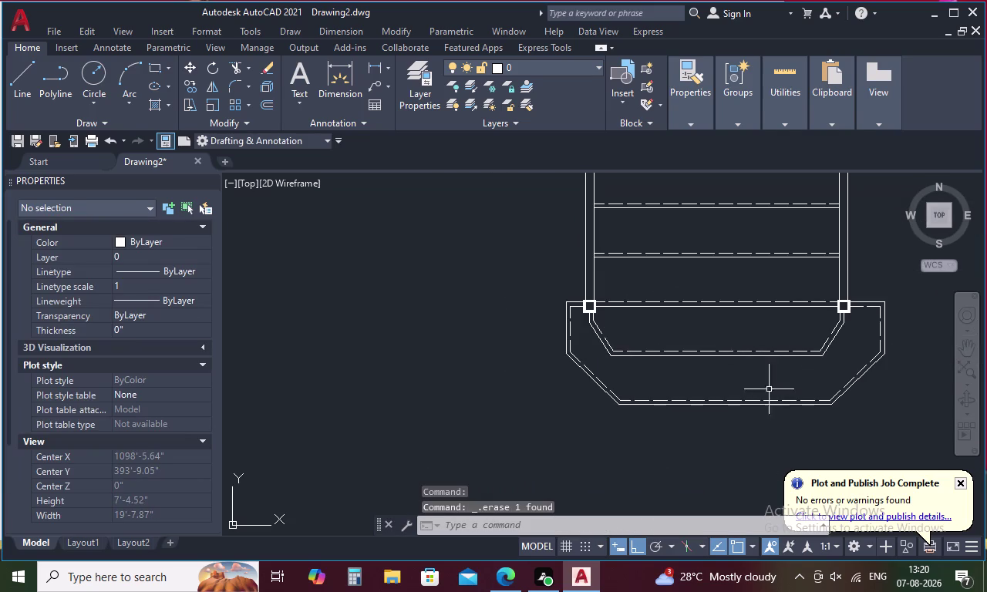
middle_drag(717, 317, 680, 368)
scroll(down, 3)
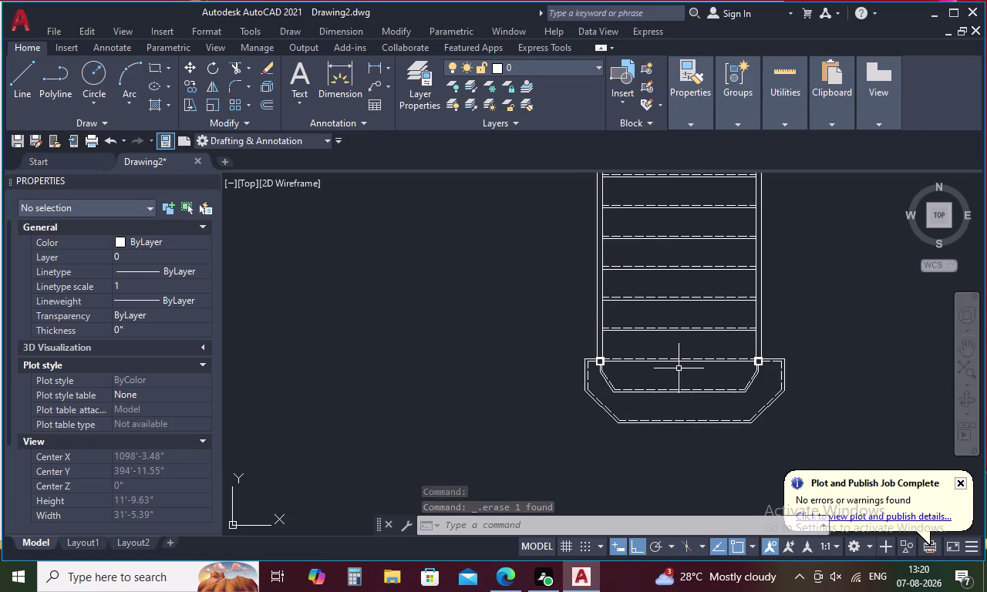
scroll(down, 3)
scroll(down, 3)
middle_drag(684, 305, 681, 350)
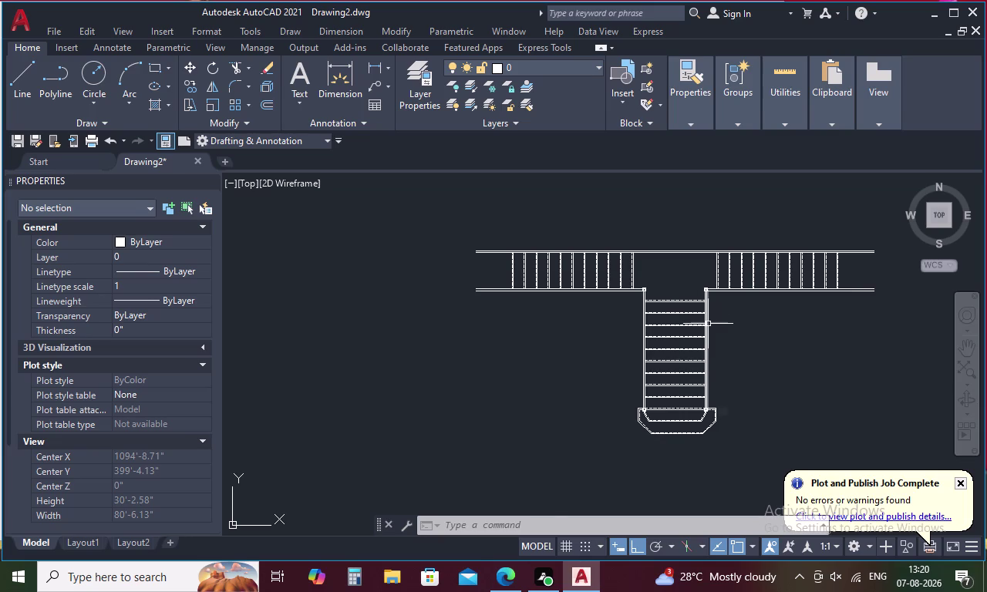
Cancel any active command and start OFFSET with the O alias.
key(Escape)
key(o)
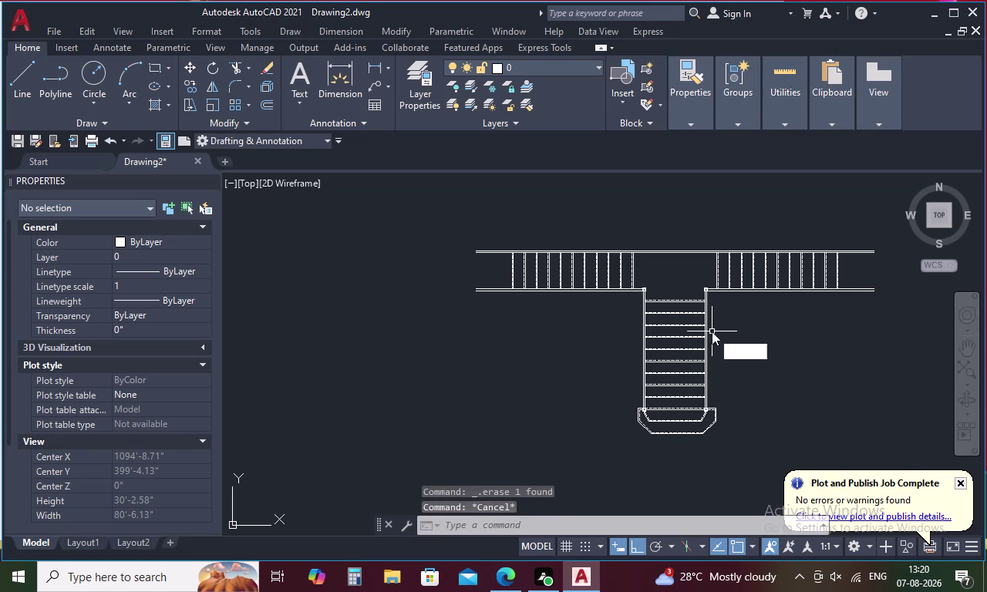
key(space)
scroll(up, 3)
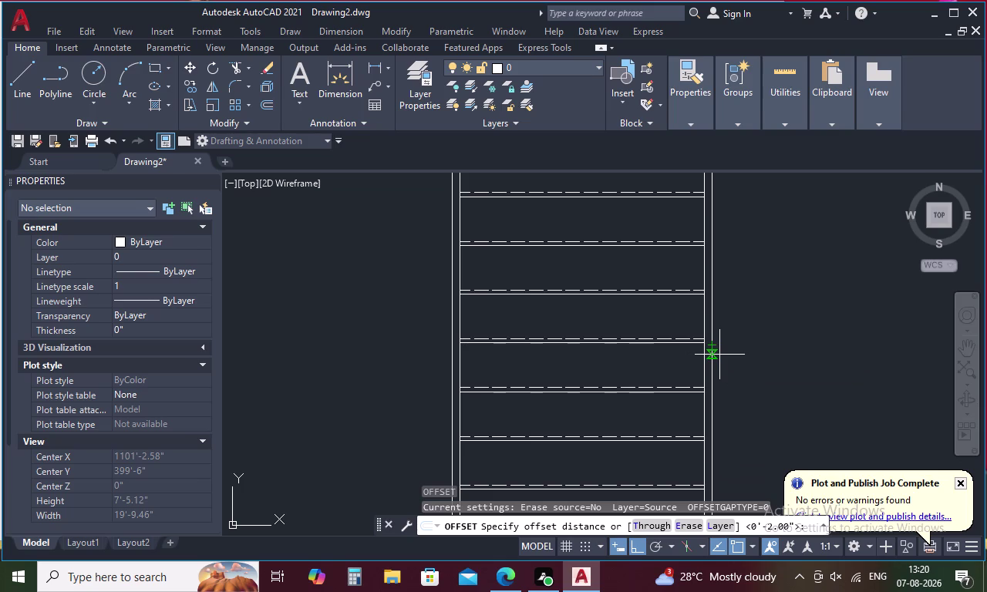
Try a 2.5 offset on the lower-flight edge line, then cancel it.
key(2)
key(period)
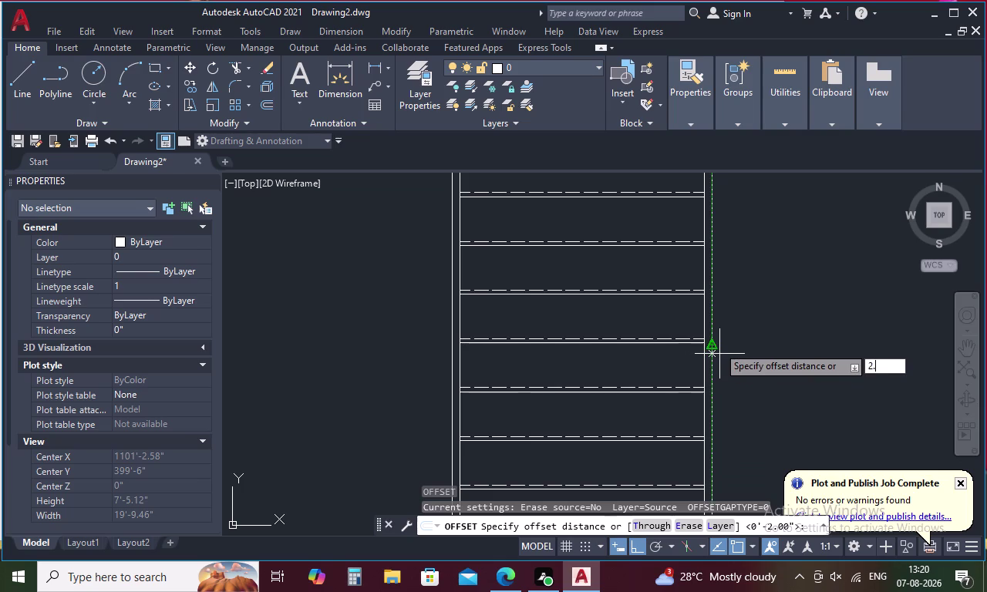
text(5)
key(space)
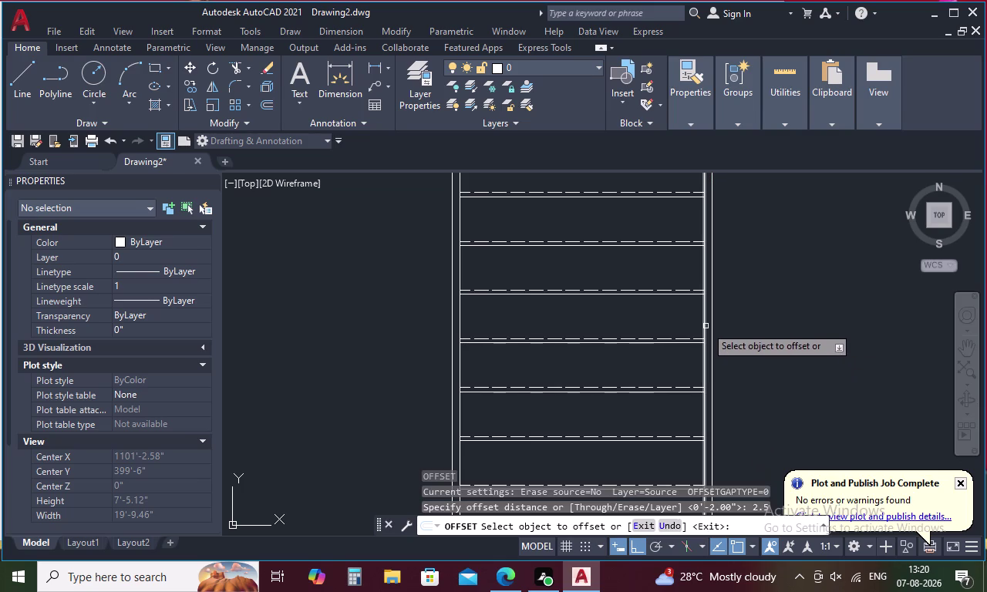
click(705, 322)
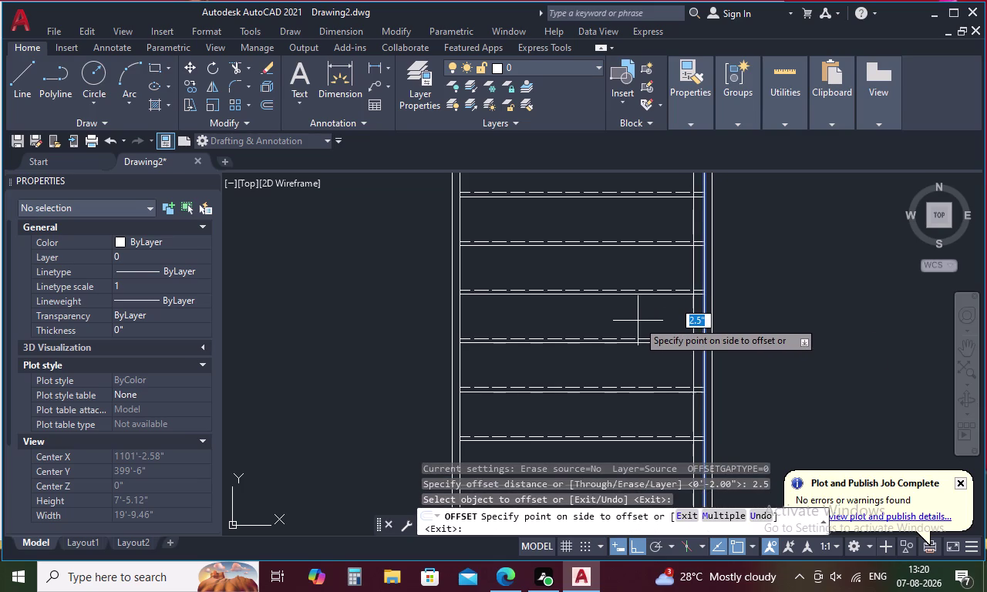
key(Escape)
Offset a lower-flight edge line 2.5" to its left for the handrail.
text(O)
key(space)
text(2)
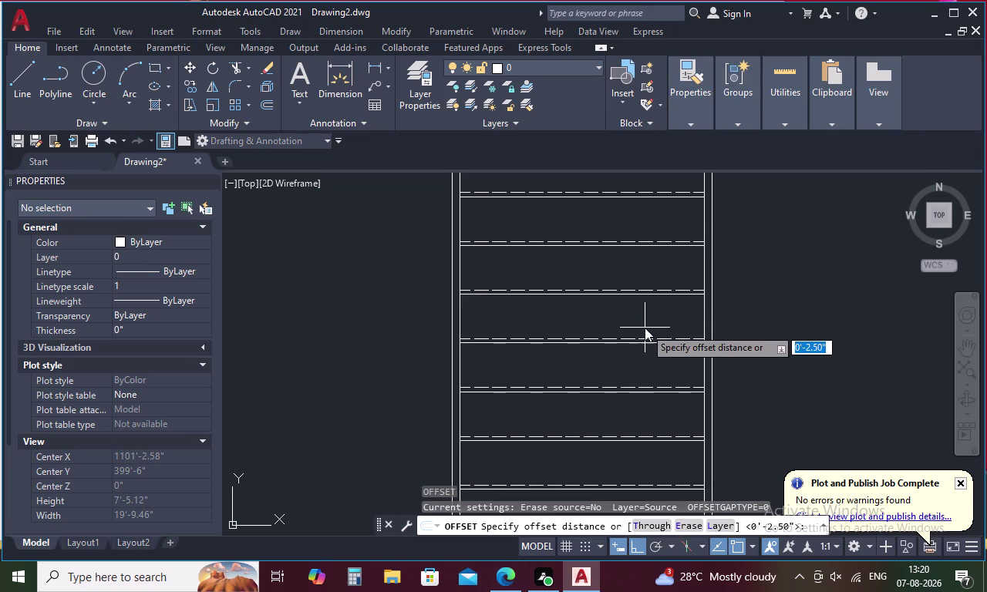
text(.)
text(5')
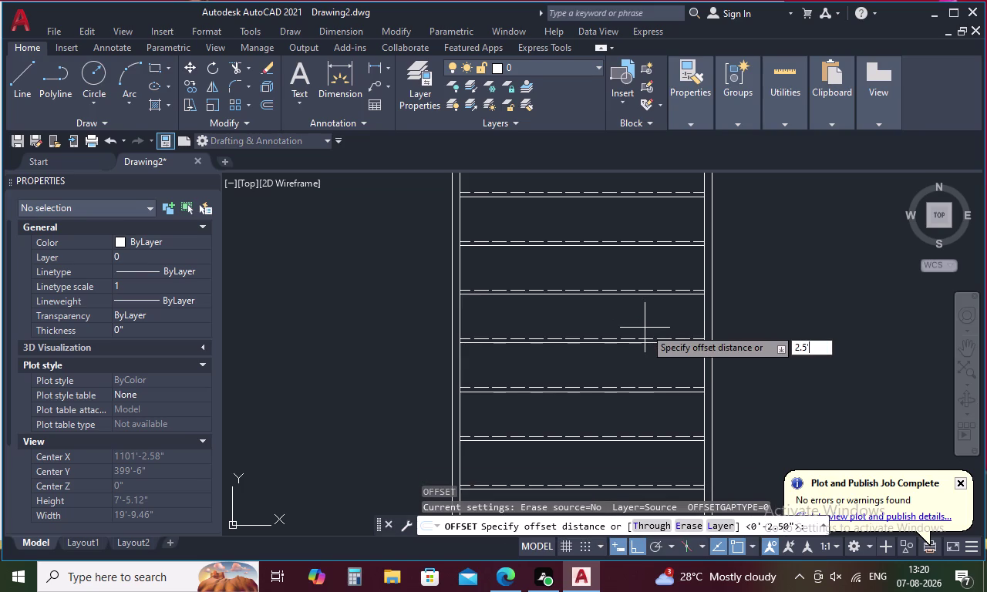
key(Return)
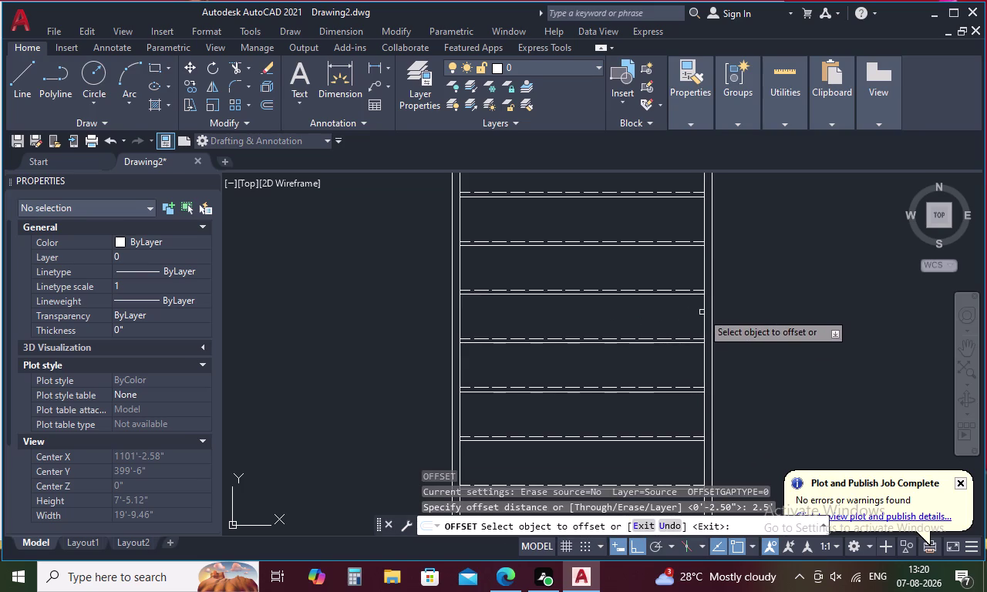
click(703, 311)
click(641, 320)
scroll(down, 3)
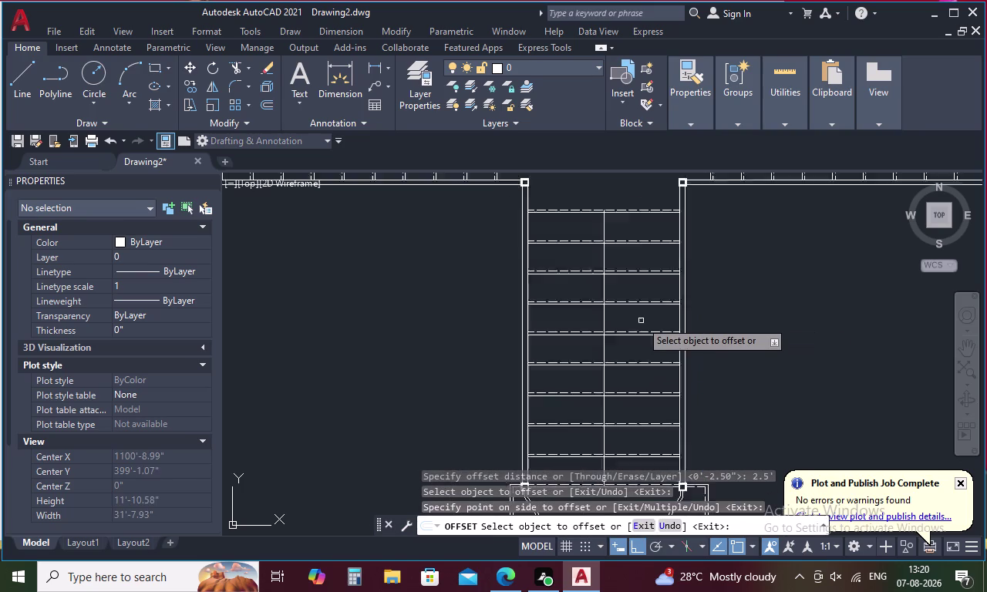
scroll(down, 3)
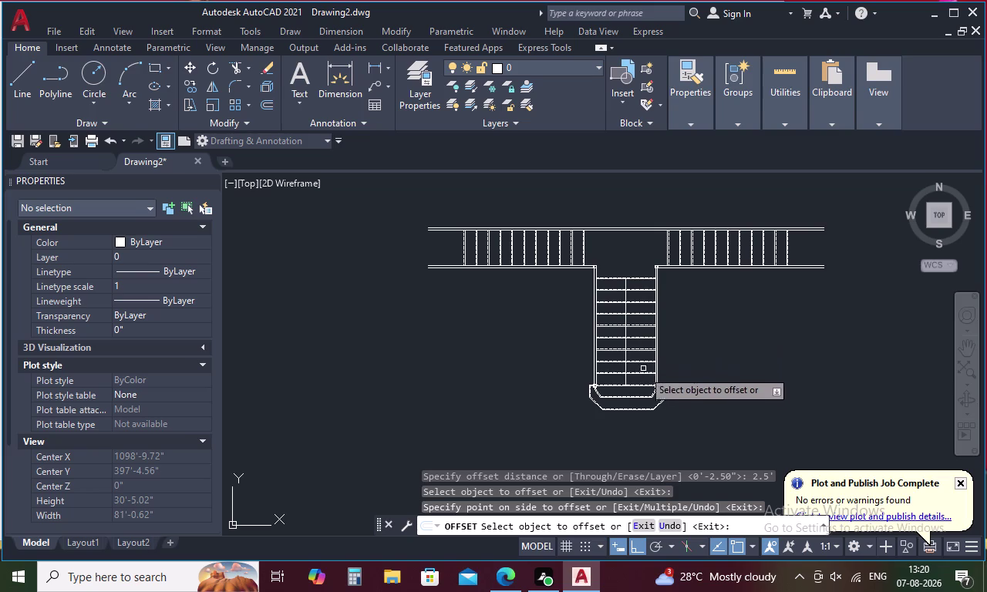